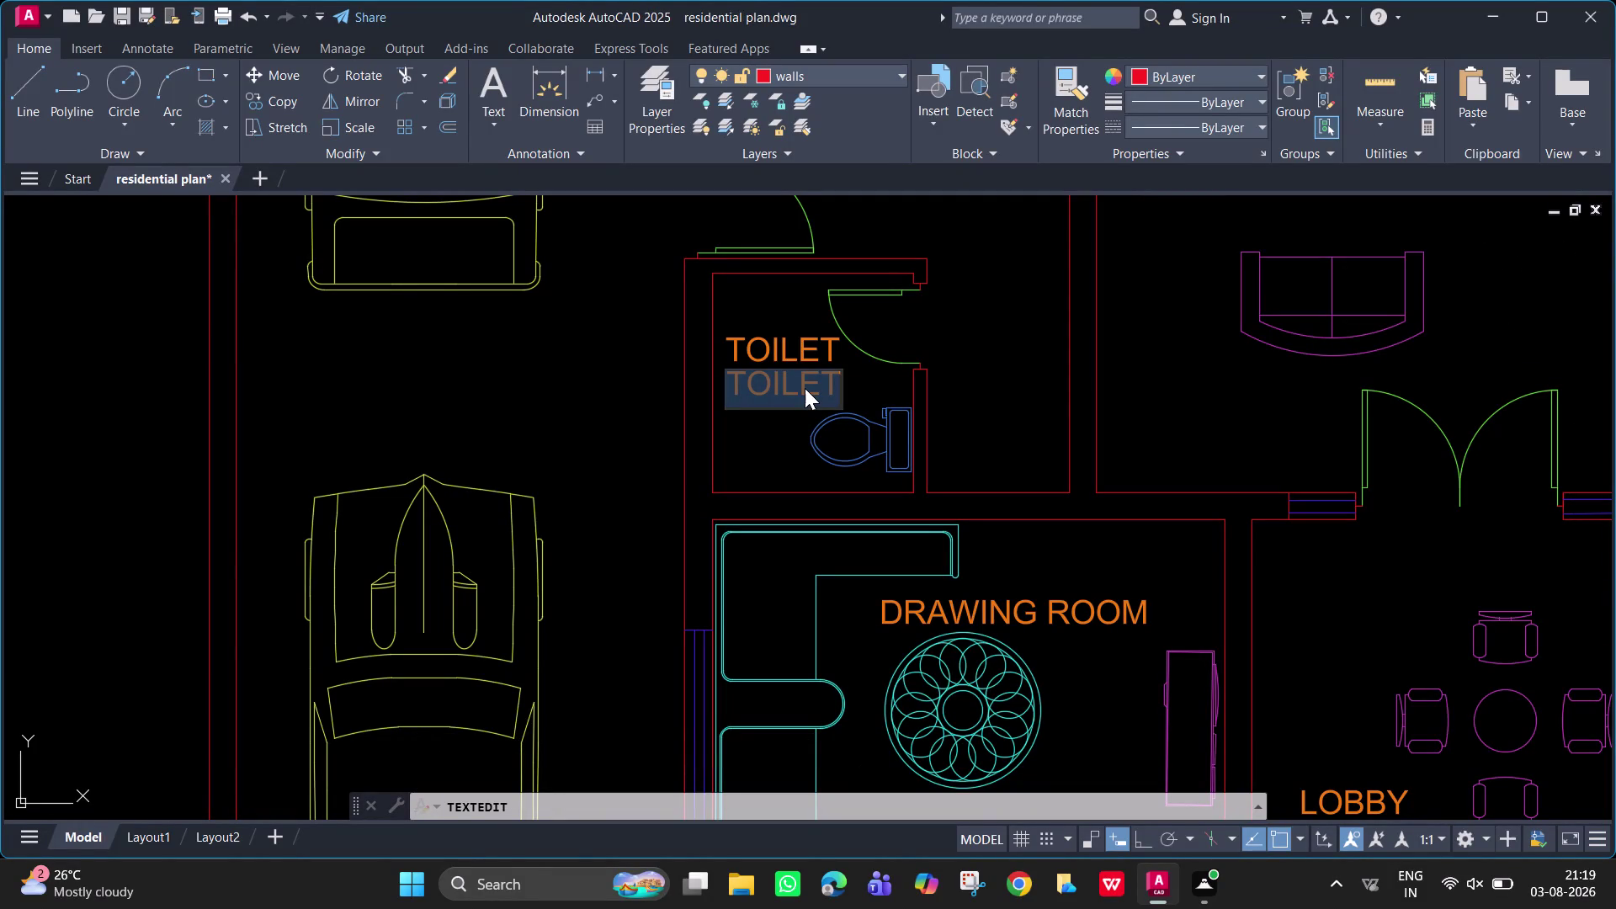
Replace the copied toilet label text with 5'-6"X6'-4.5" and finish editing.
key(BackSpace)
text(5')
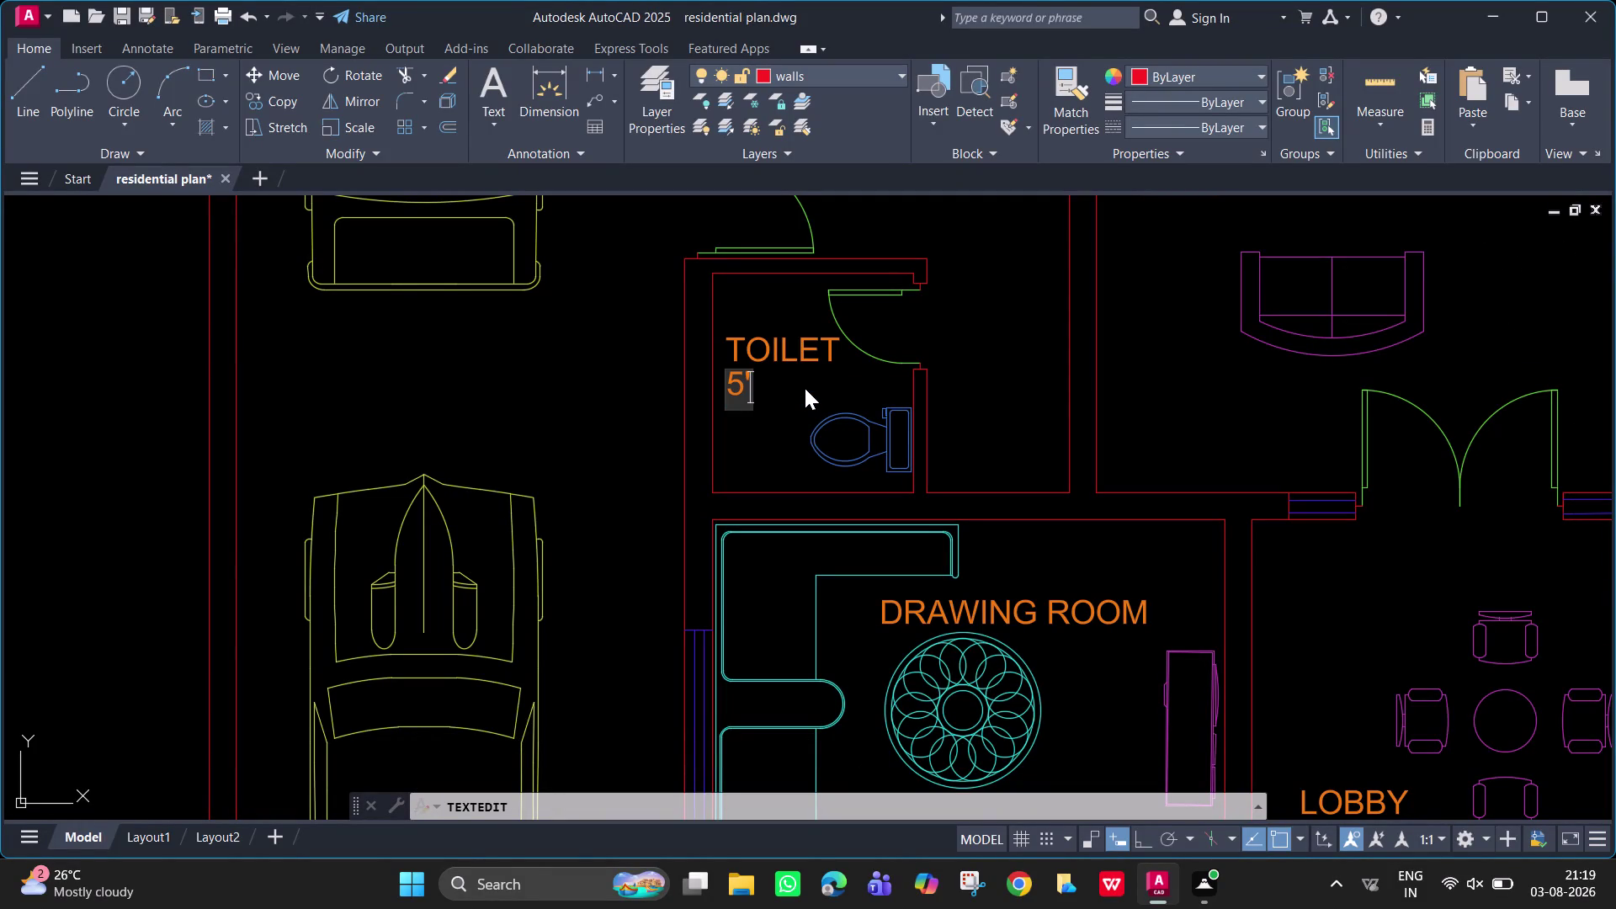
text(-6)
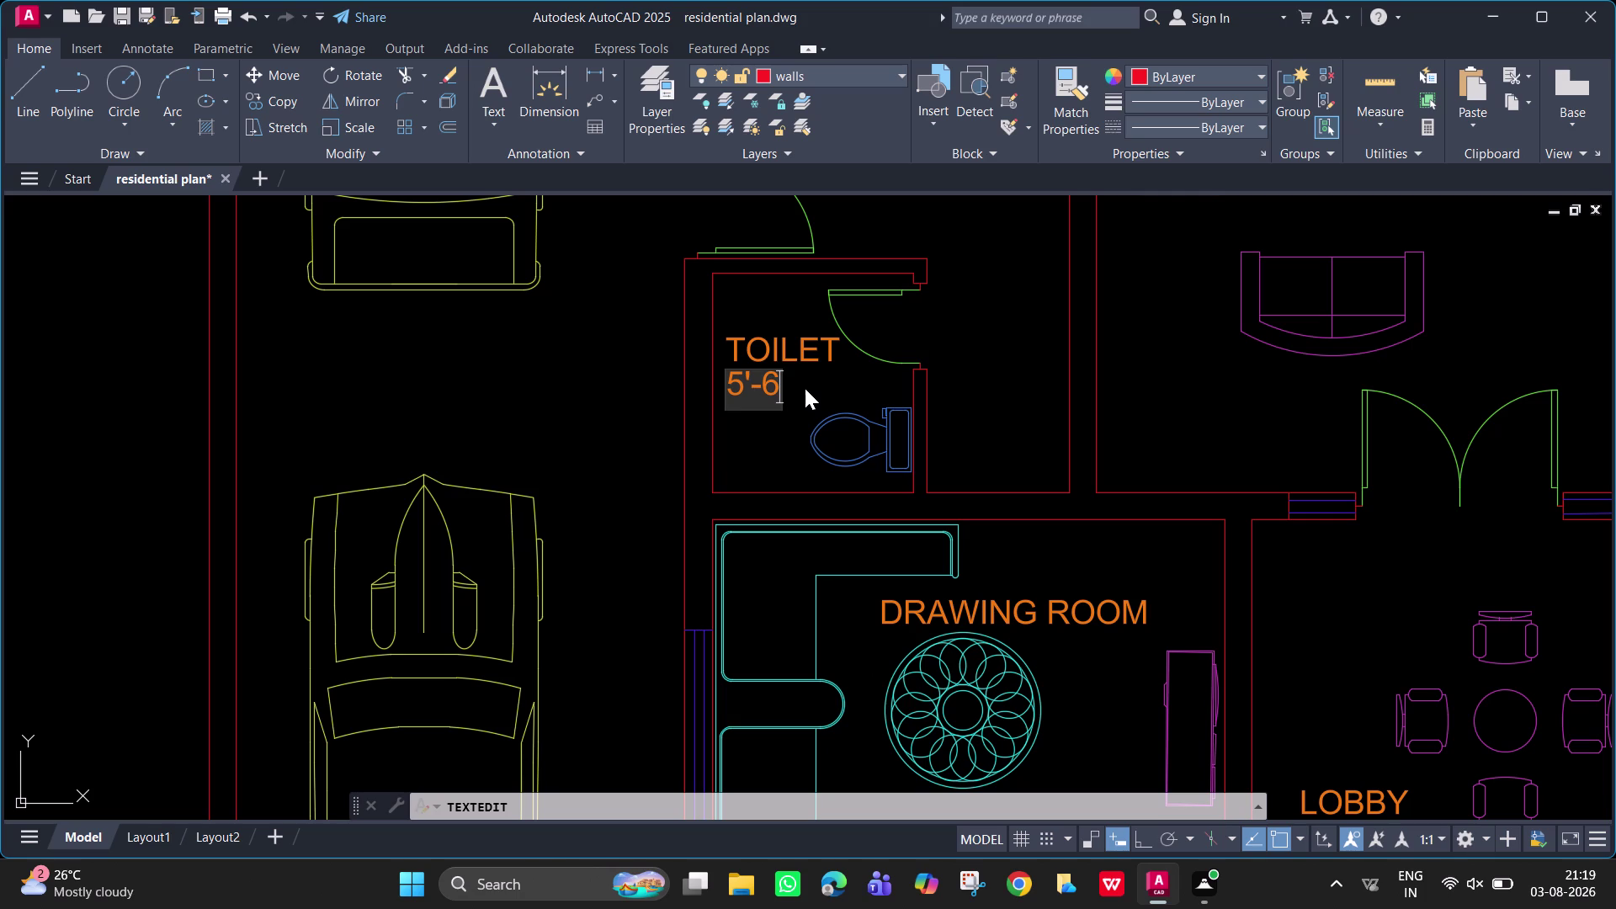
text(")
key(x)
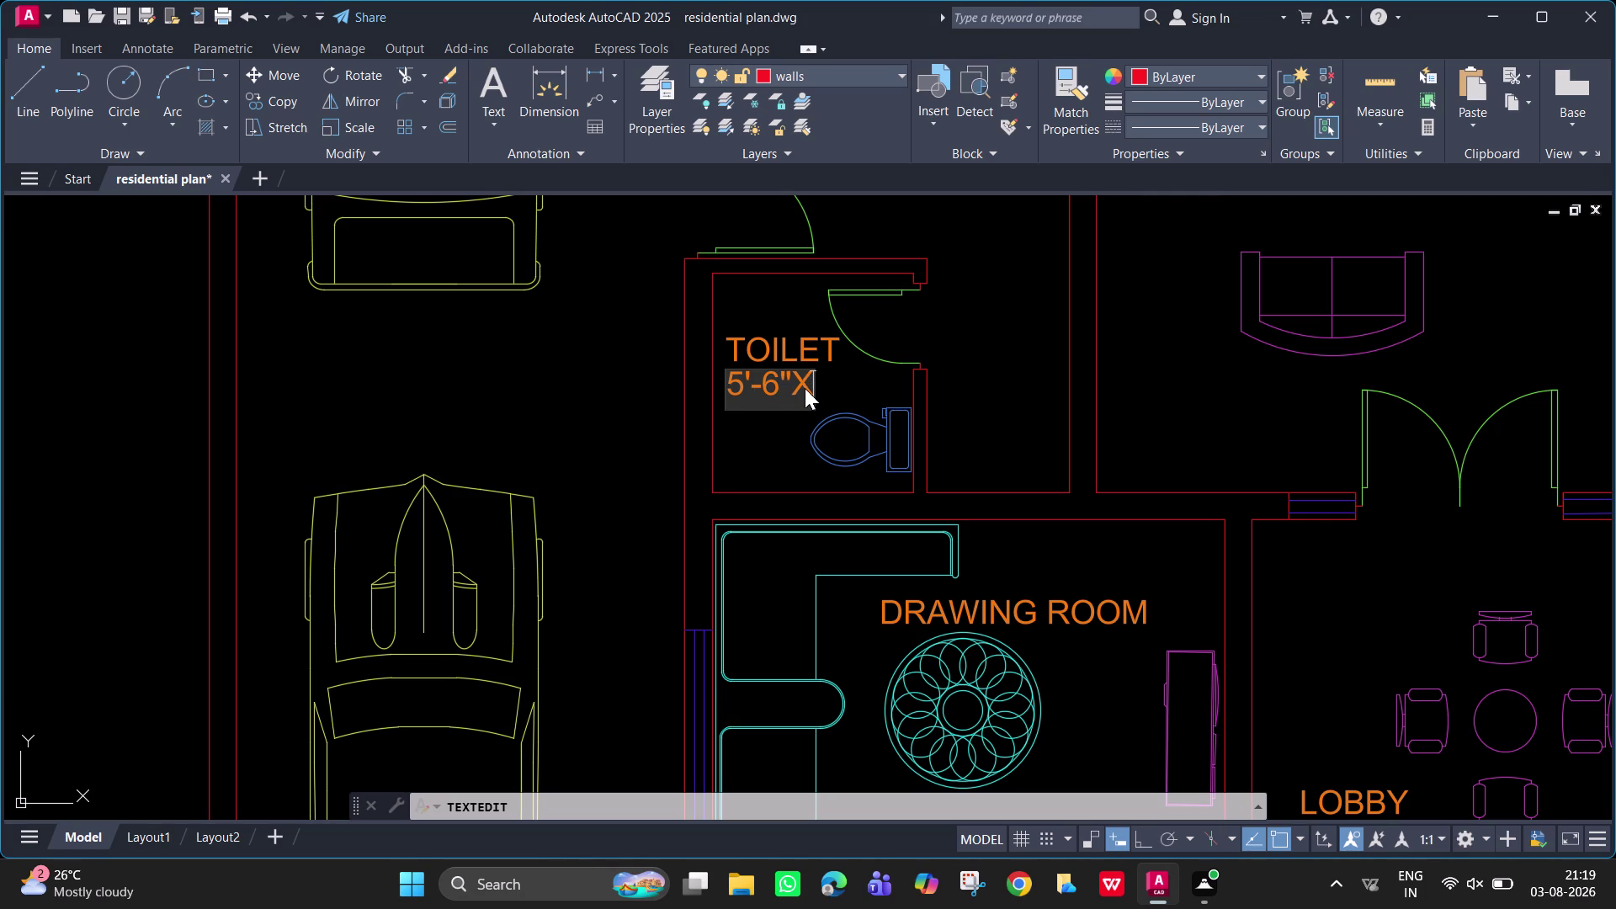
text(6')
key(minus)
key(4)
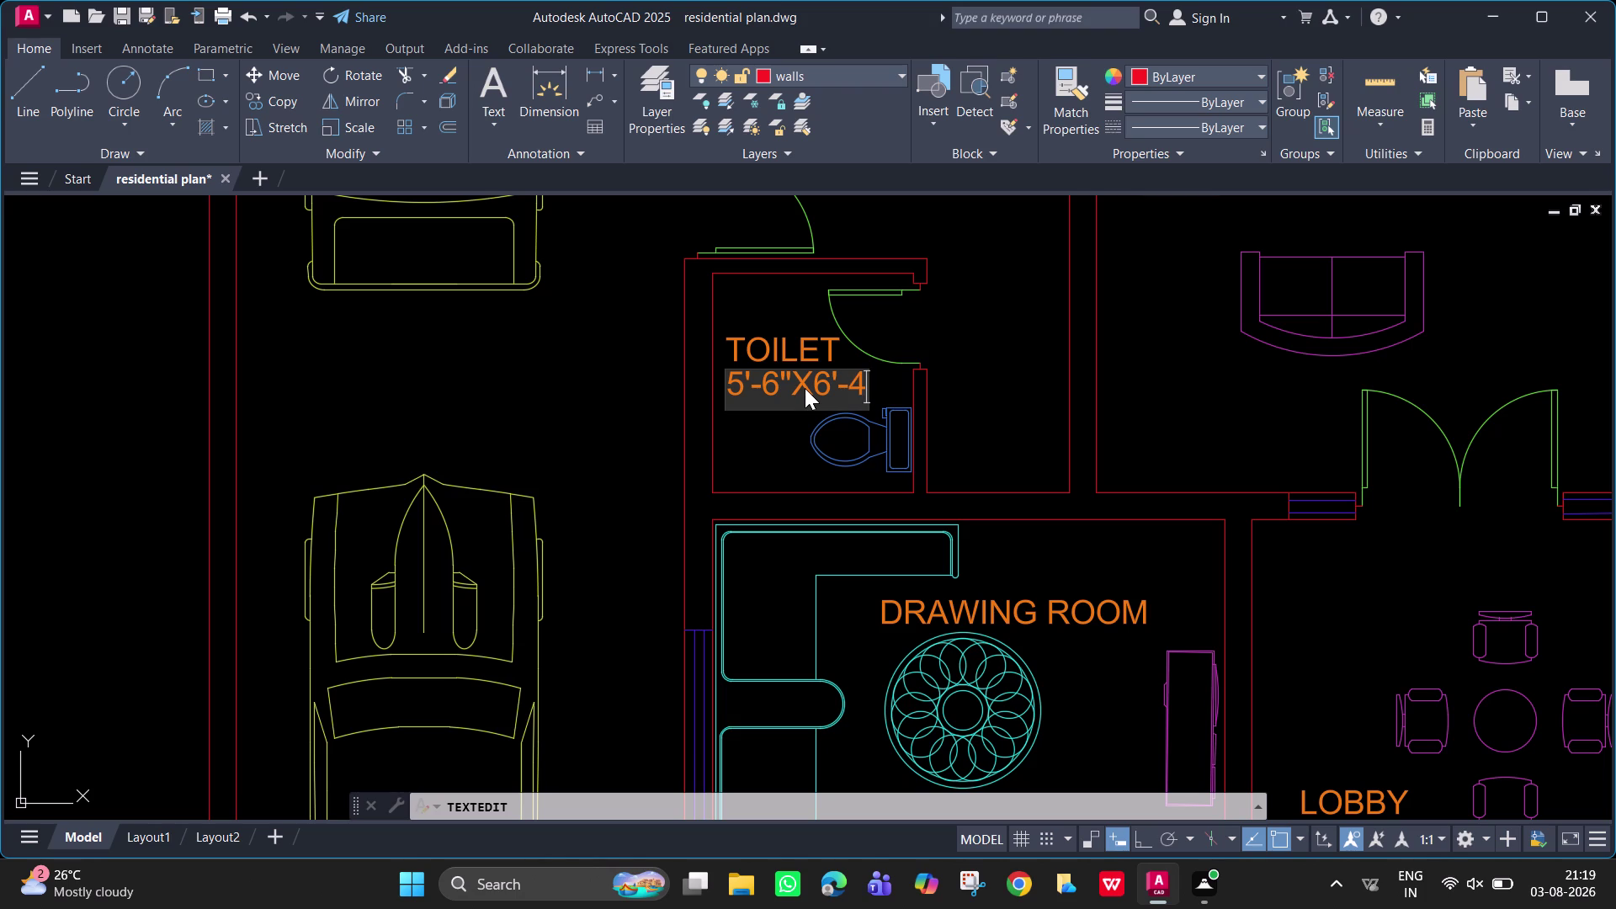
text(.5")
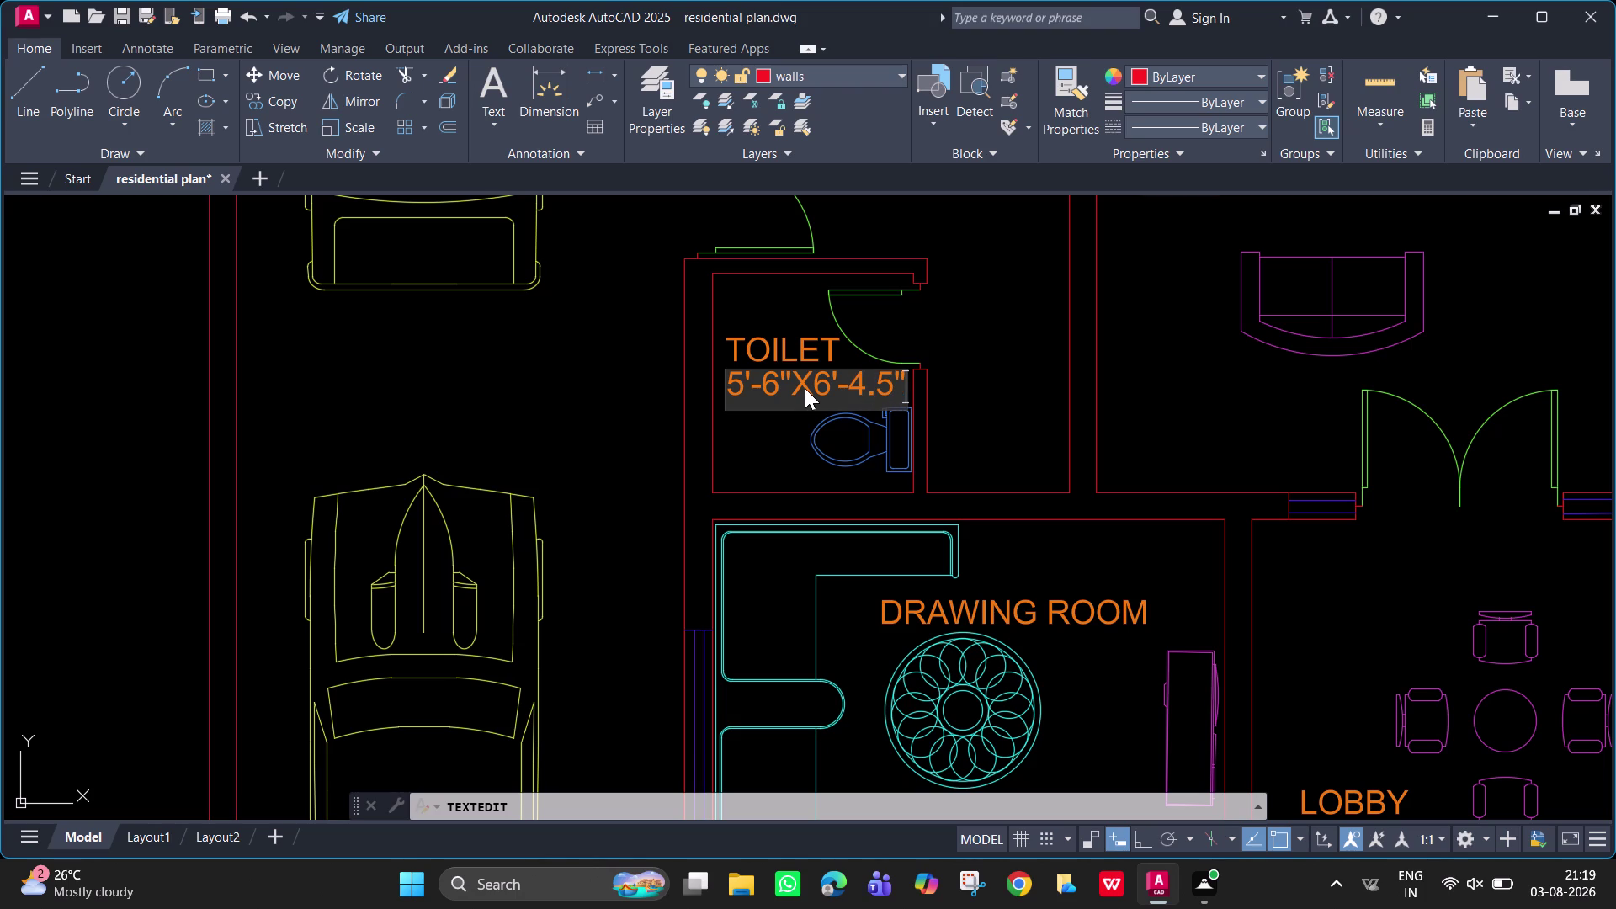
key(Return)
key(Return)
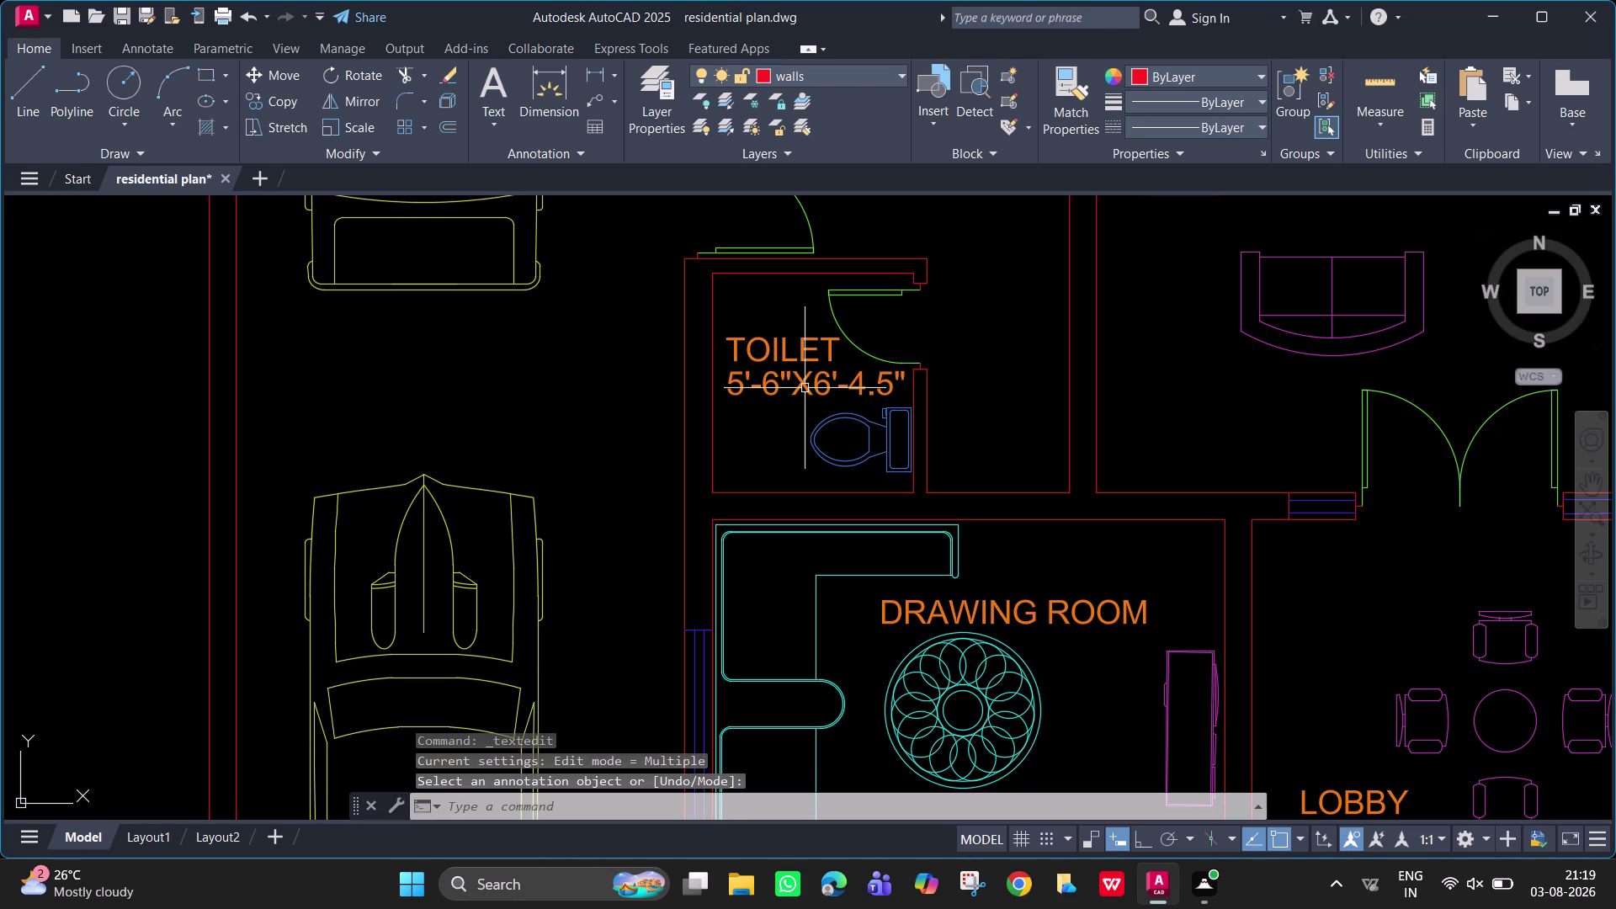
Pan to the drawing room and select the DRAWING ROOM label.
scroll(down, 3)
scroll(down, 3)
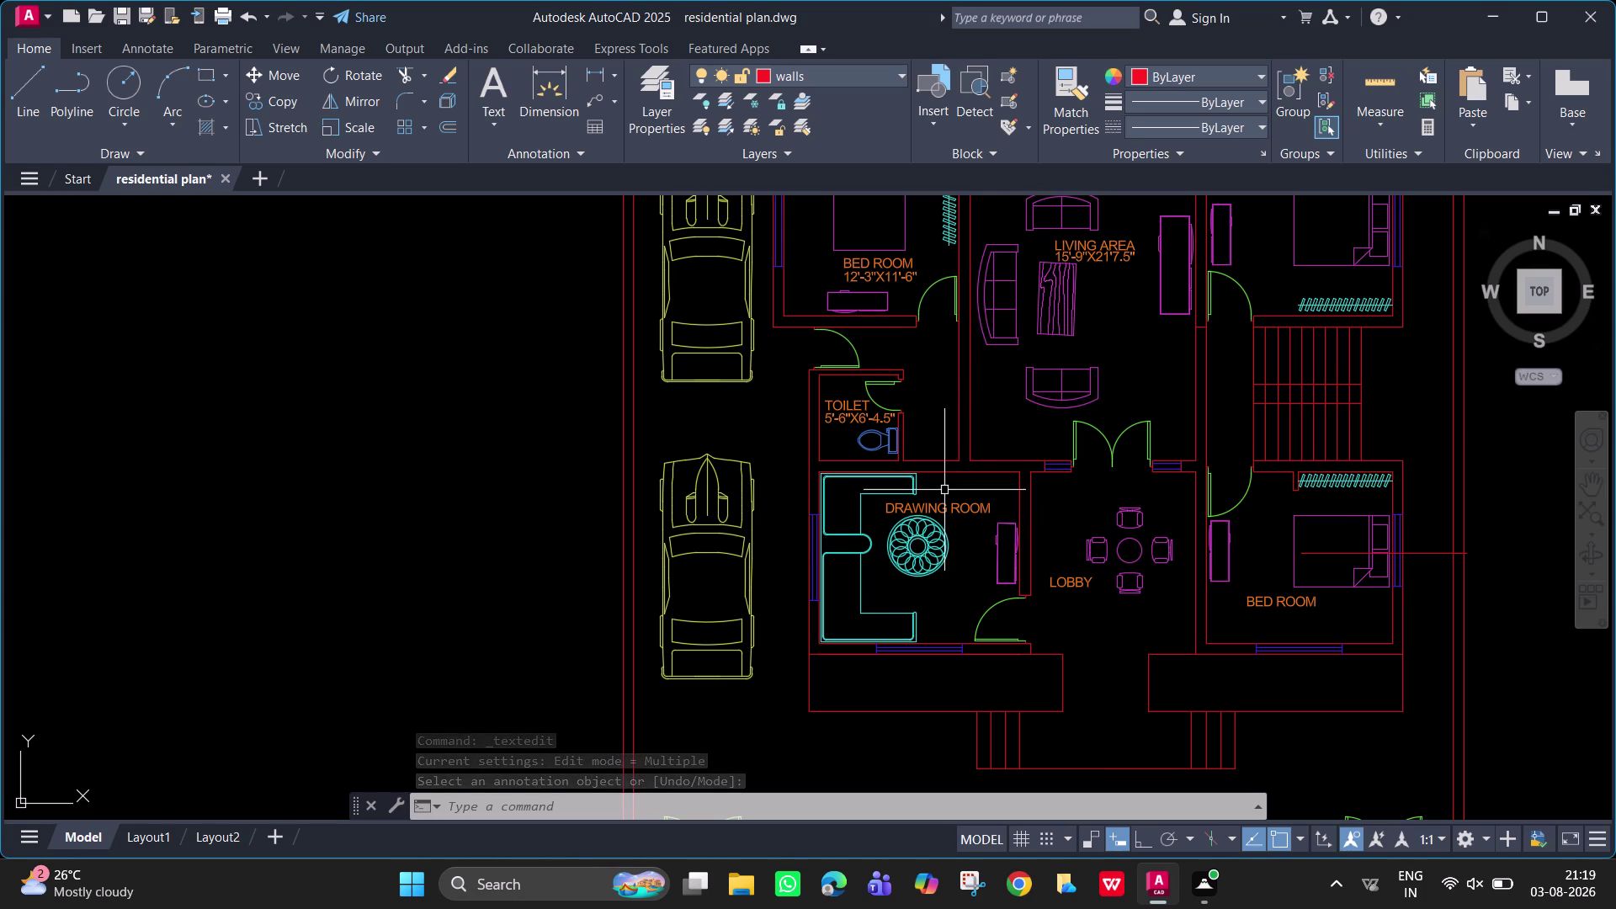
middle_drag(934, 484, 873, 420)
click(900, 443)
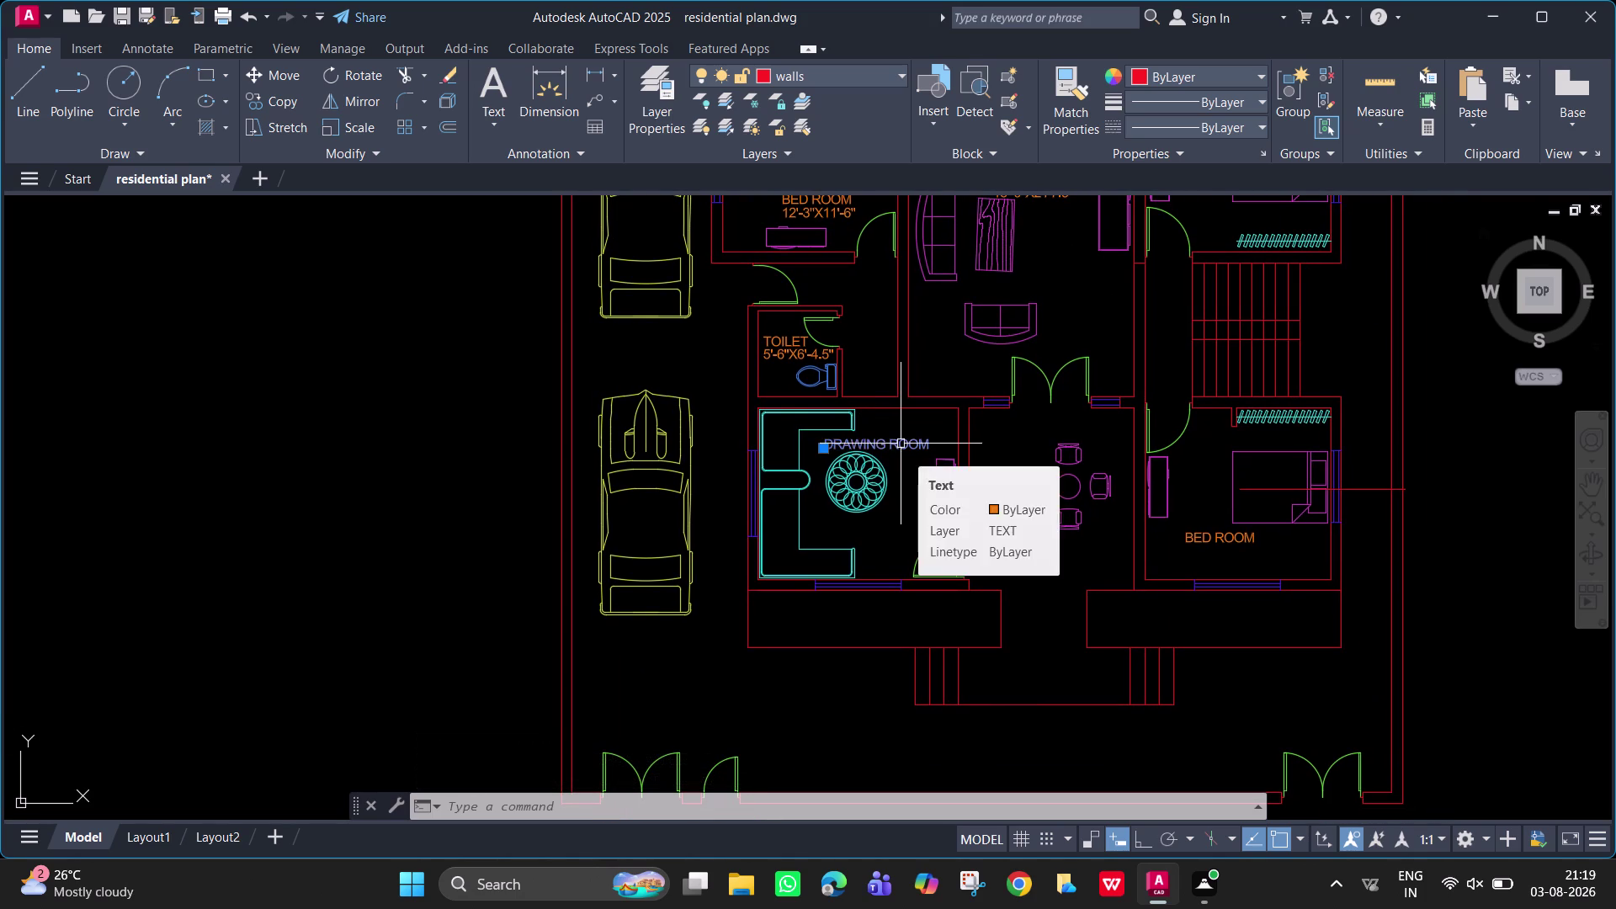
scroll(up, 3)
scroll(down, 3)
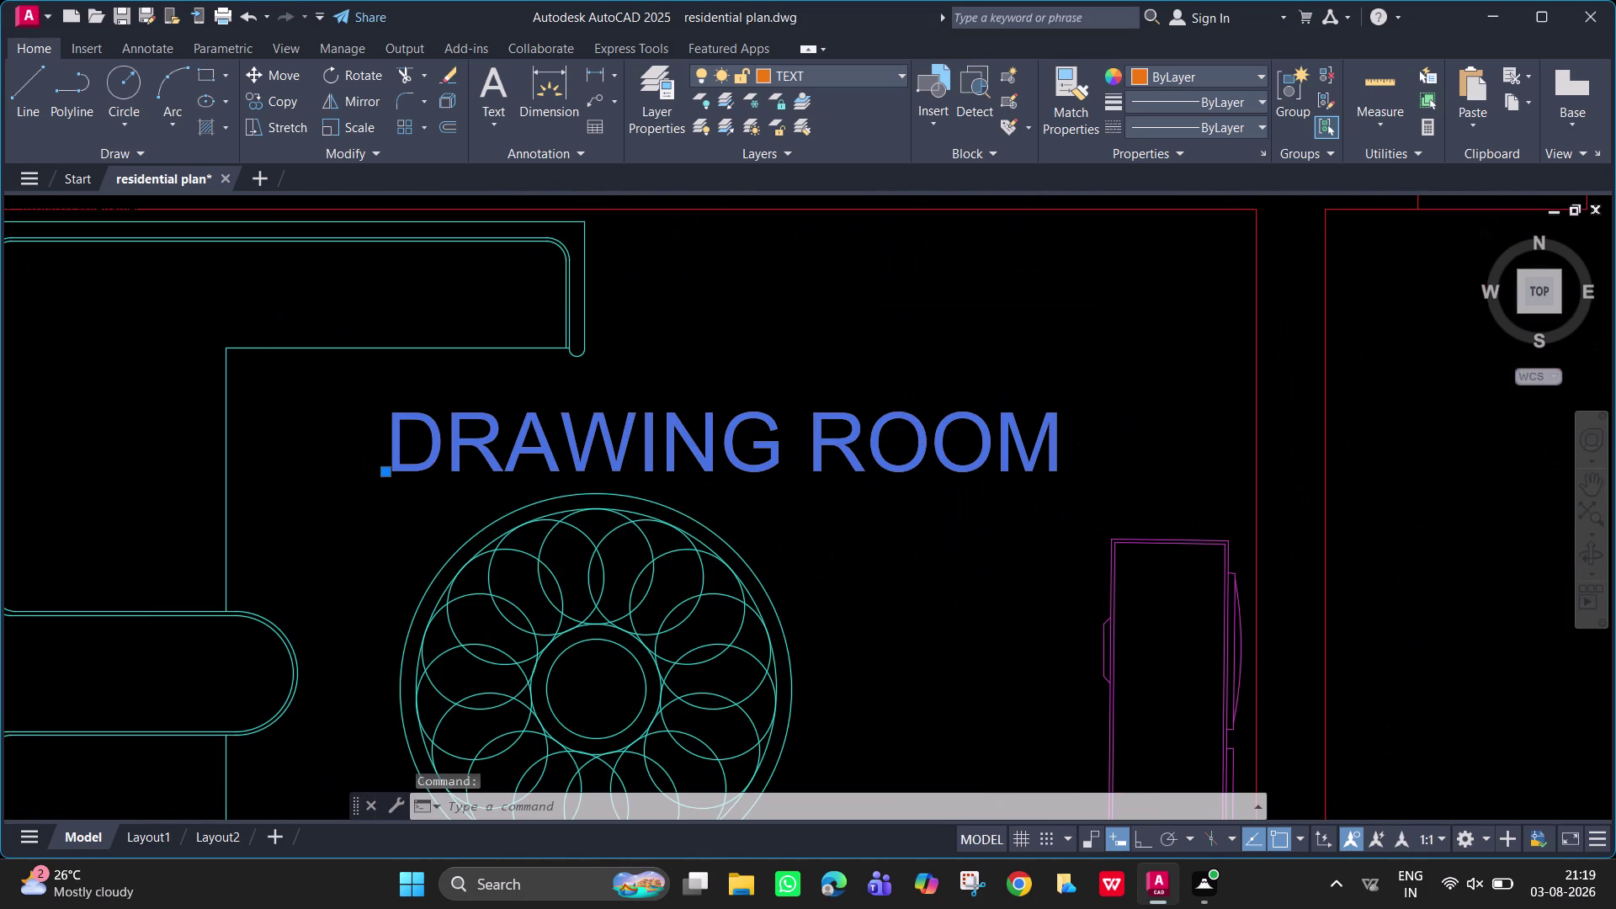
Move the DRAWING ROOM label down so it sits level with LOBBY.
key(c)
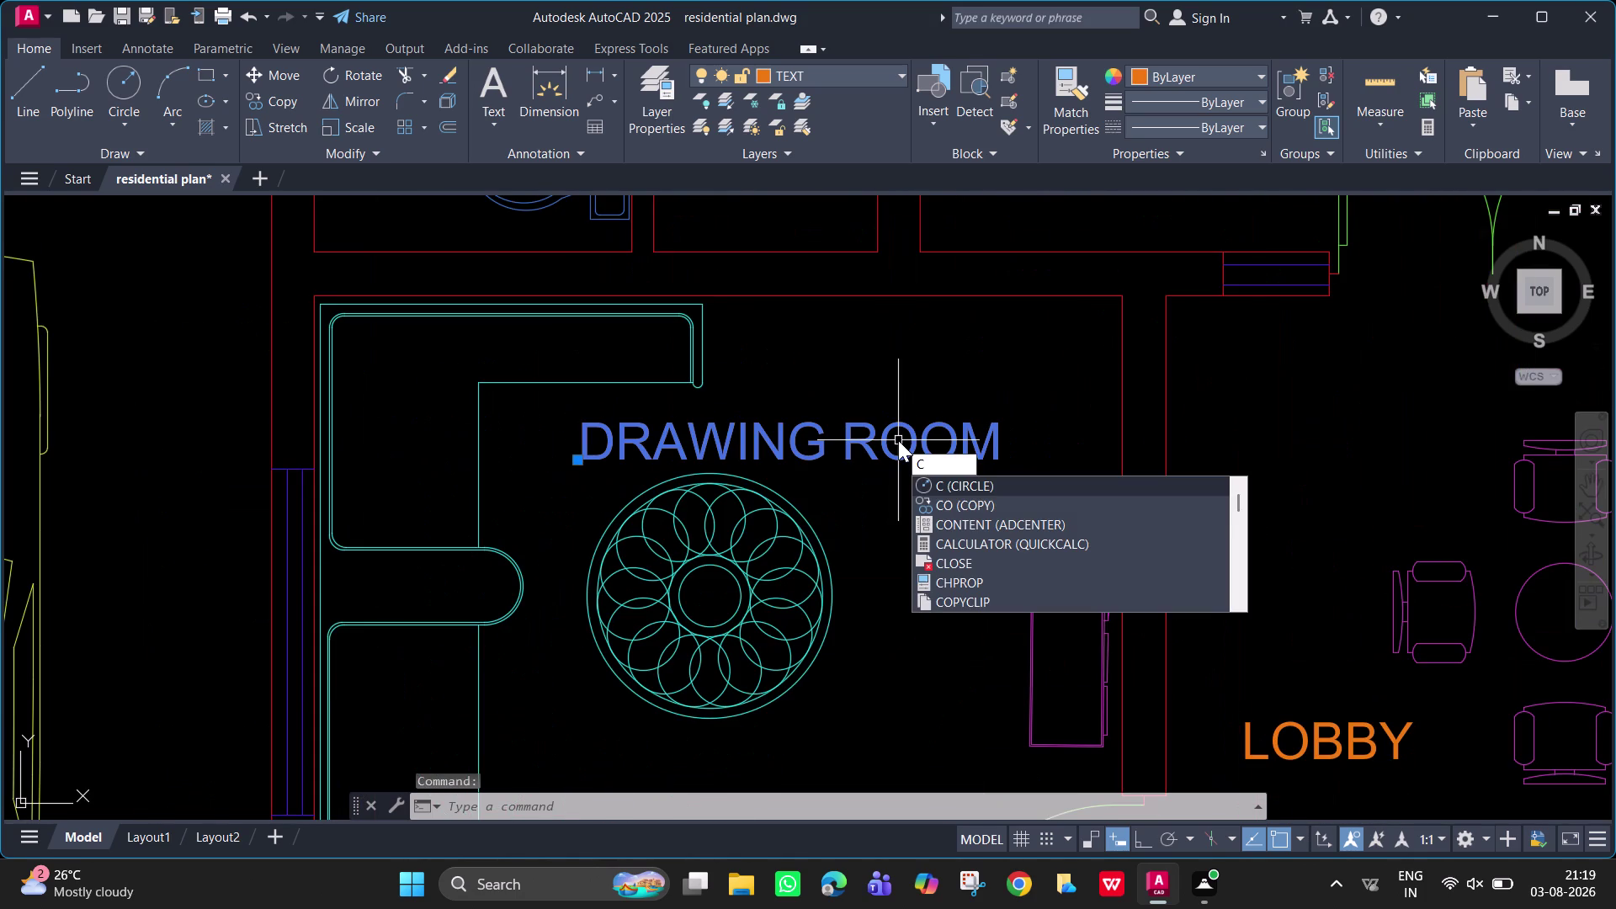
key(BackSpace)
text(M)
key(space)
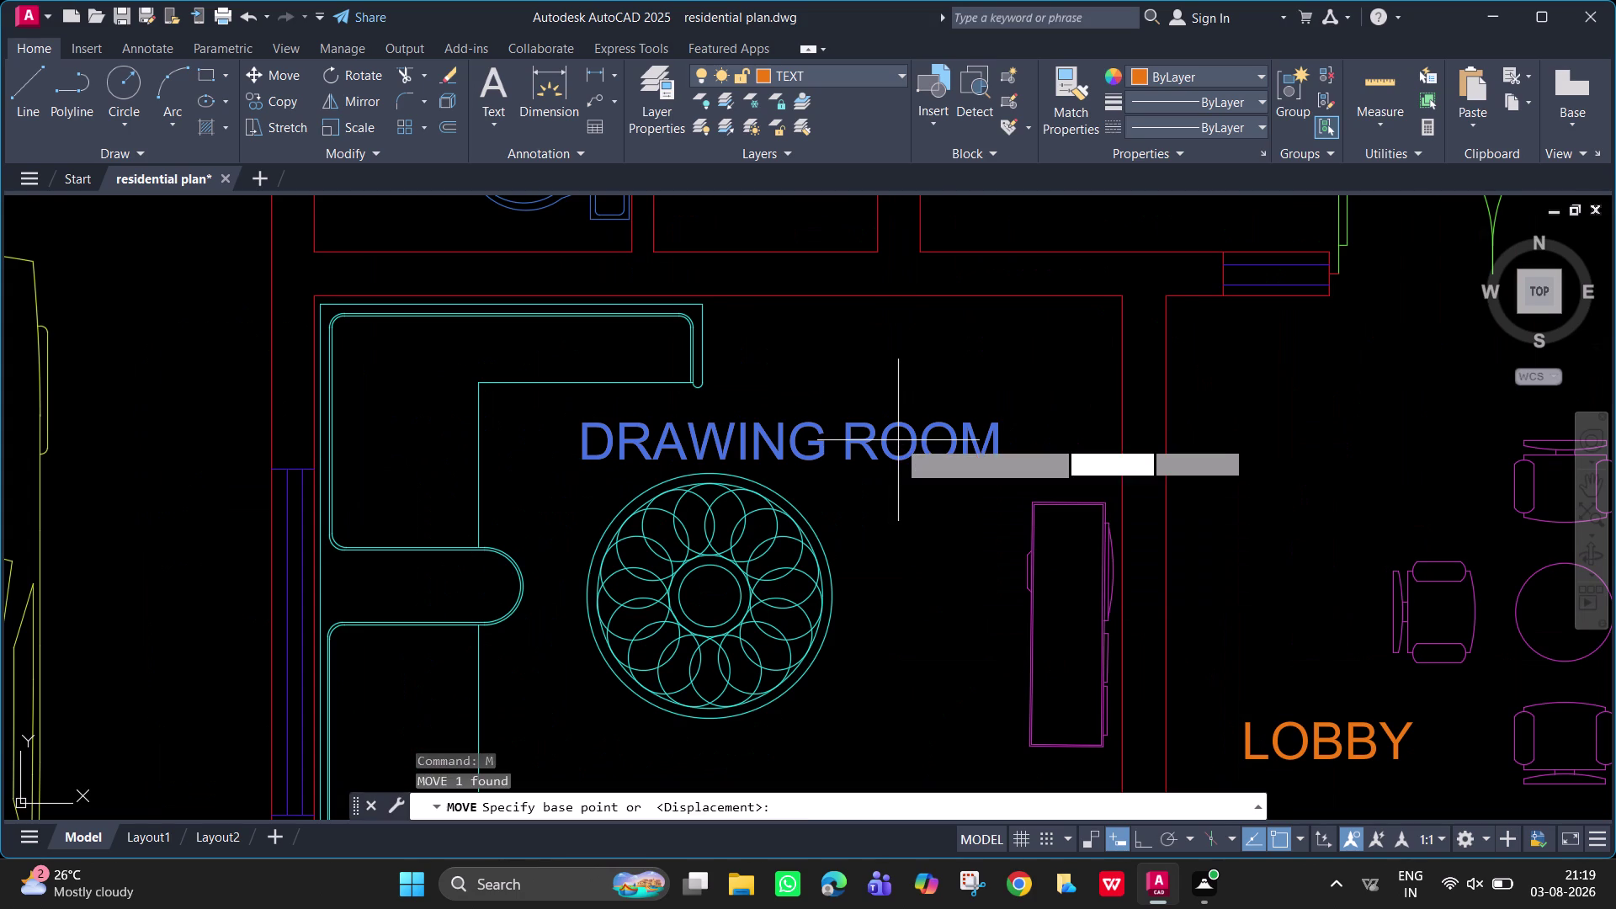
click(898, 441)
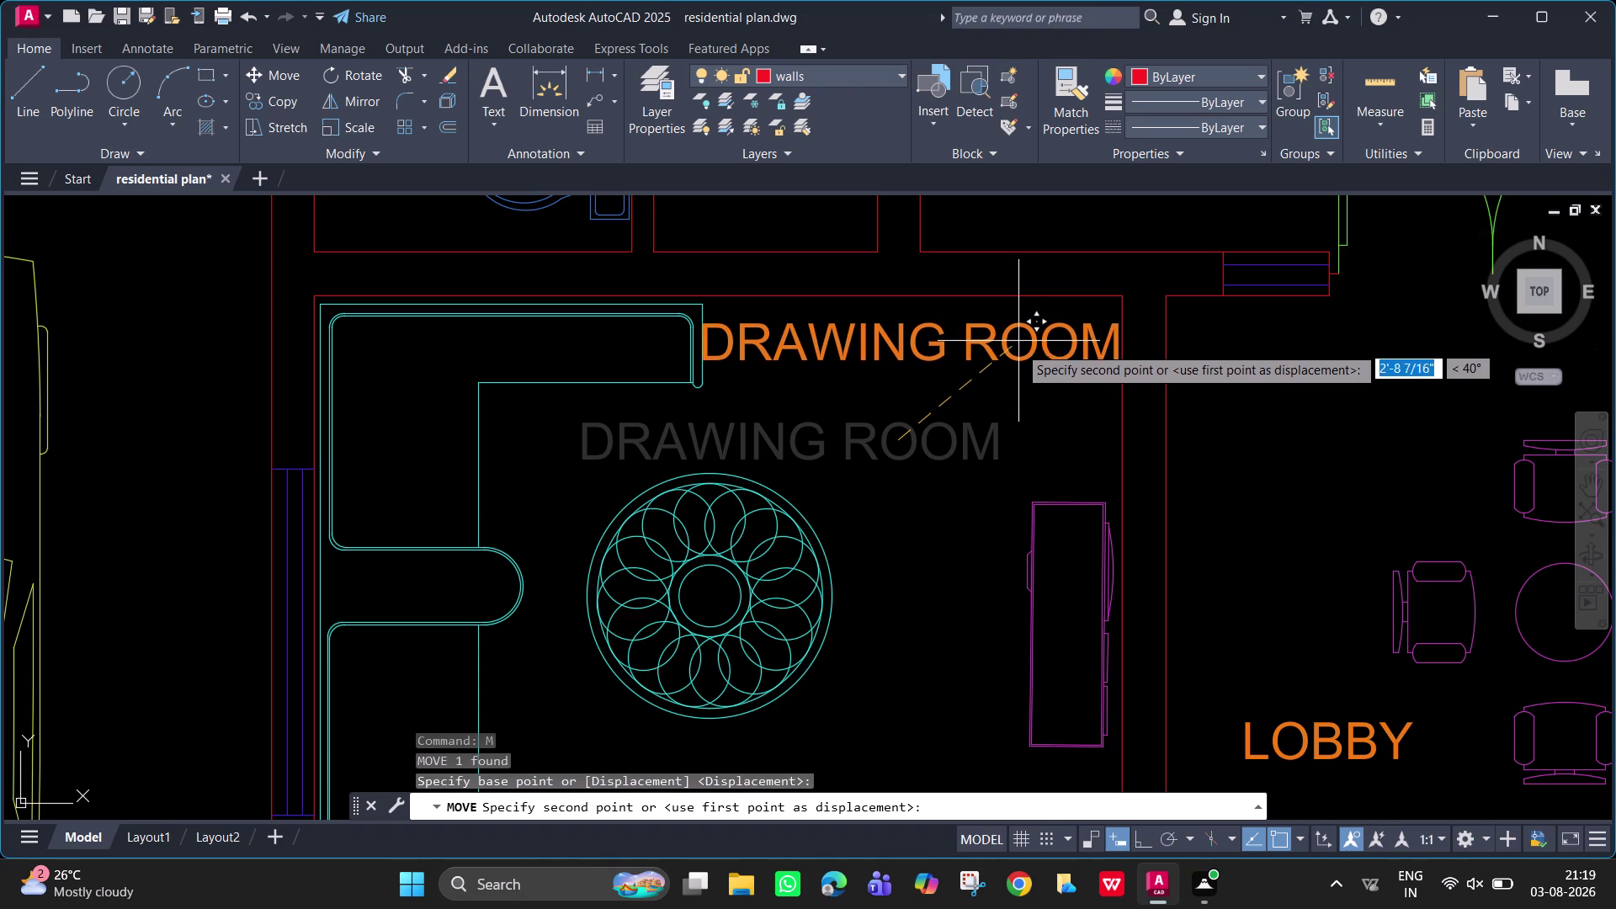
scroll(down, 3)
middle_drag(959, 421, 942, 342)
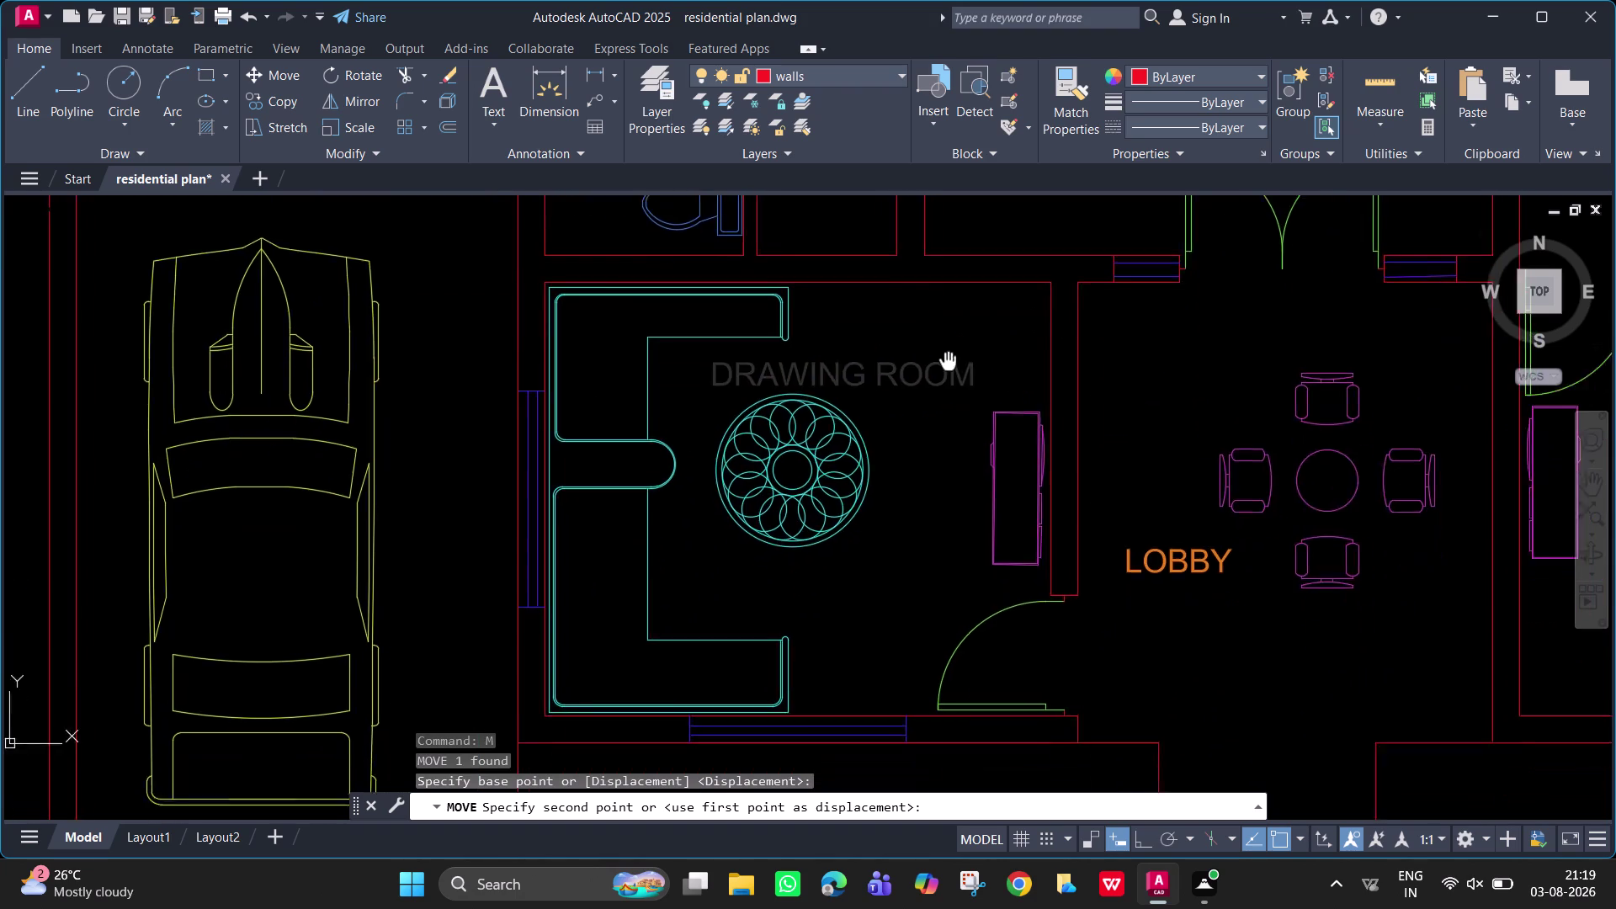
middle_drag(943, 342, 932, 292)
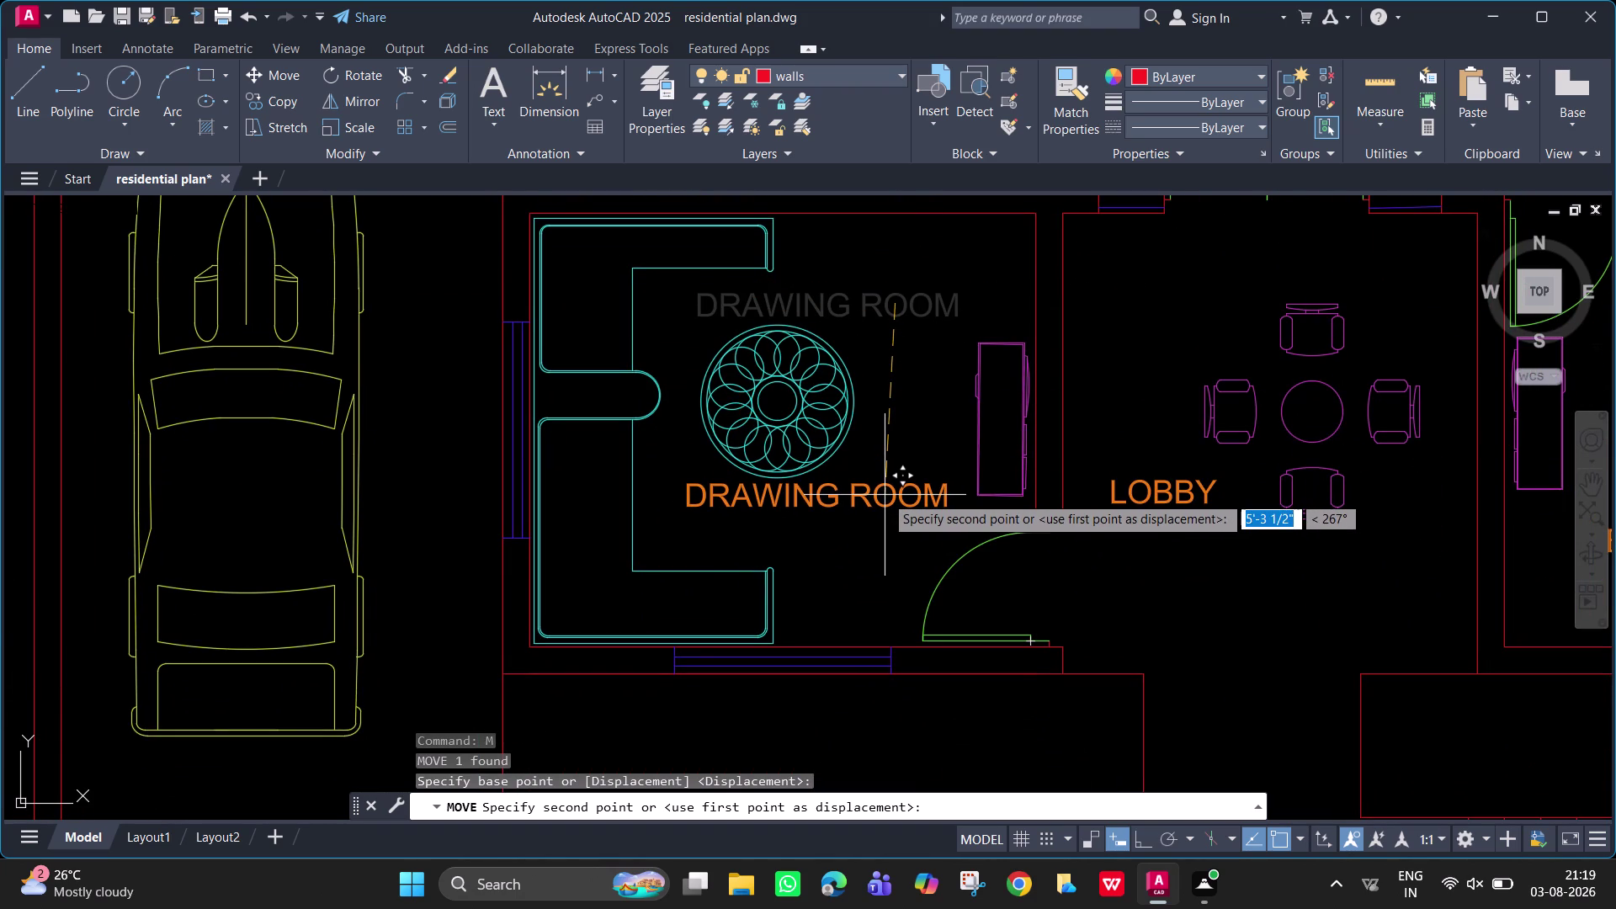
click(884, 495)
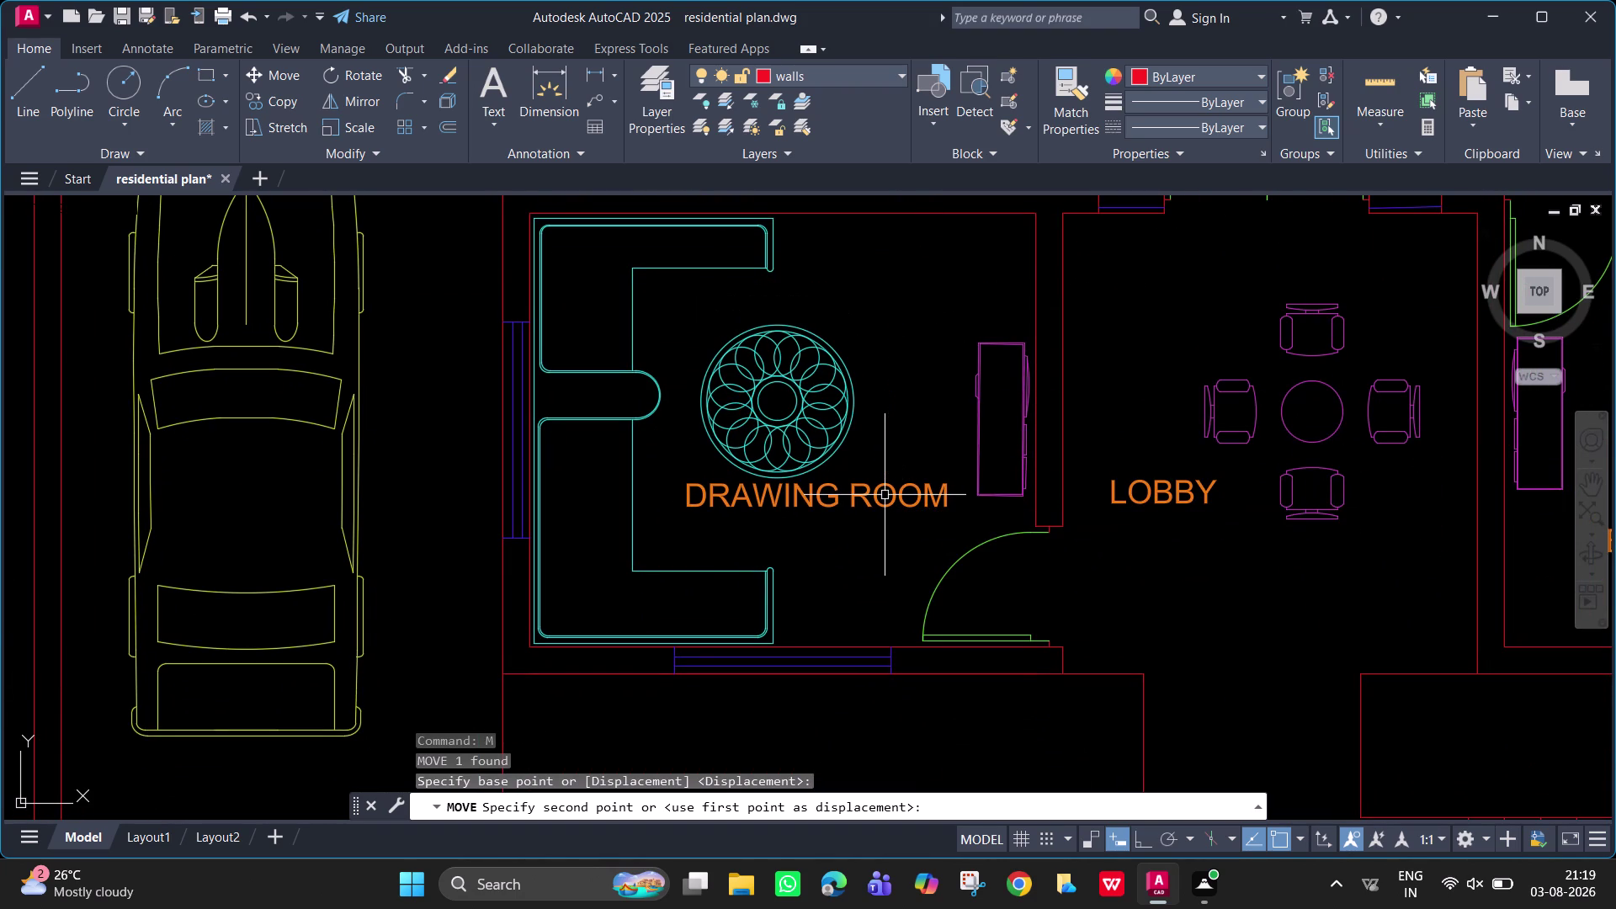
text(CO)
key(space)
Copy the DRAWING ROOM label to a spot just below the original.
click(884, 495)
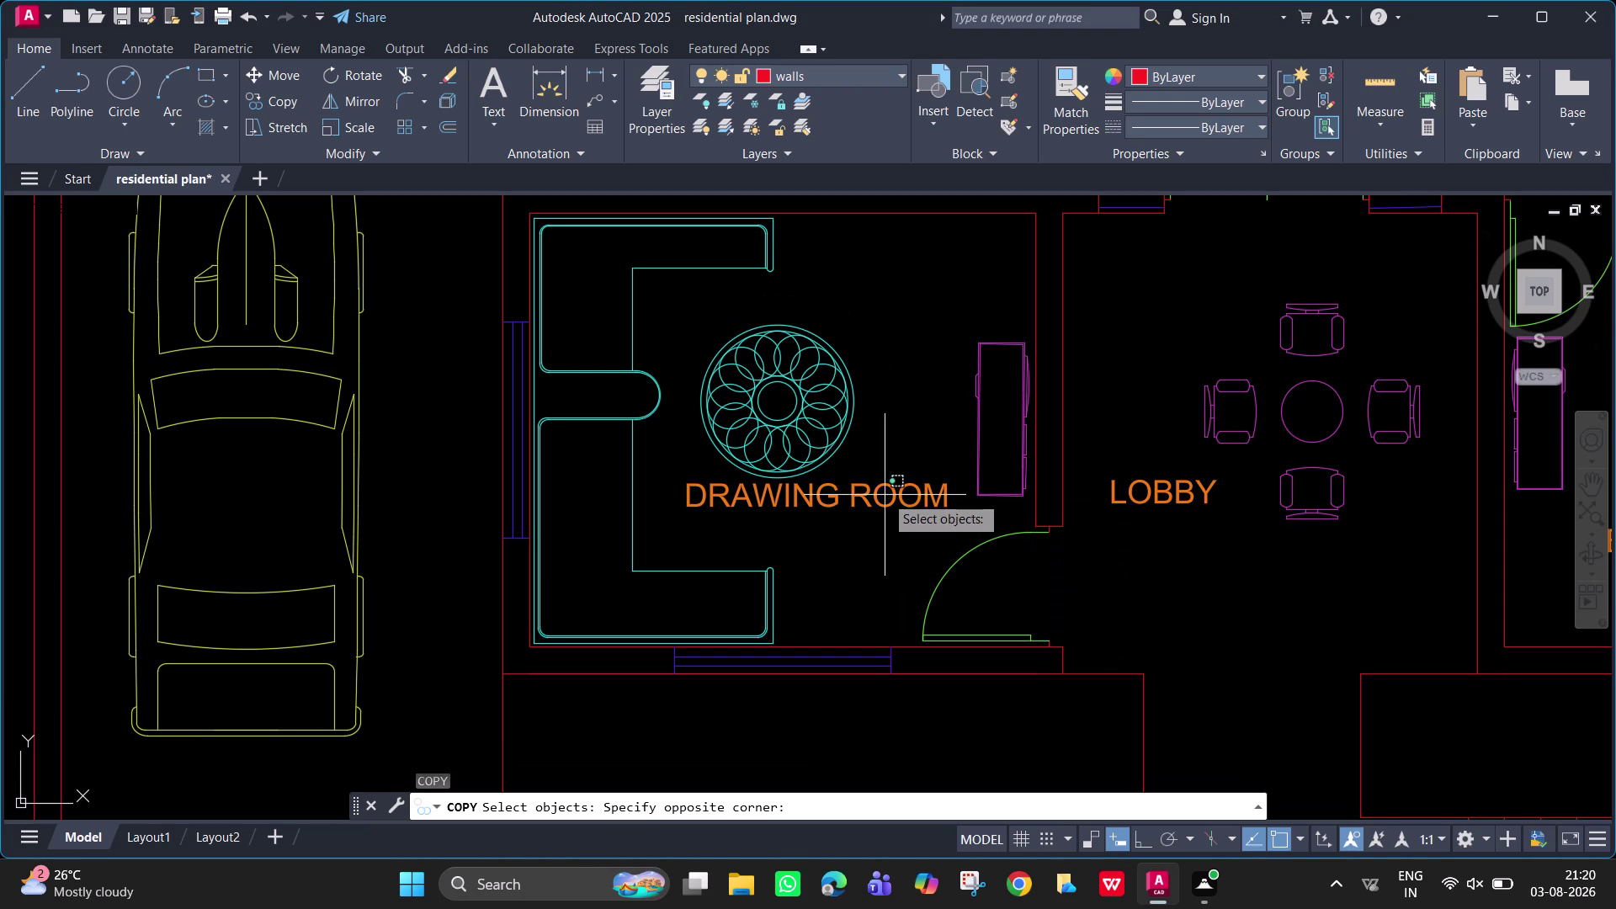
click(879, 497)
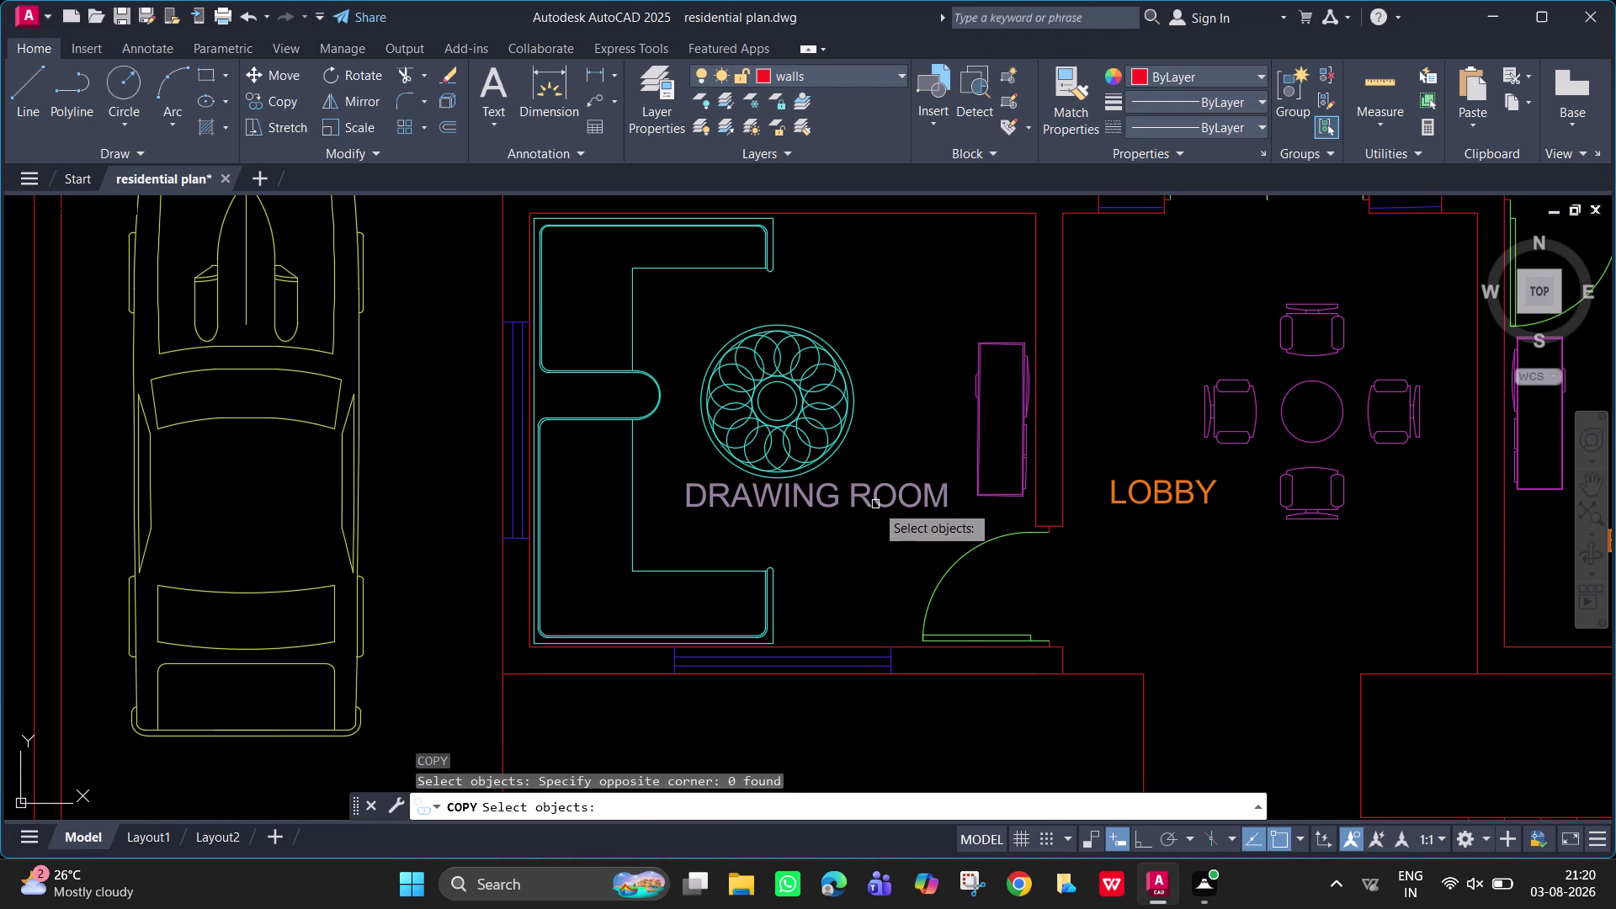
click(874, 504)
key(space)
click(874, 504)
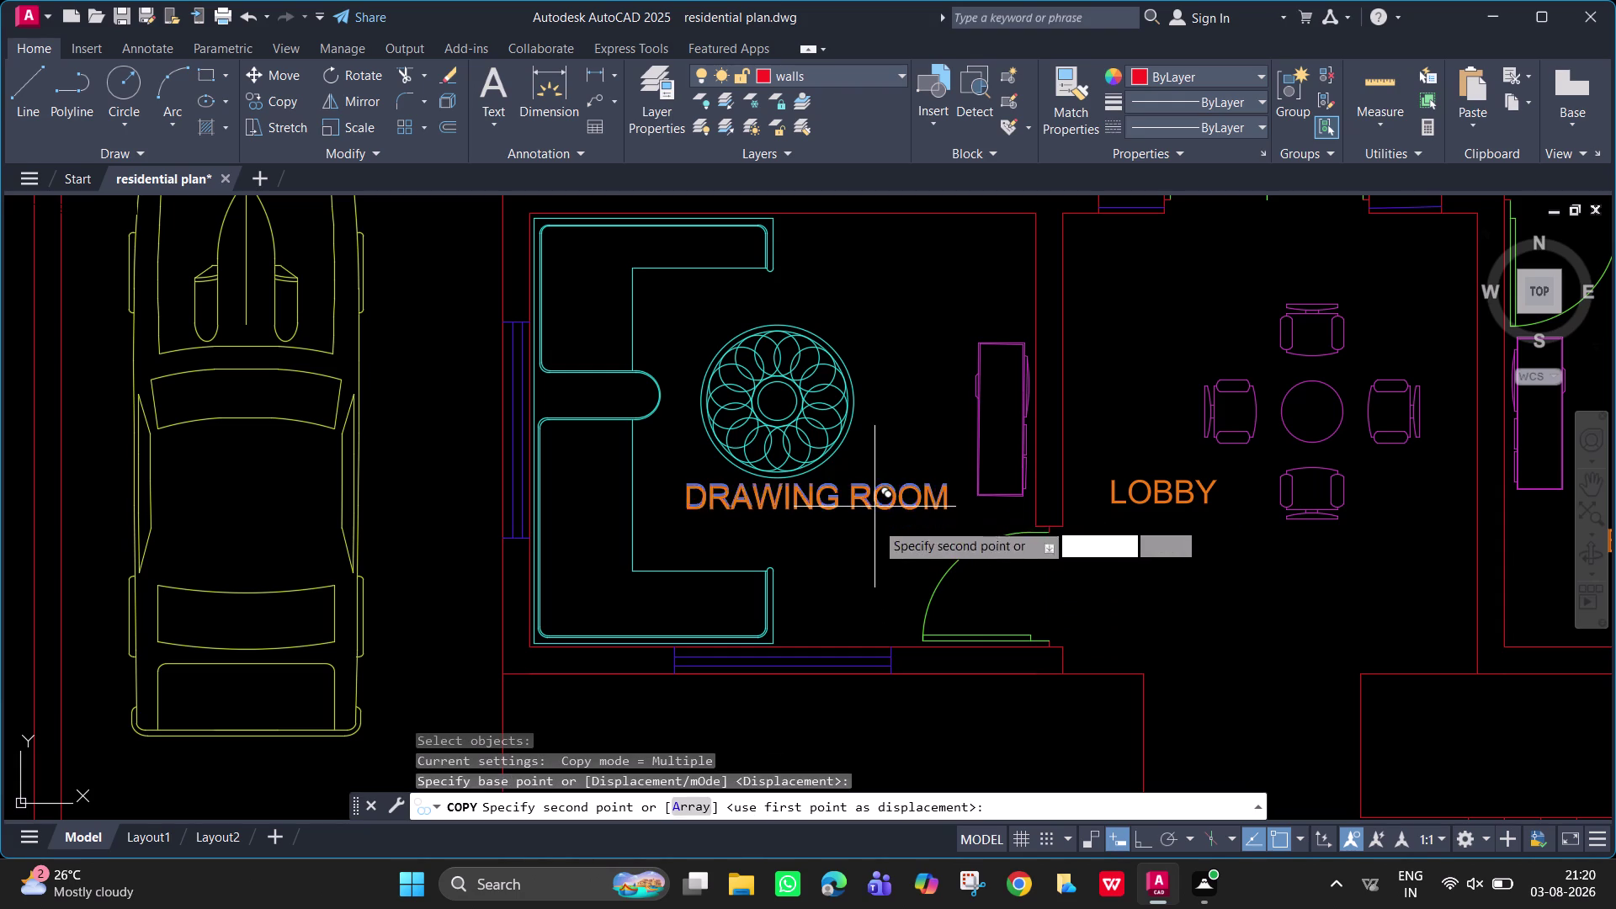
click(875, 535)
double_click(875, 535)
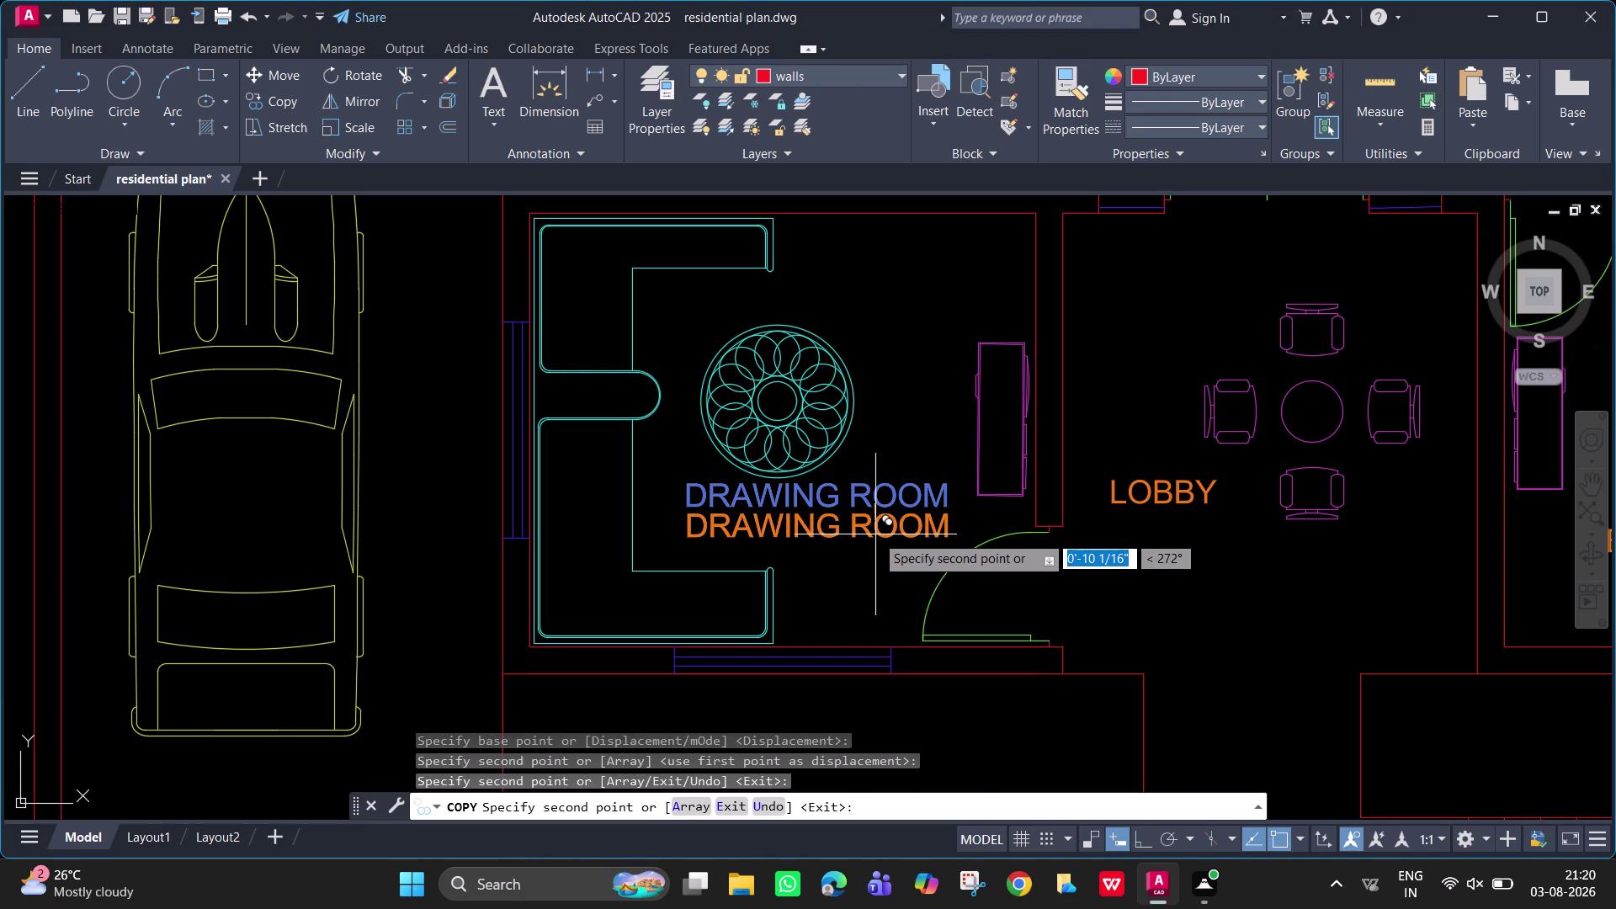
key(Escape)
Attempt an edit of the duplicated DRAWING ROOM text, then cancel it.
double_click(876, 535)
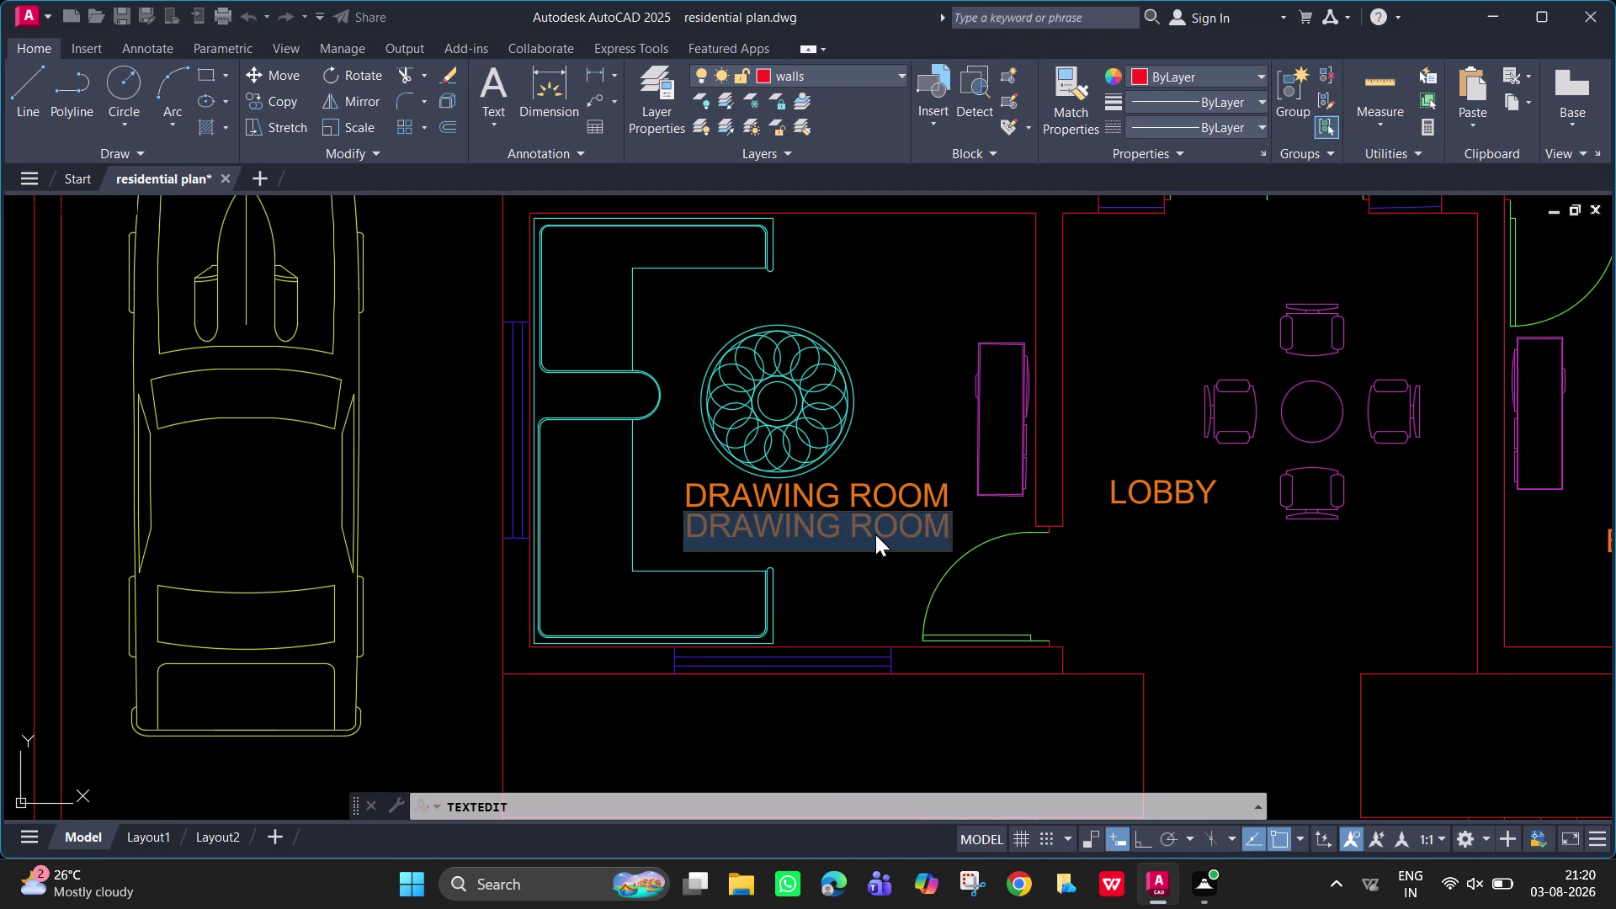
key(BackSpace)
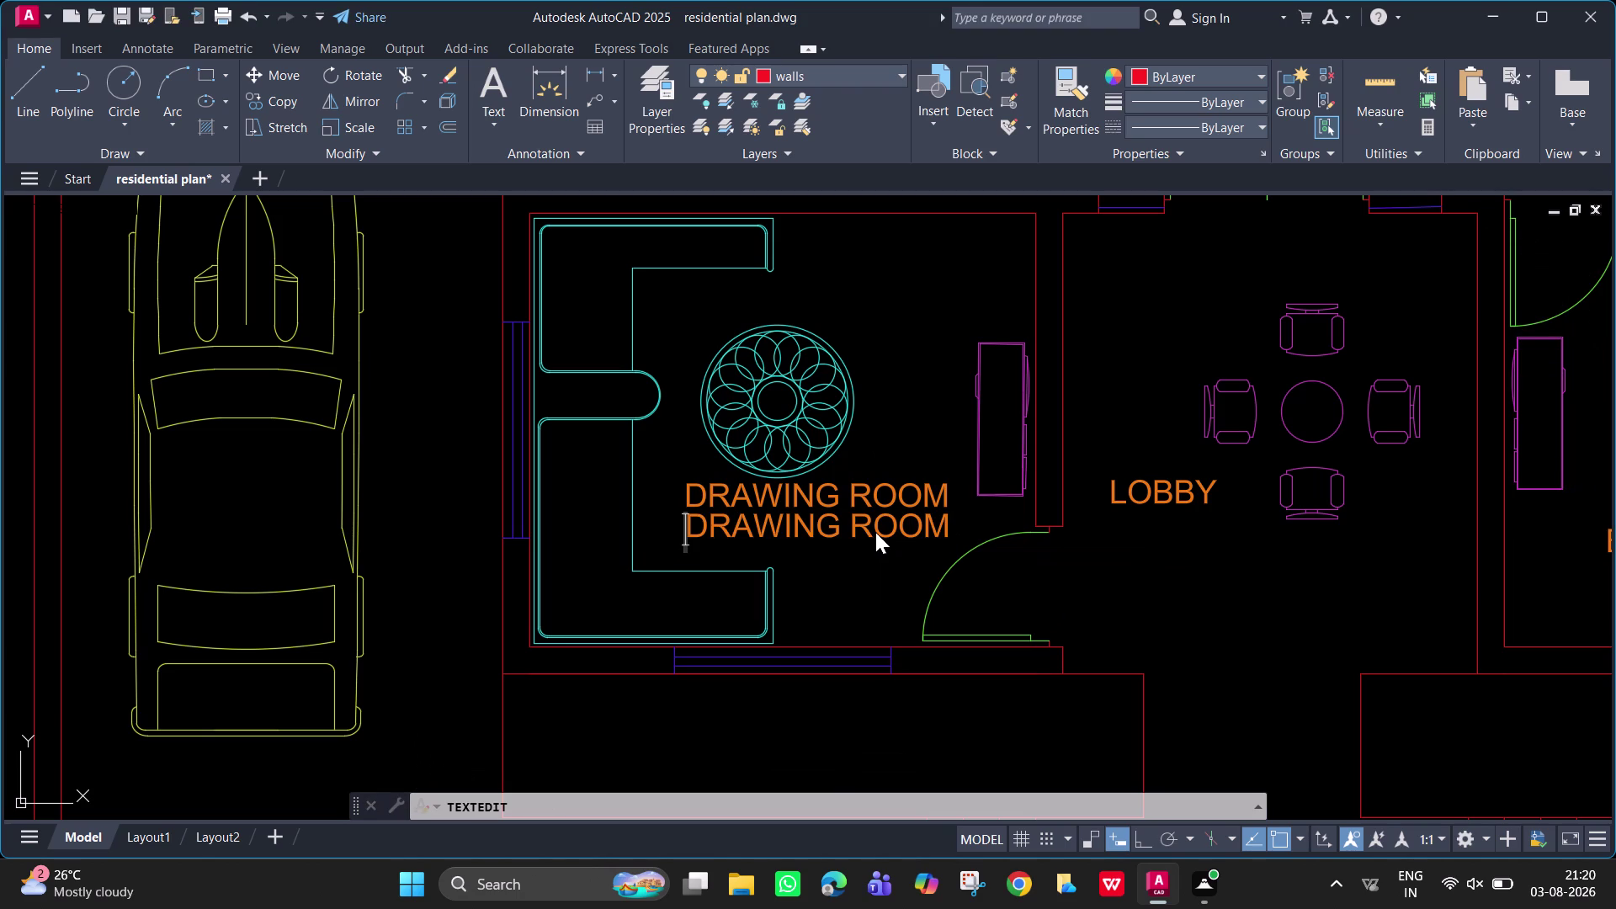
key(Right)
key(Right)
key(Right)
key(Right)
key(Right)
key(Right)
key(BackSpace)
key(space)
key(space)
key(space)
text(\)
key(BackSpace)
key(BackSpace)
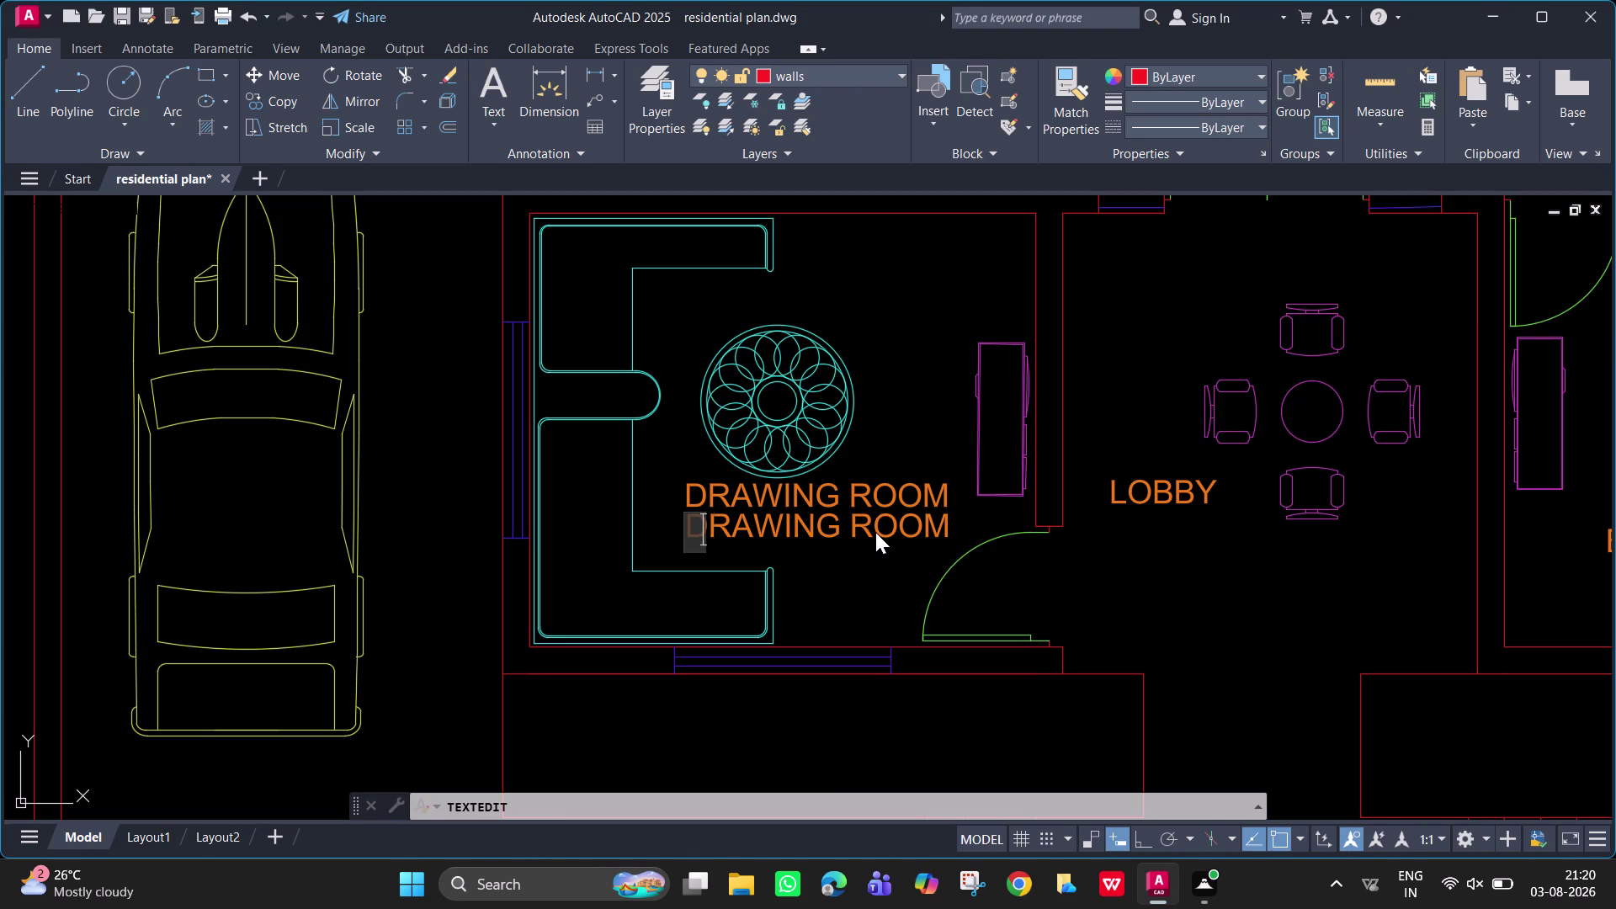
key(BackSpace)
key(BackSpace)
key(BackSpace)
key(grave)
key(Escape)
key(Escape)
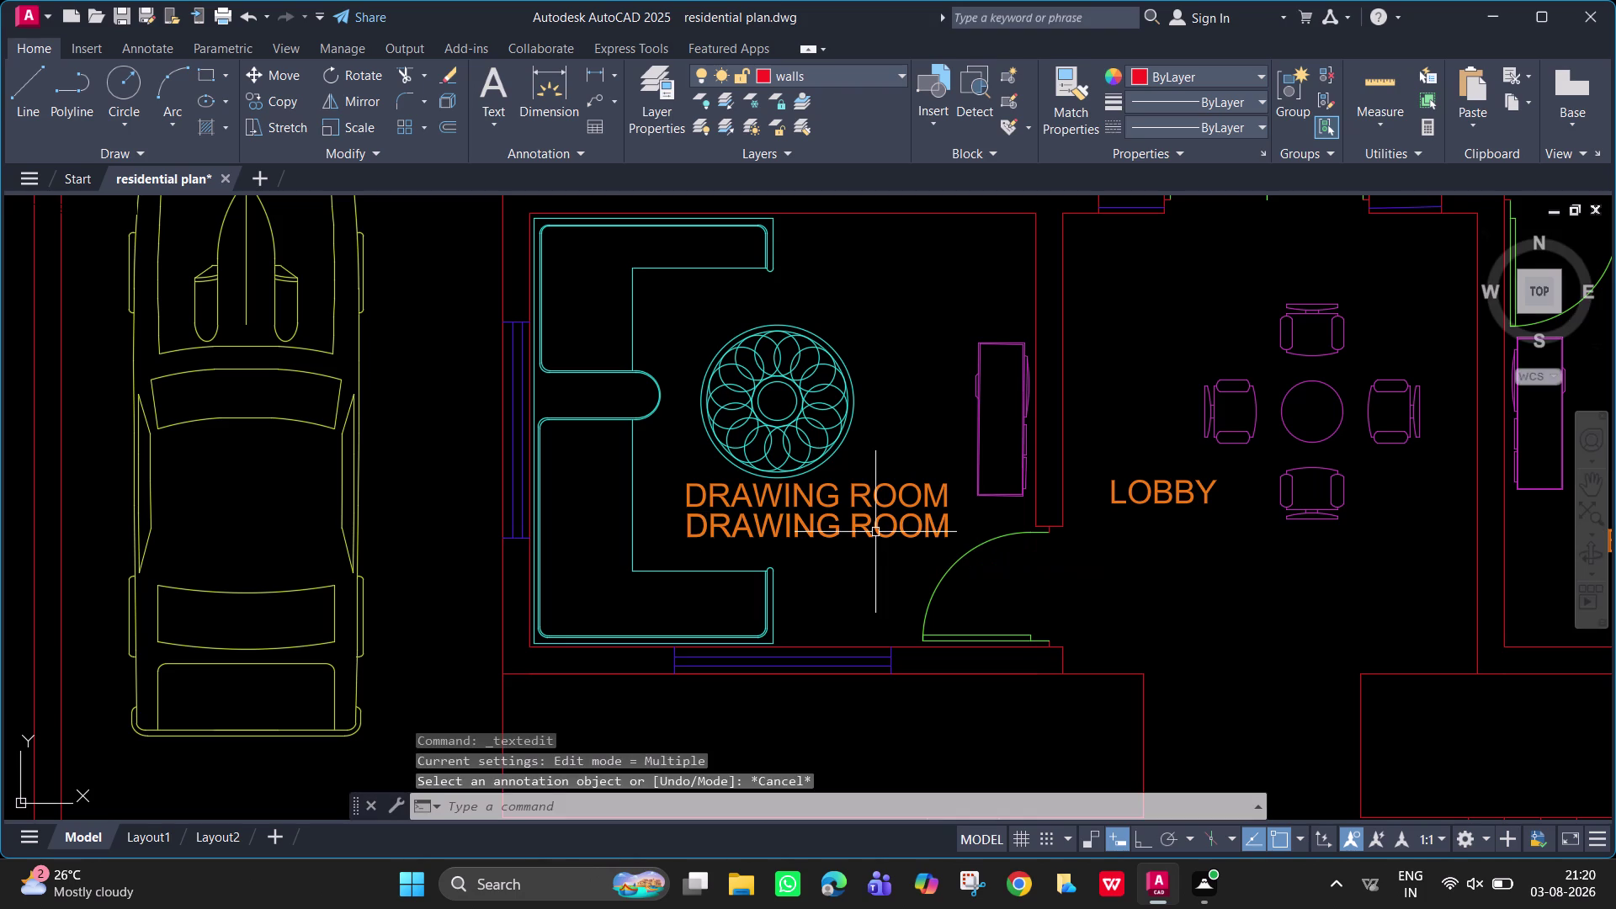
Retype the duplicated label as 14'-0"X12'-0".
double_click(875, 532)
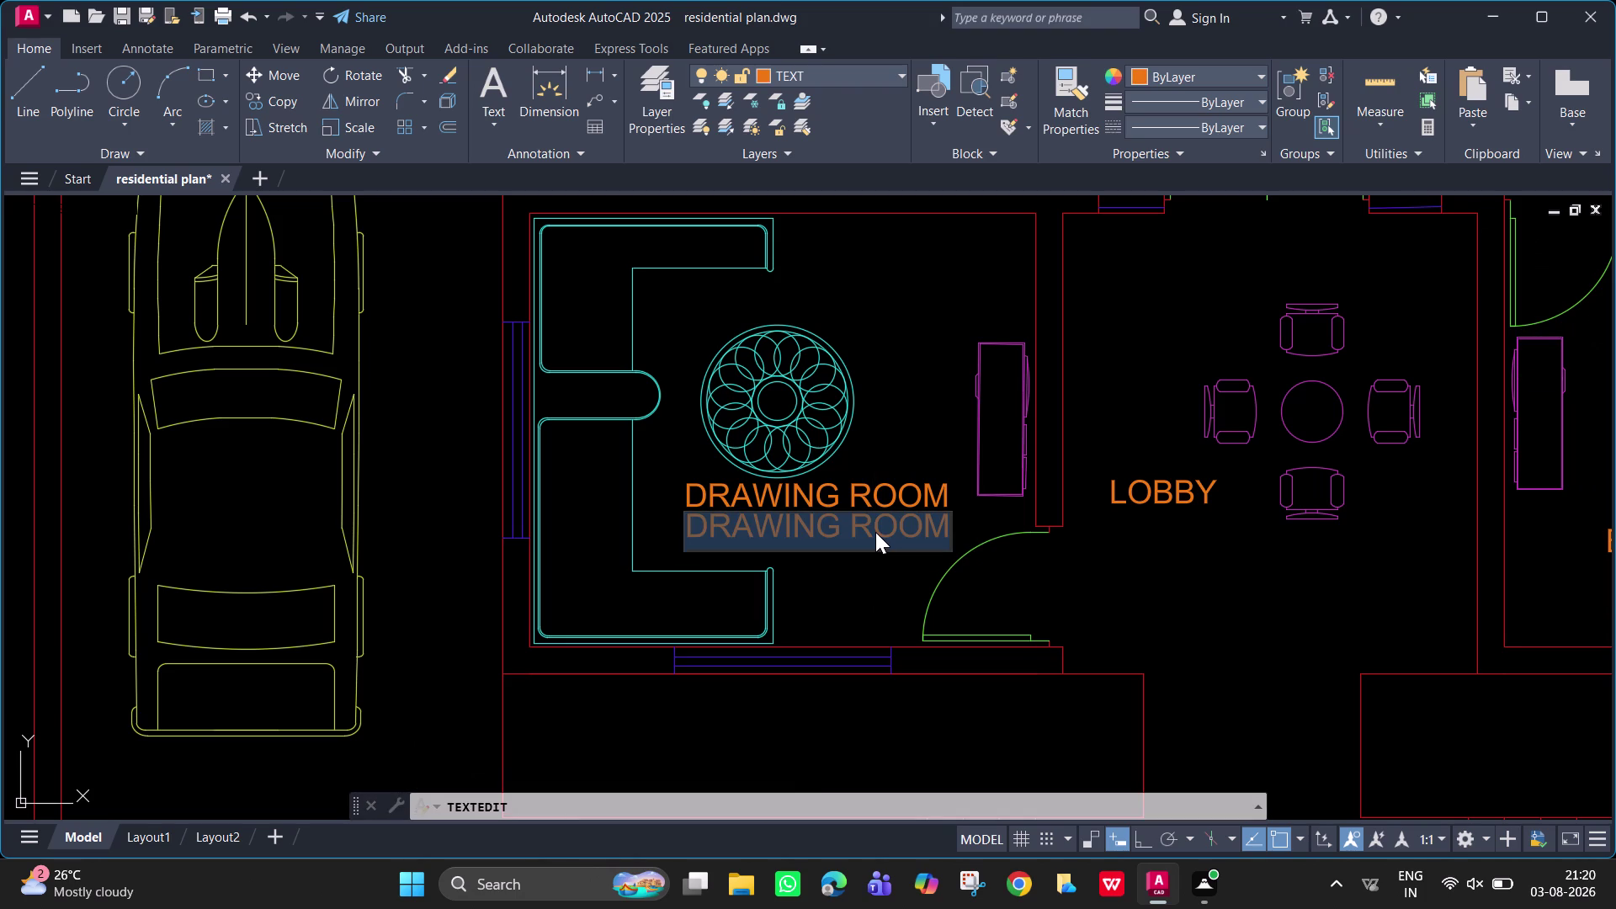
key(BackSpace)
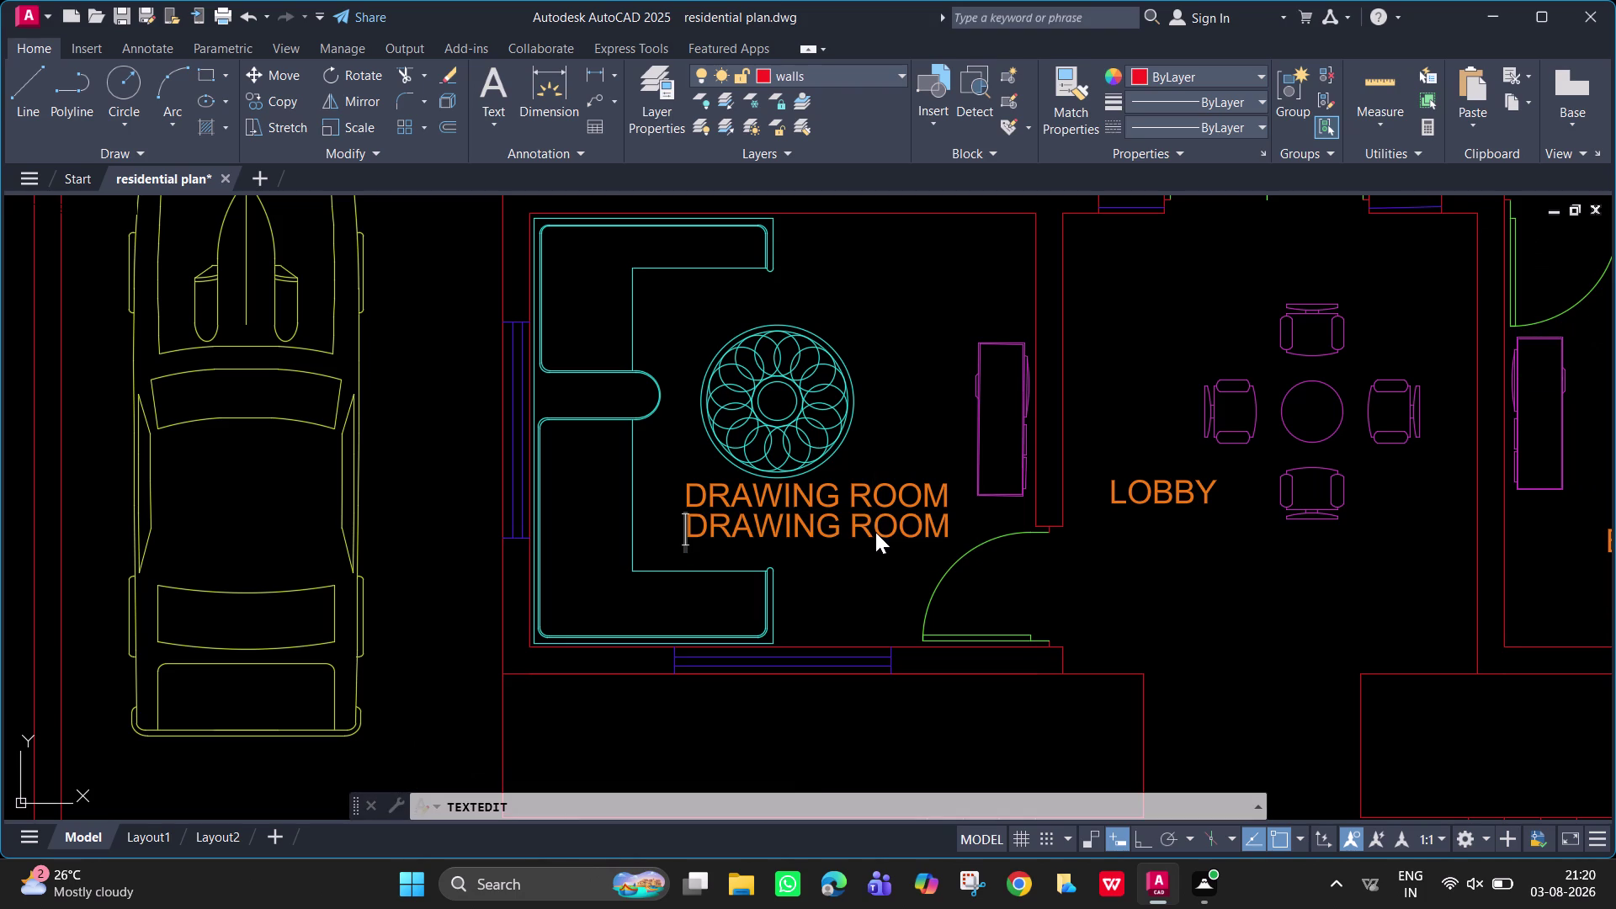
text(14')
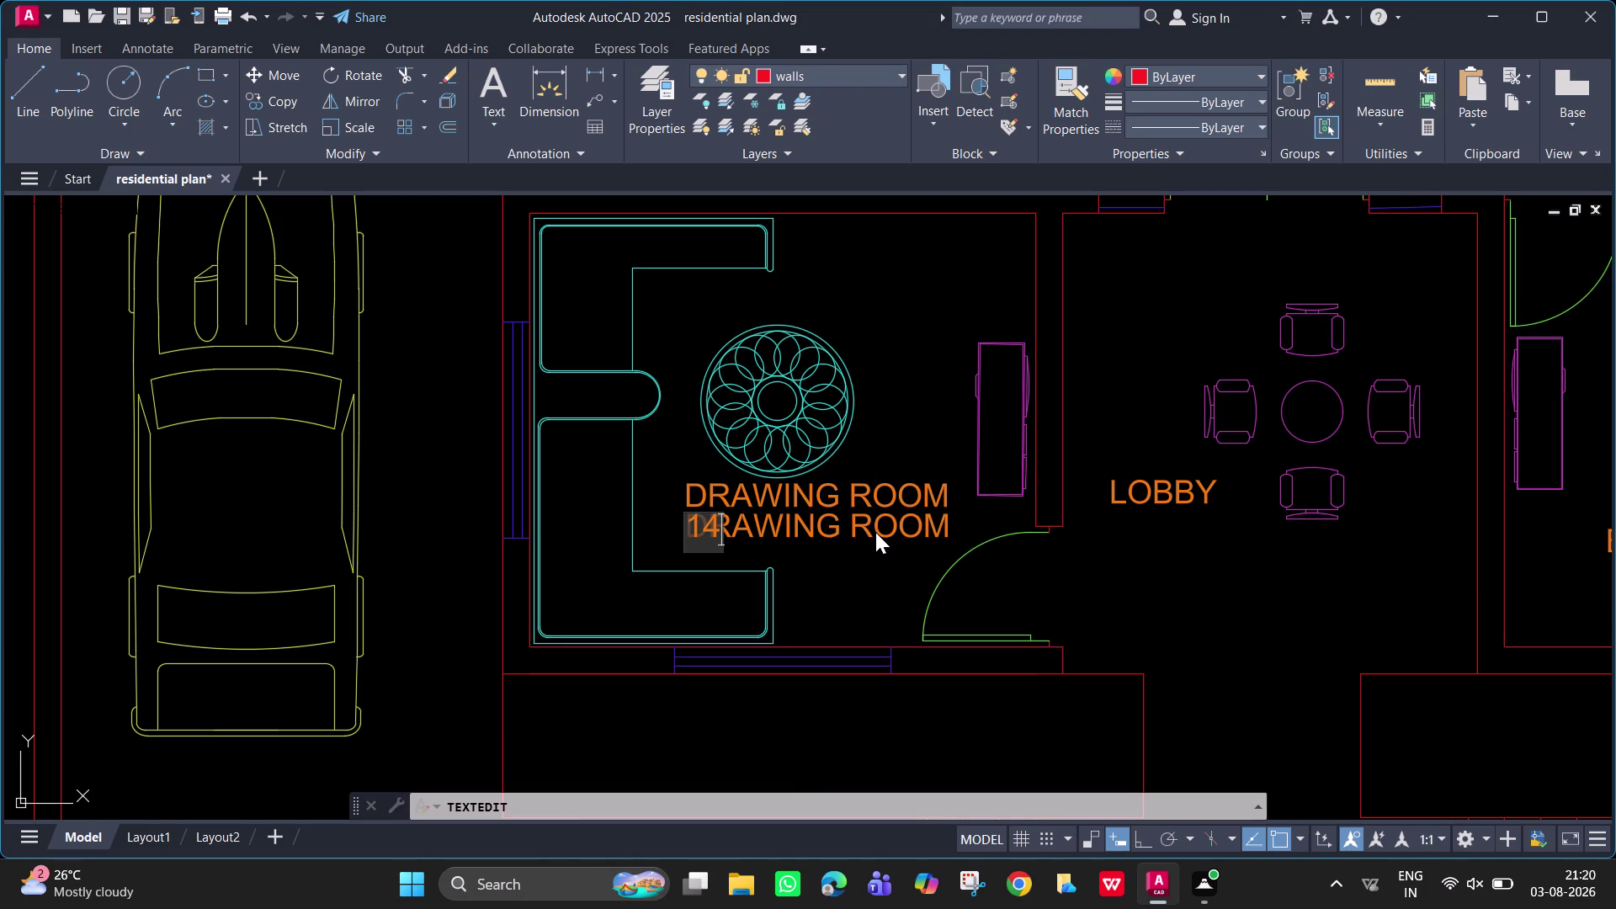
key(minus)
text(0)
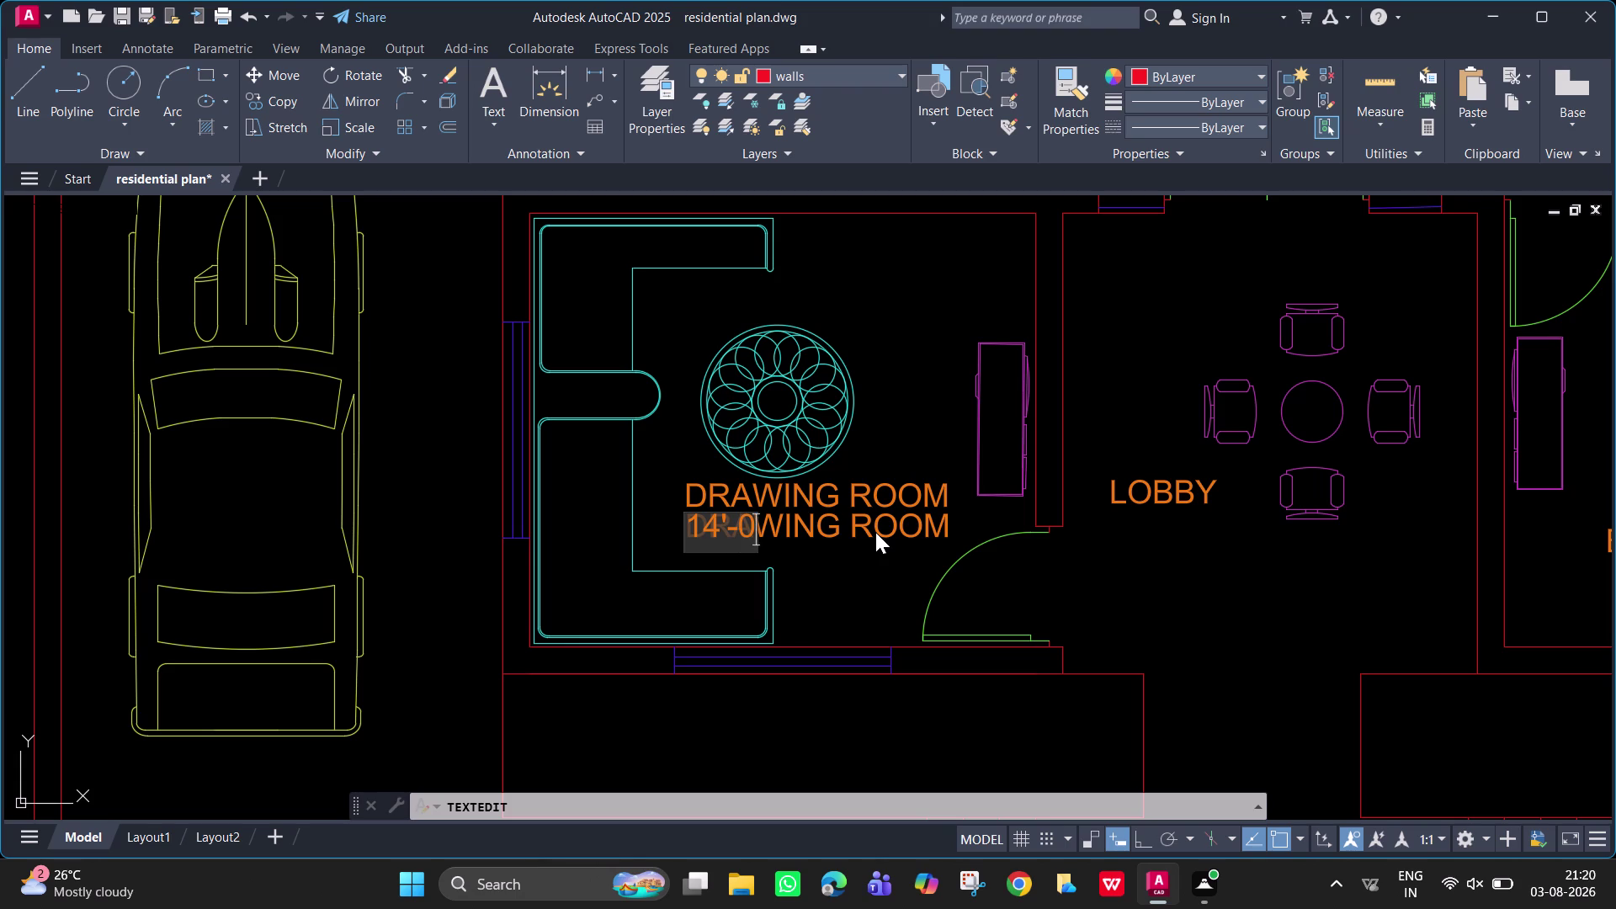
text(")
key(x)
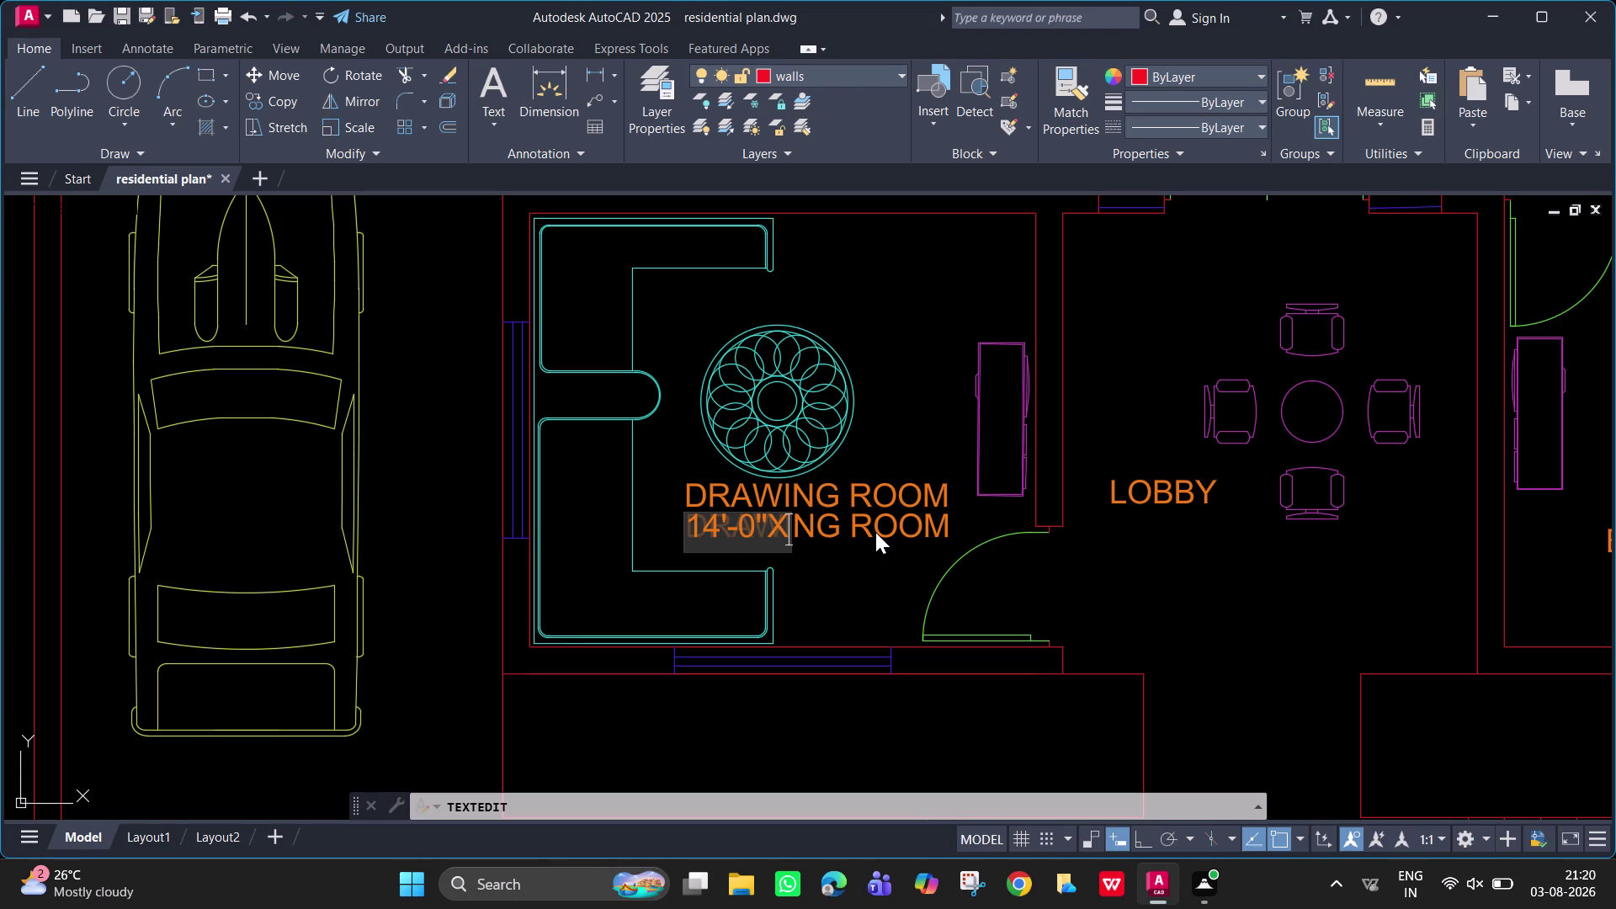
text(12')
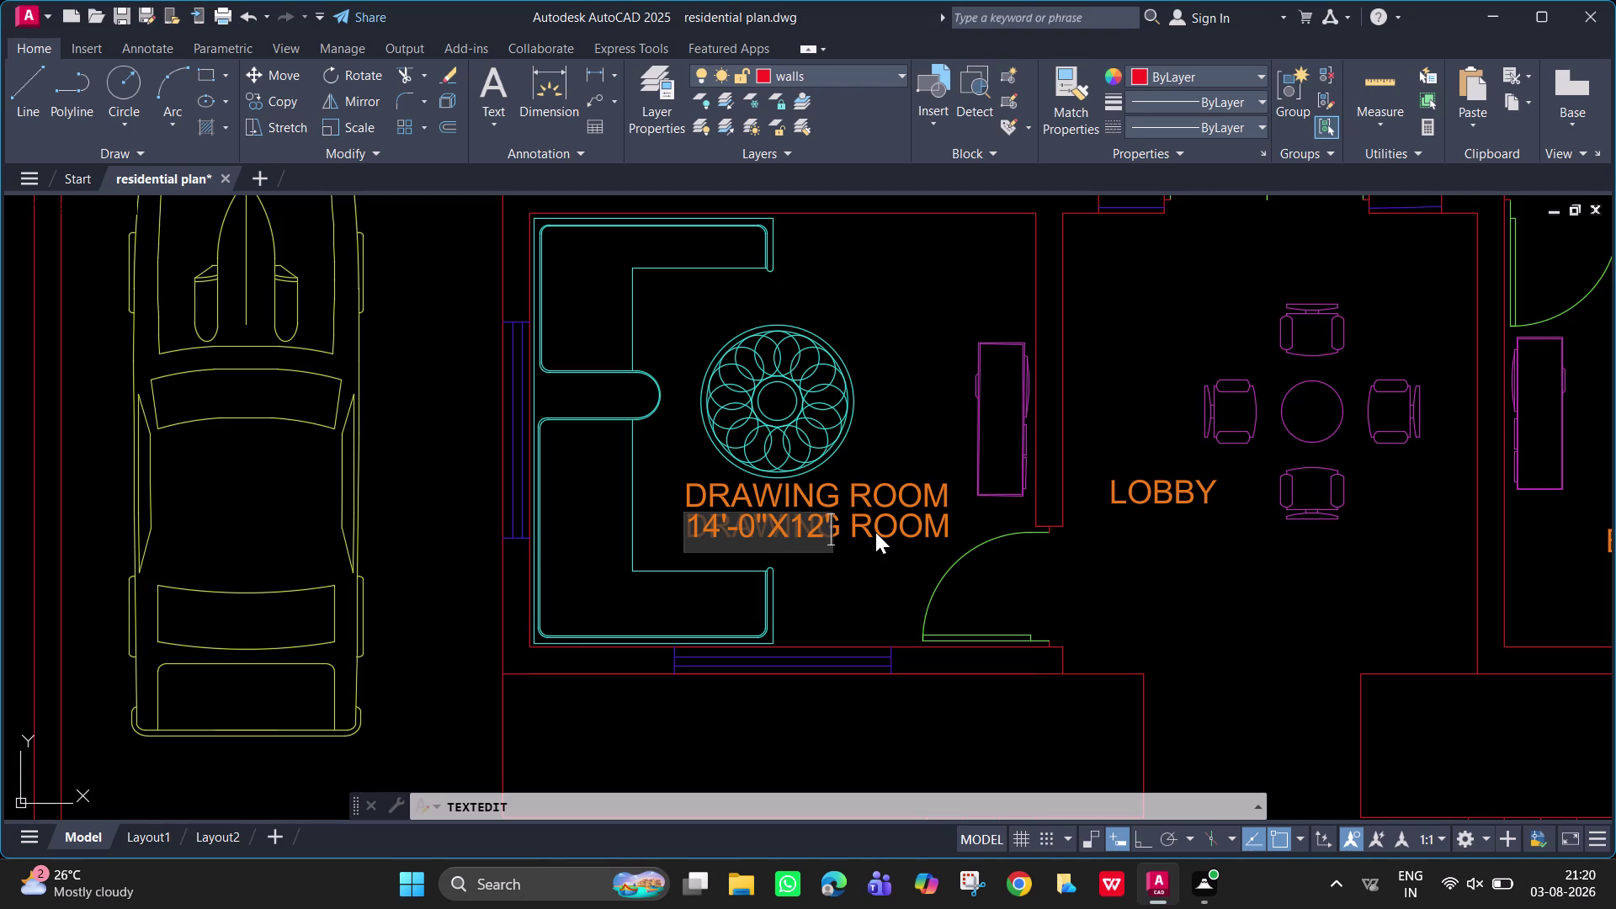
text(-)
text(0")
key(Return)
key(Return)
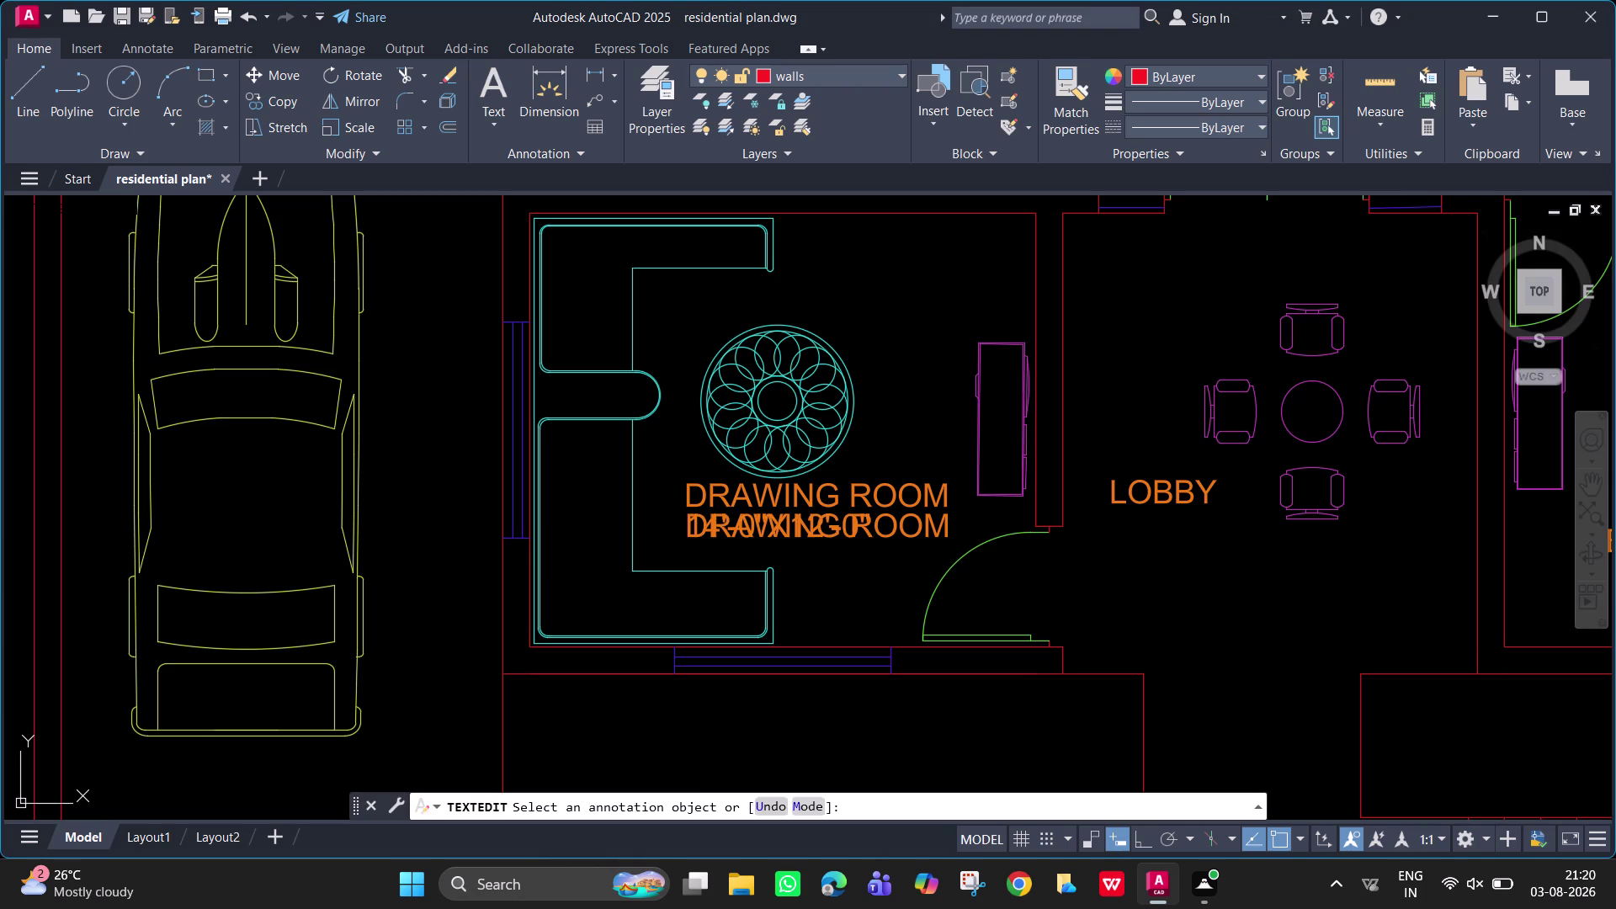
Delete the leftover overlapping text beneath DRAWING ROOM.
click(936, 522)
key(Delete)
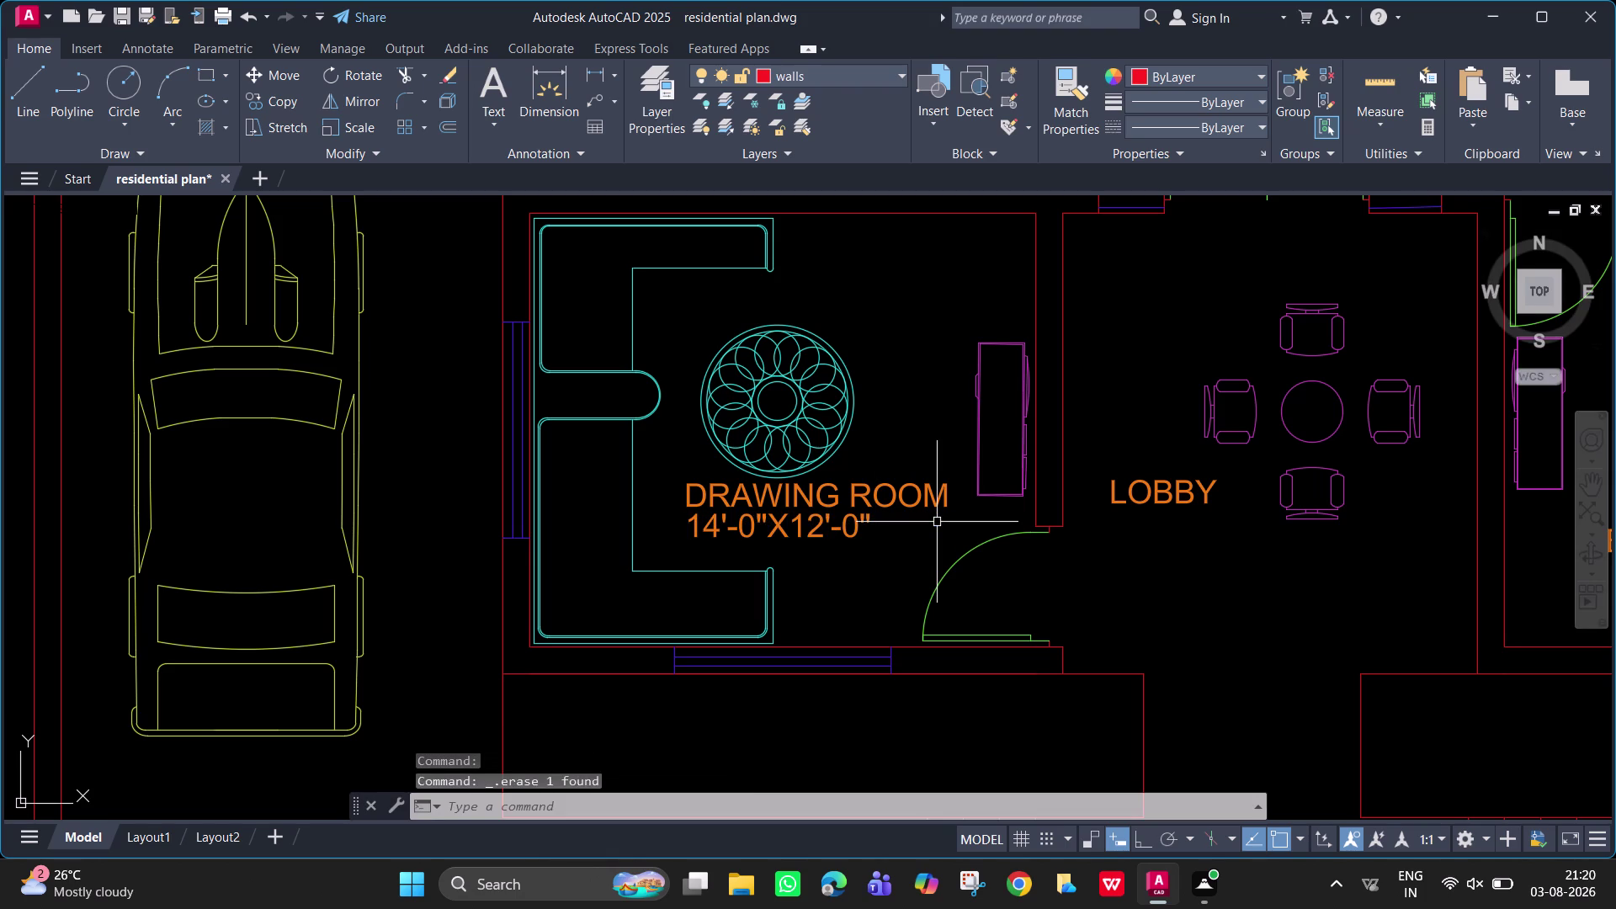
click(1171, 497)
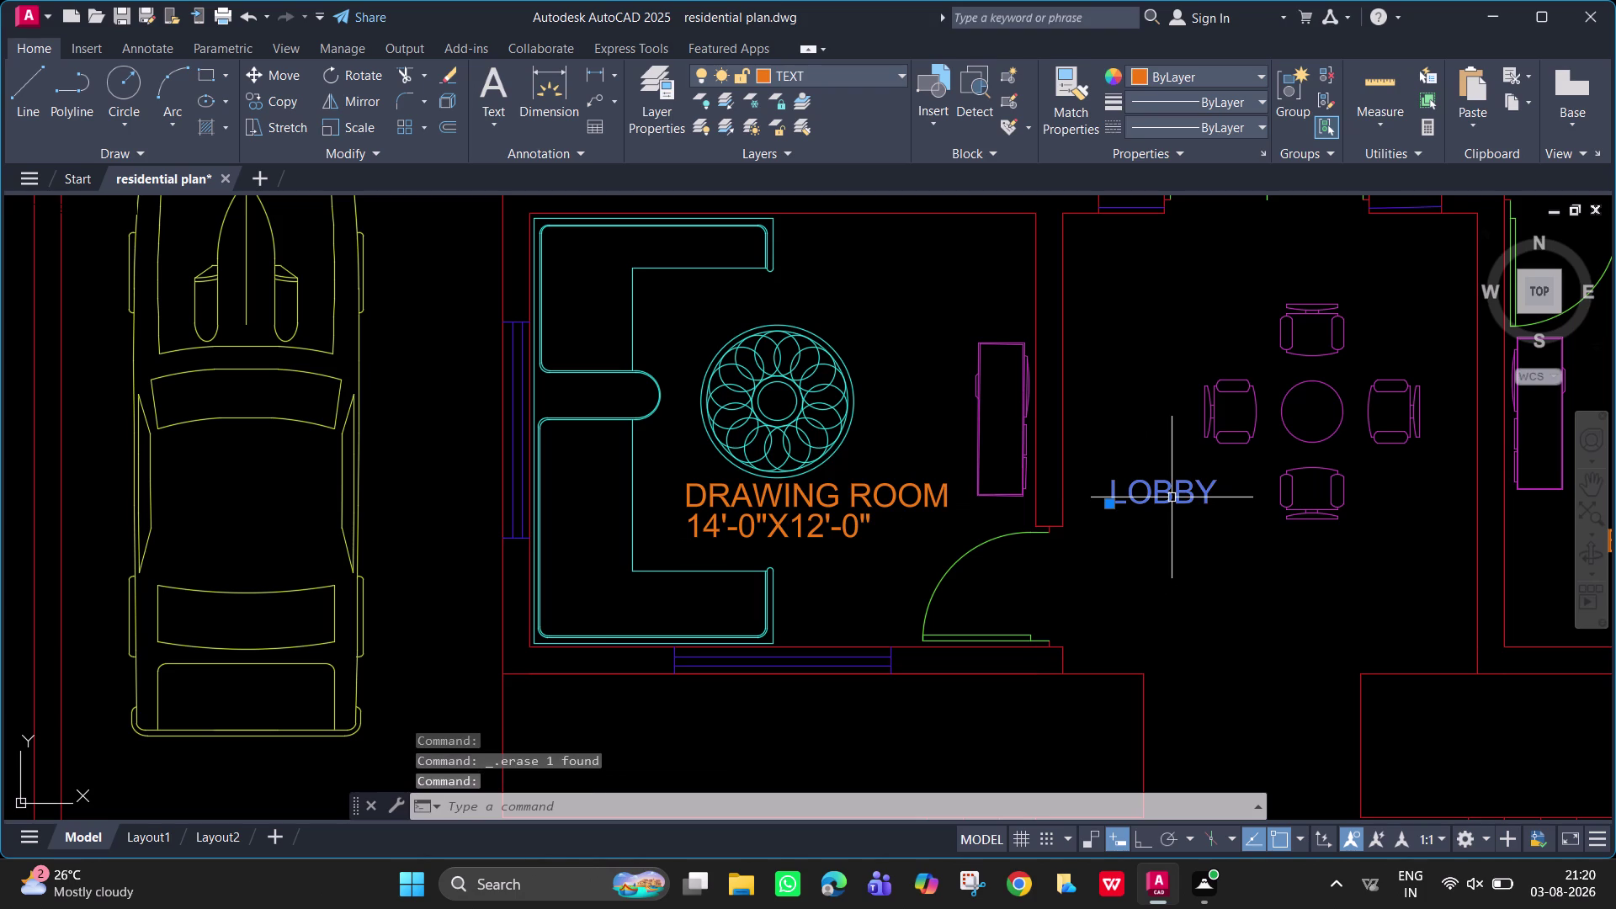
Copy LOBBY directly below itself and clear the copy's text.
click(1171, 497)
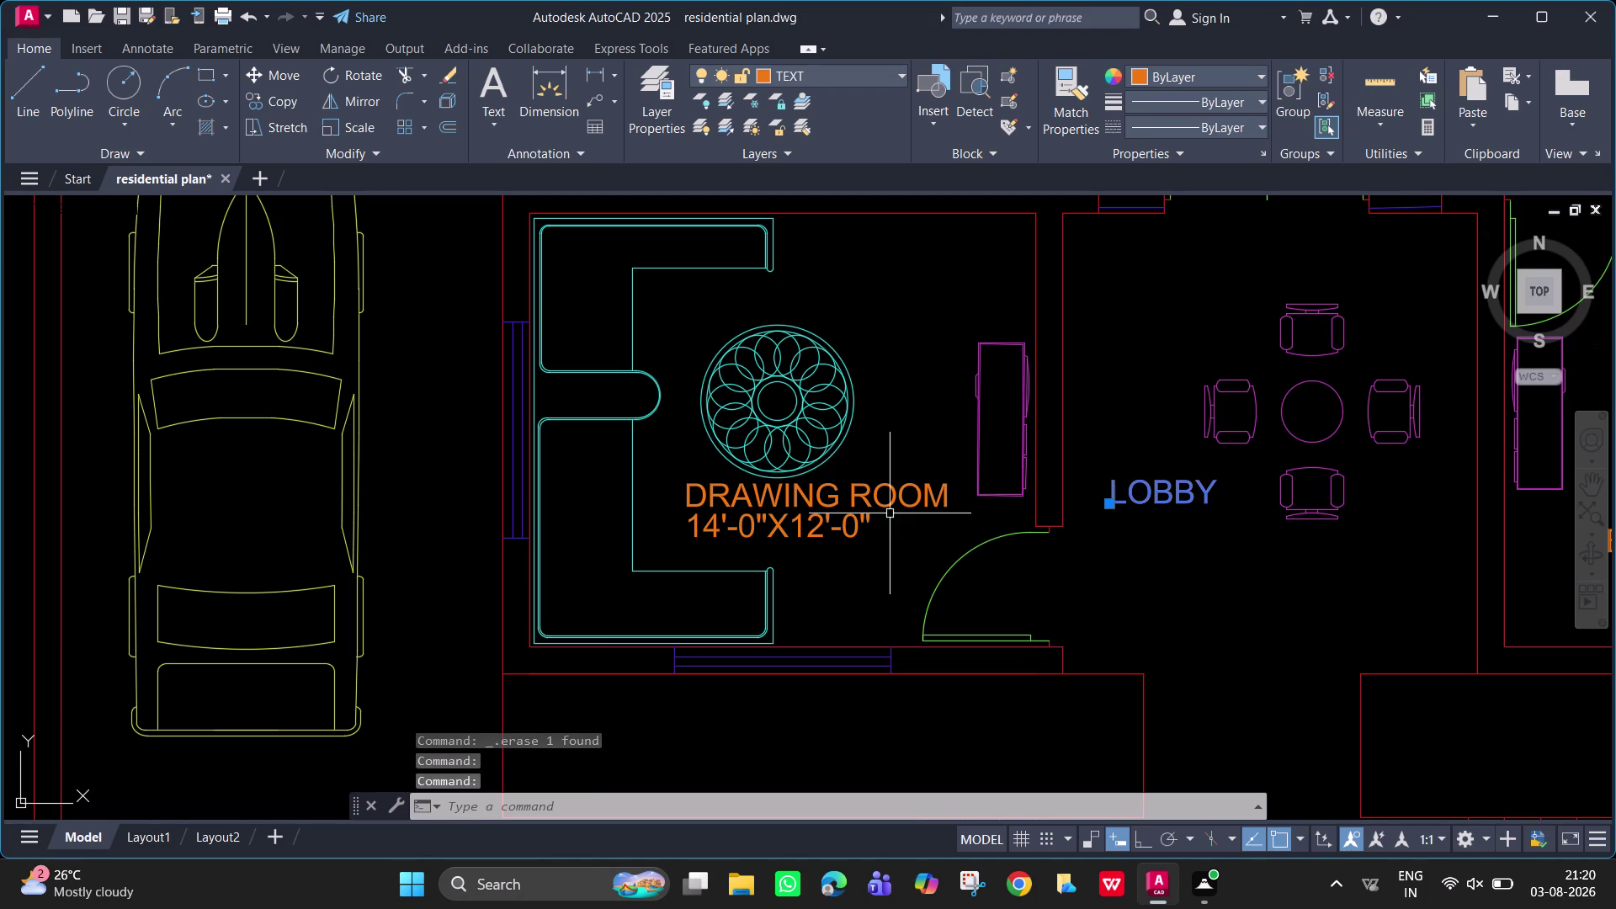
text(CO)
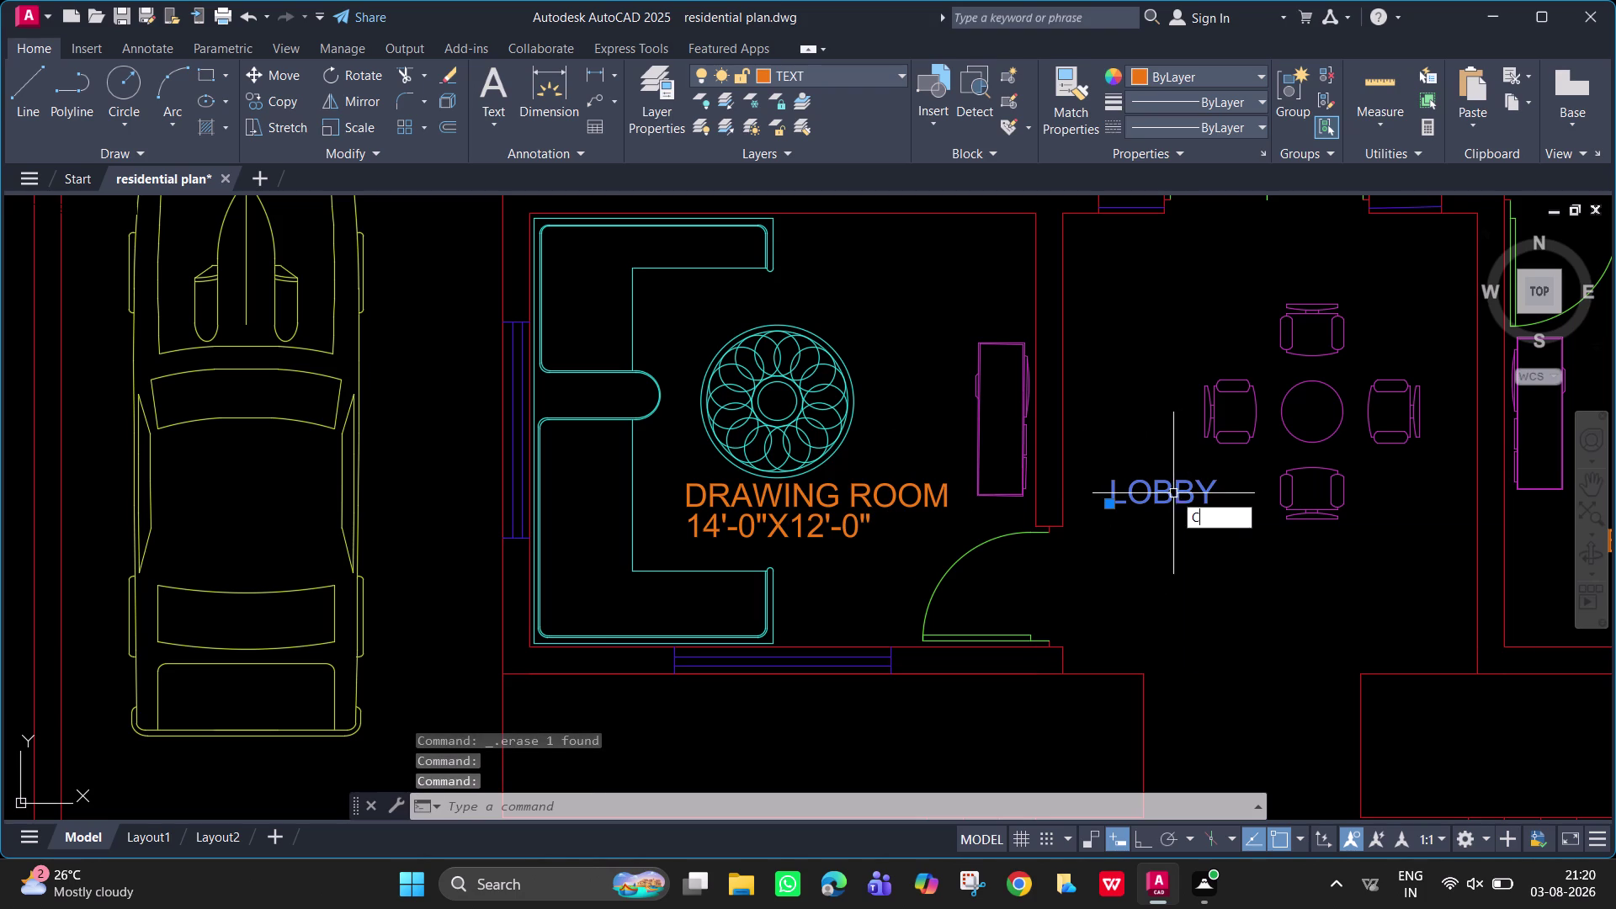
key(space)
click(1173, 494)
click(1173, 527)
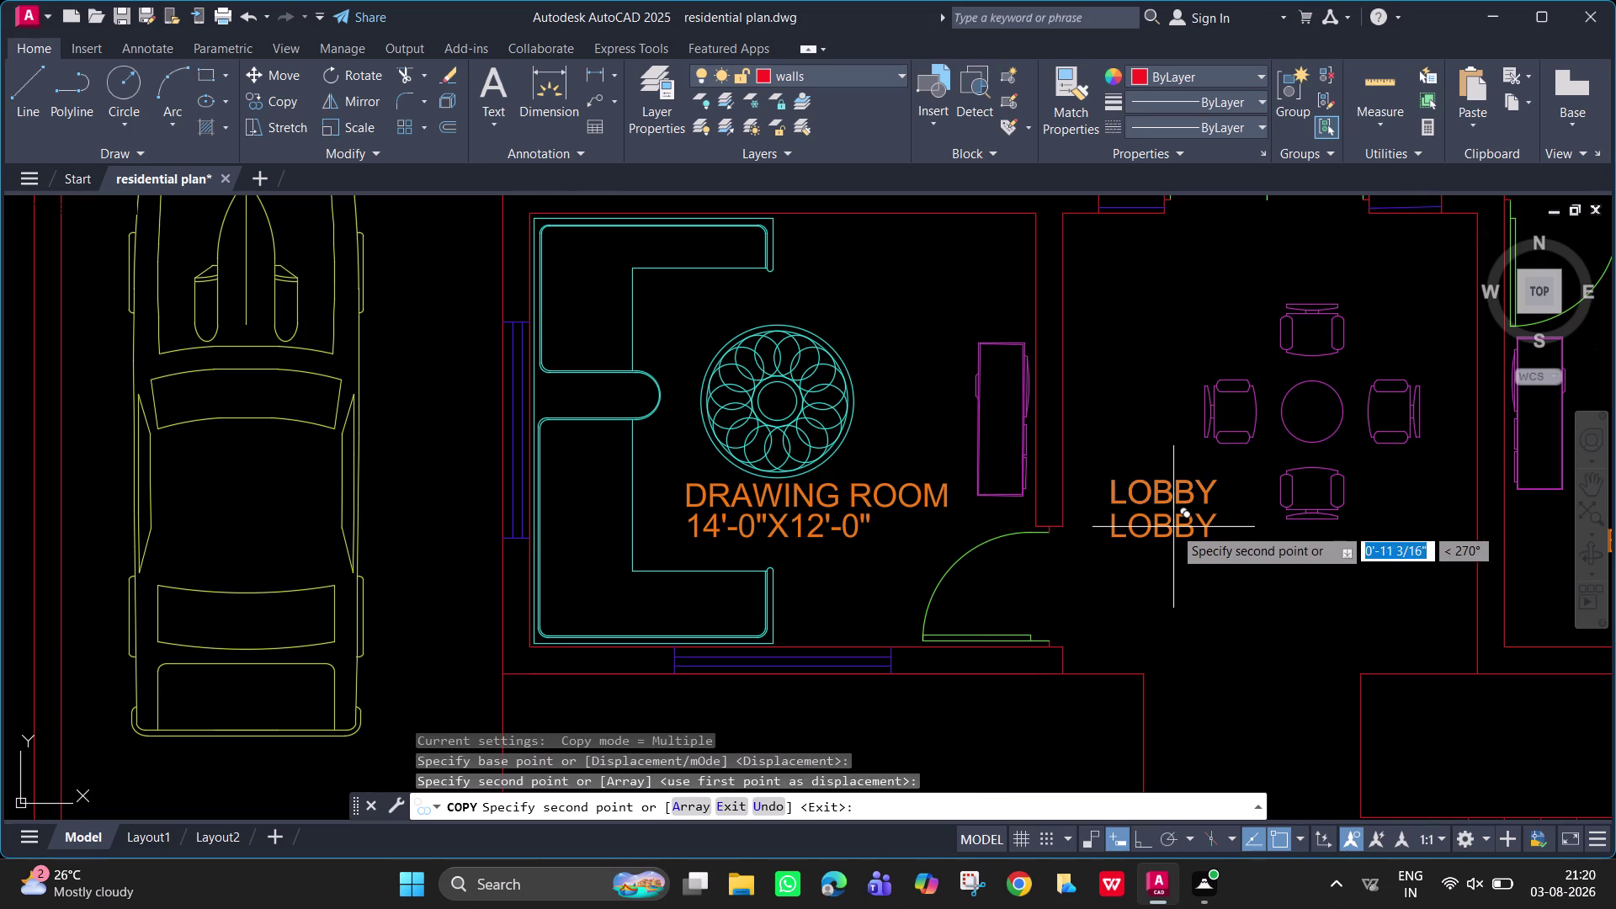
key(Escape)
double_click(1171, 535)
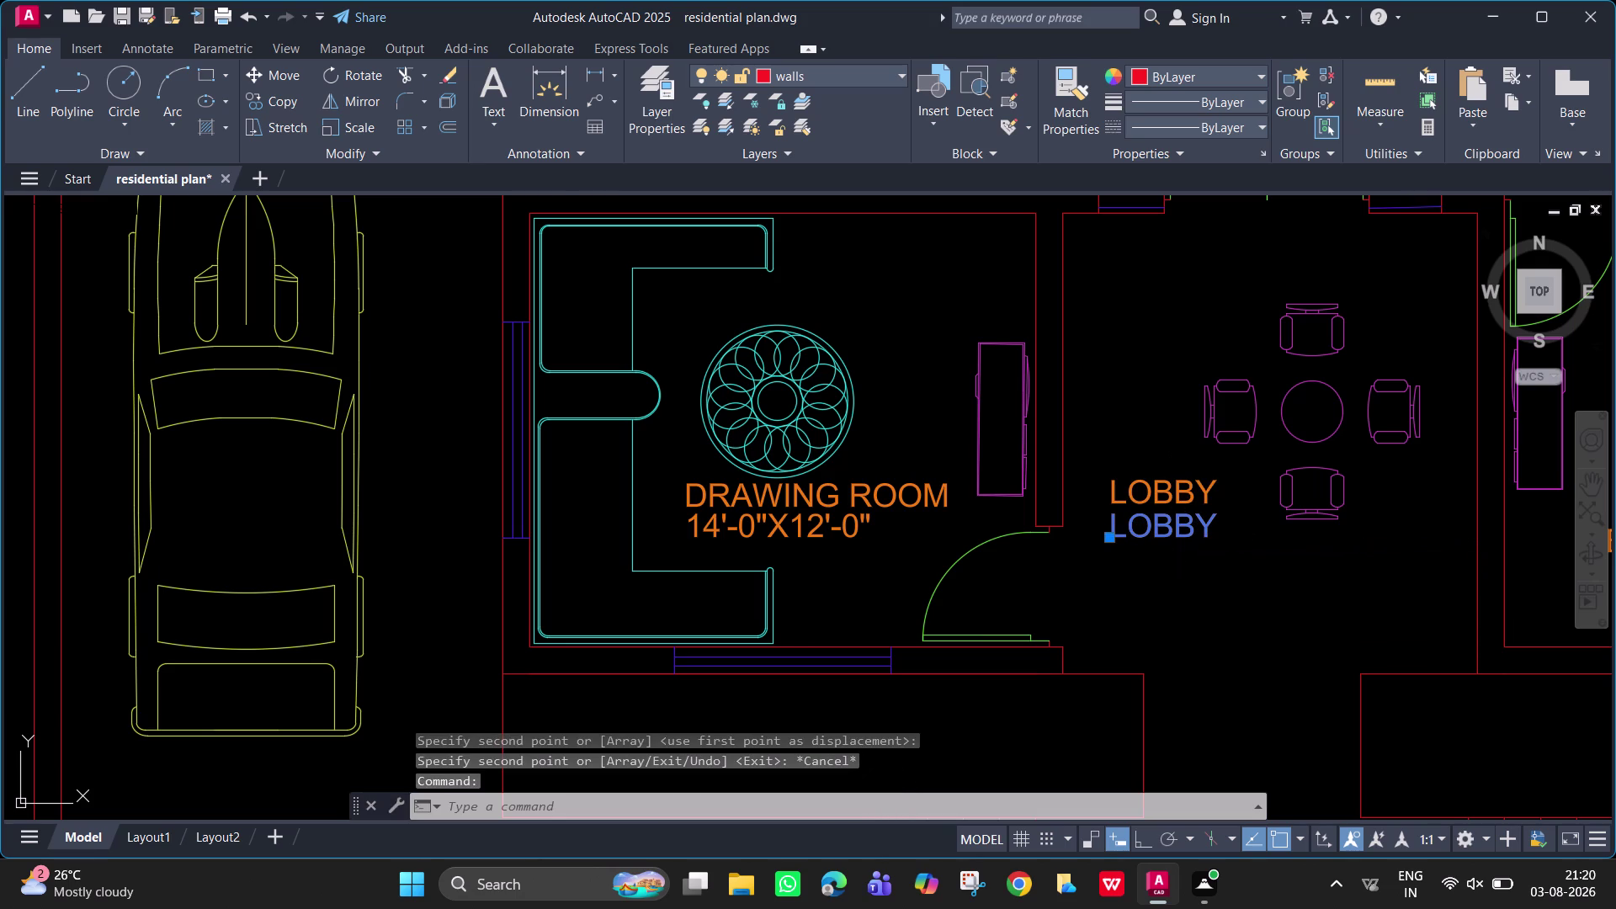
key(BackSpace)
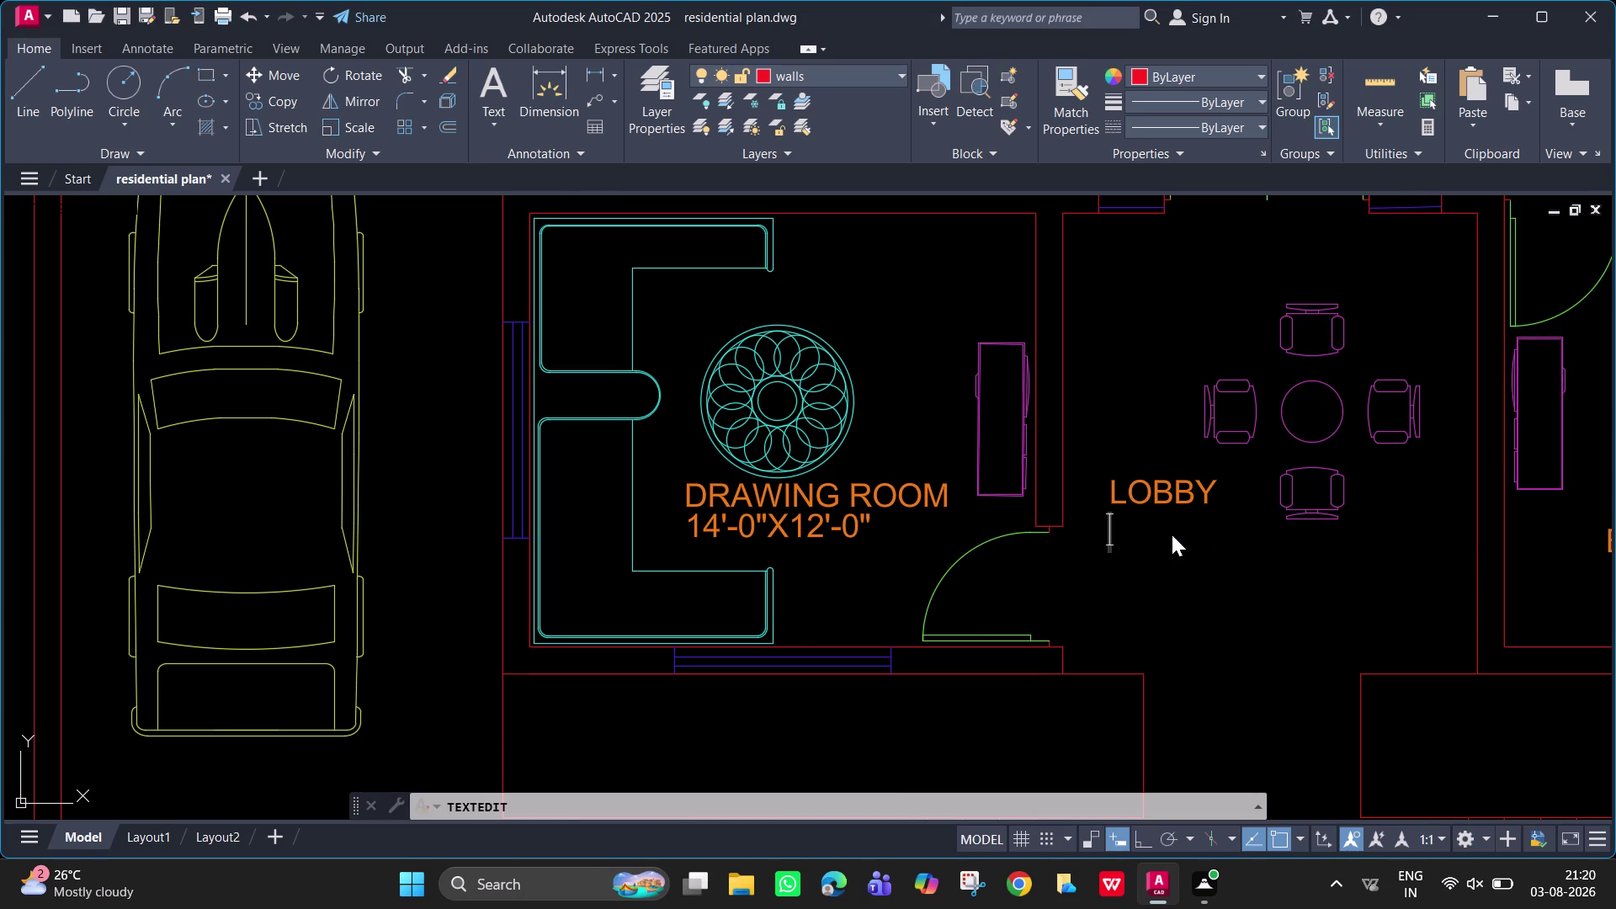
Enter the lobby size 11'-6"X12'-9" in the copied label and close the editor.
text(11)
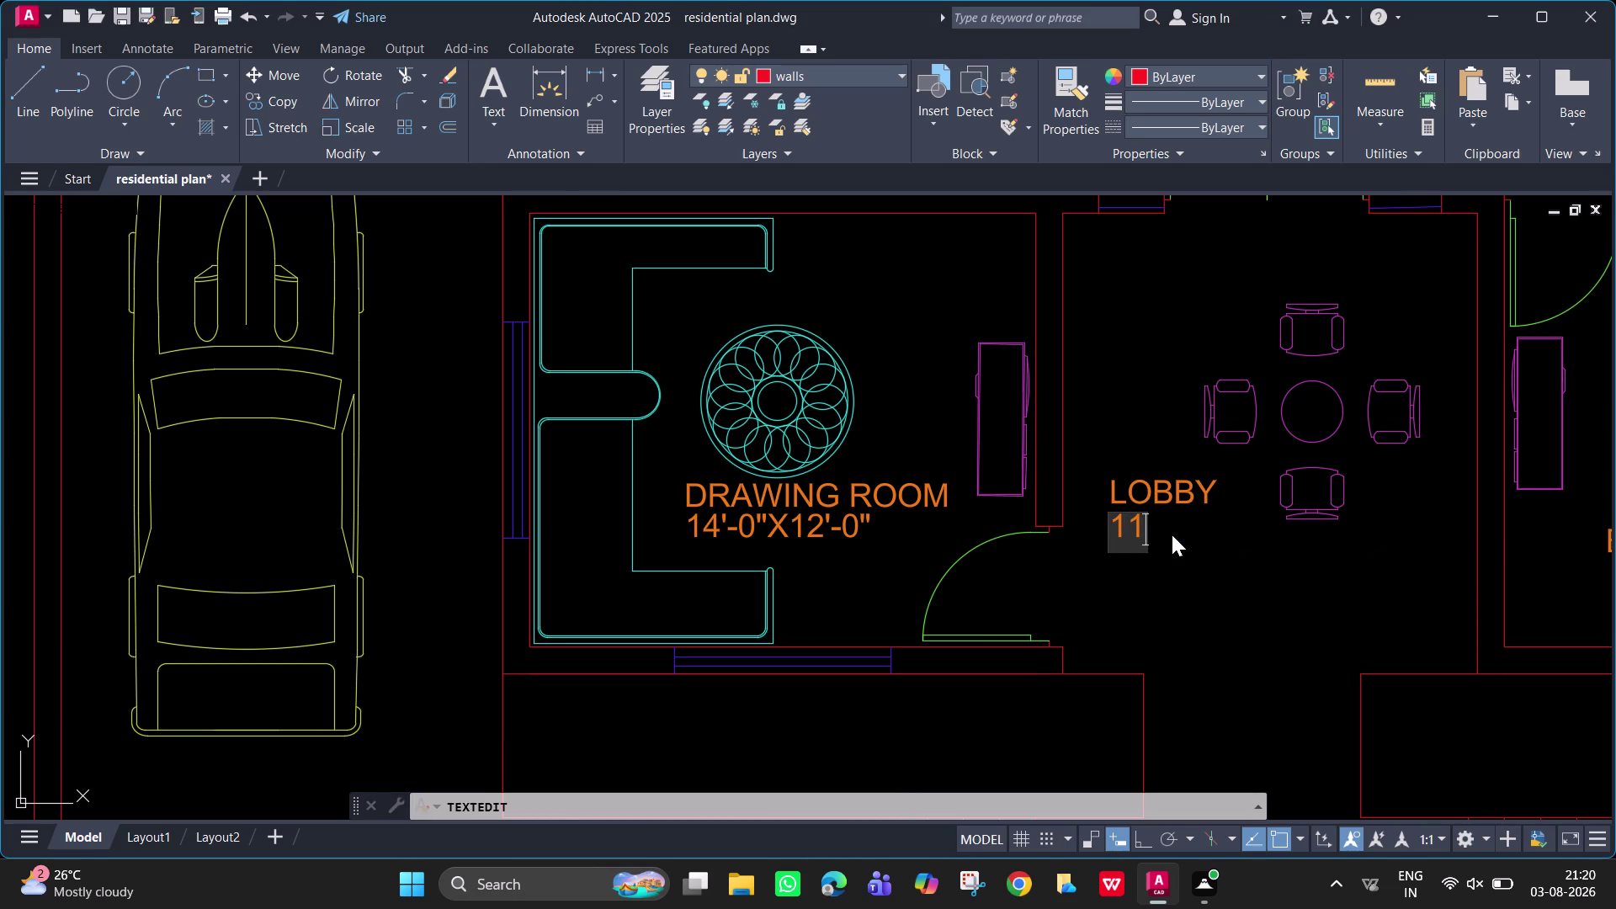
key(apostrophe)
text(-6")
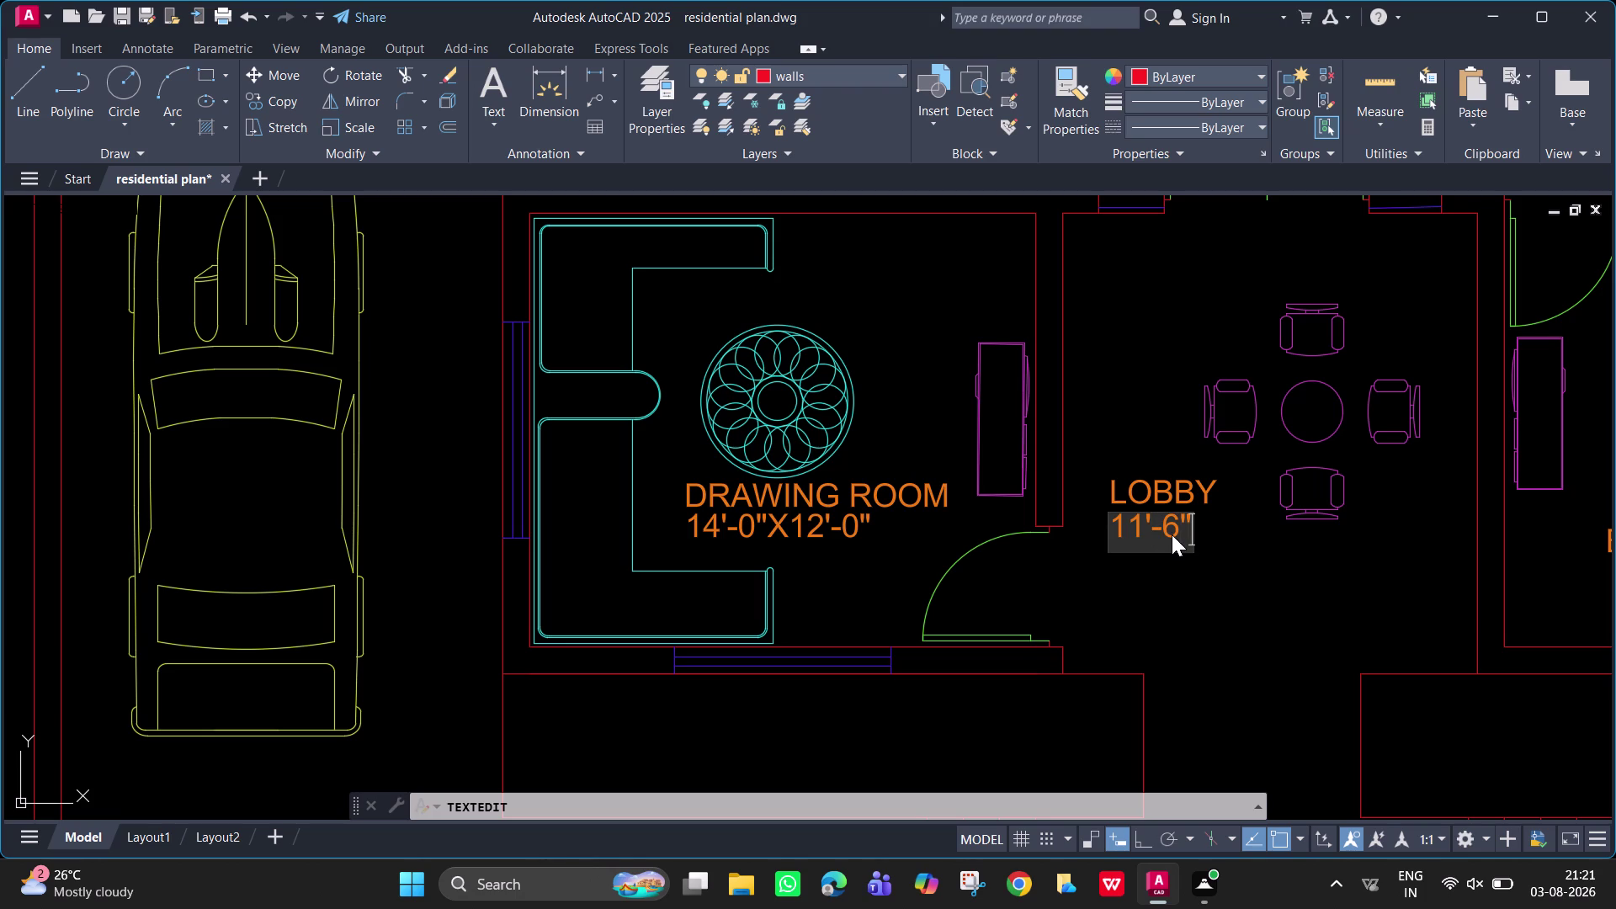
key(x)
text(12)
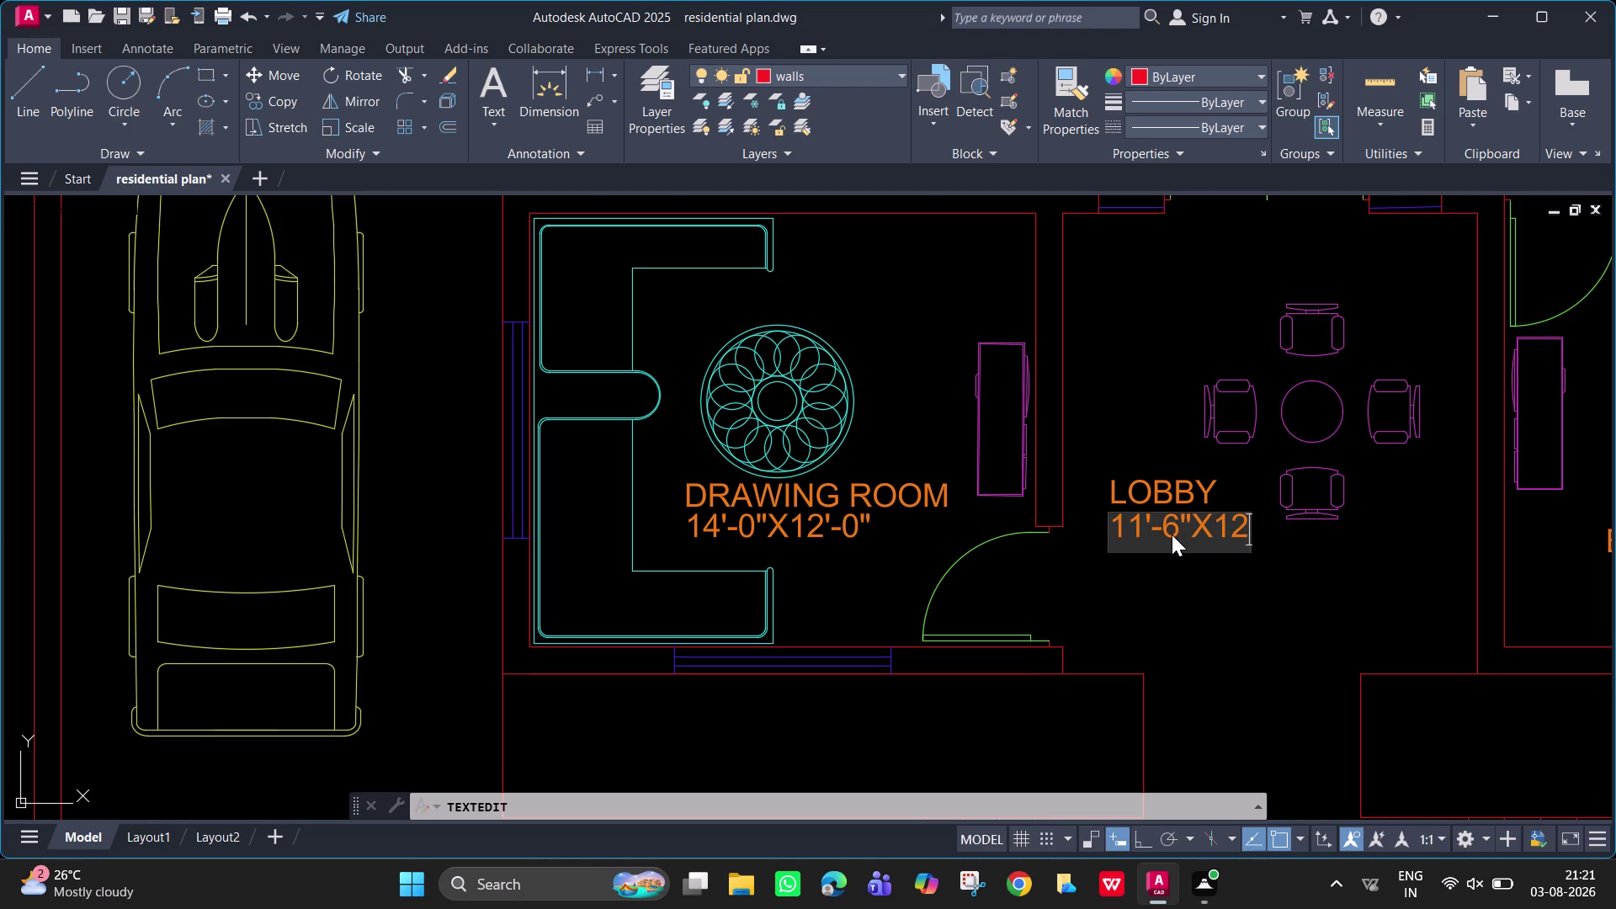
text(')
key(minus)
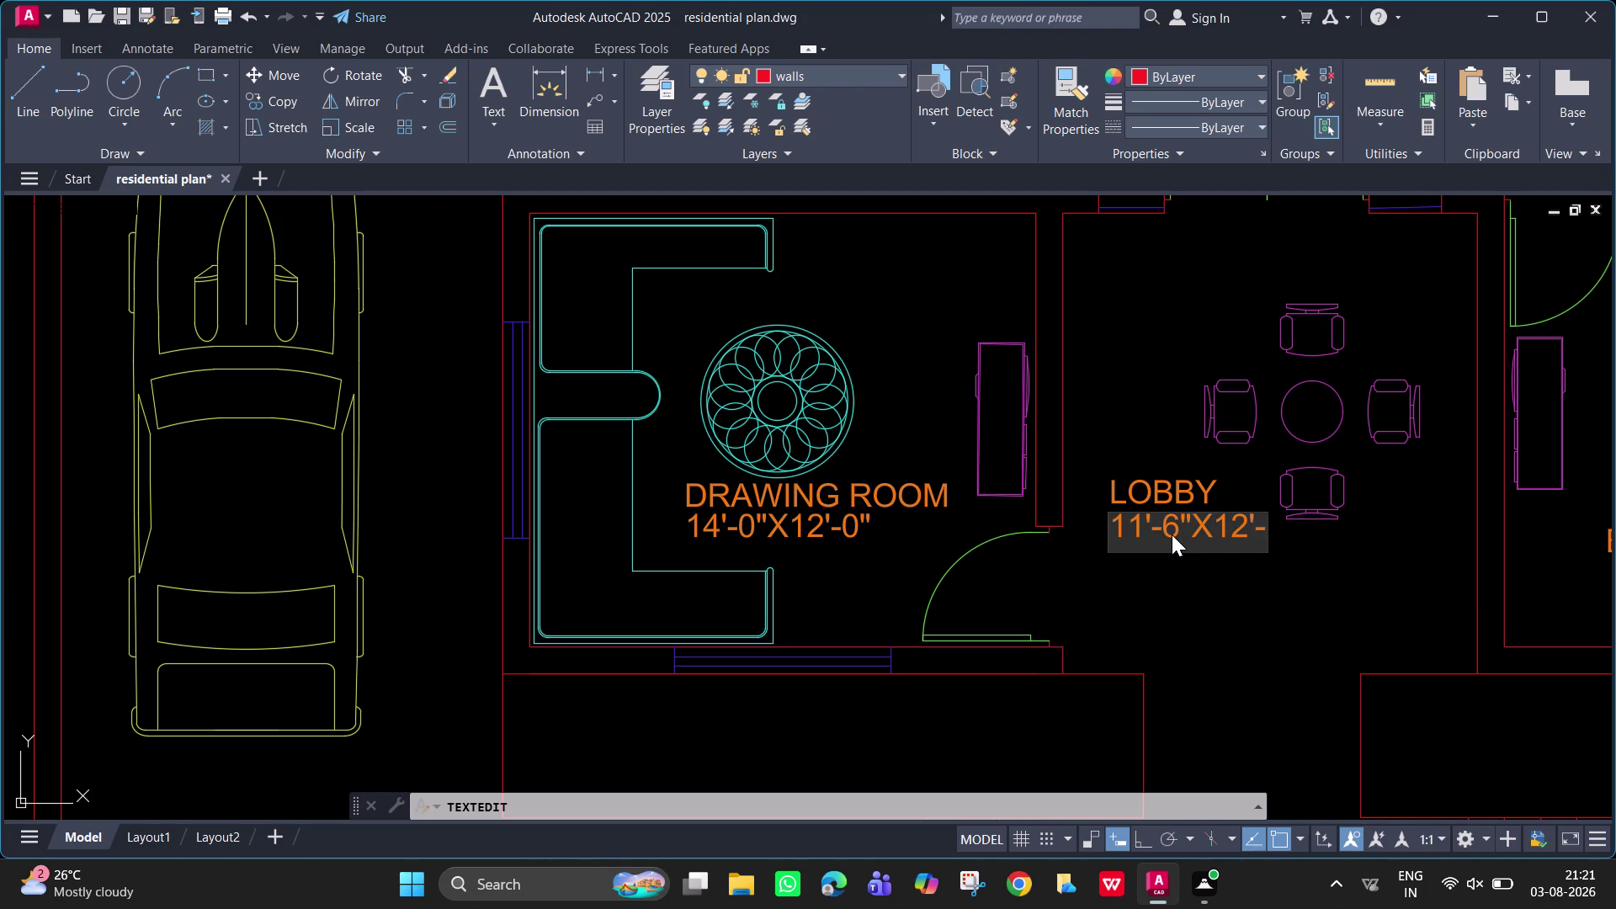
key(9)
key(shift+quotedbl)
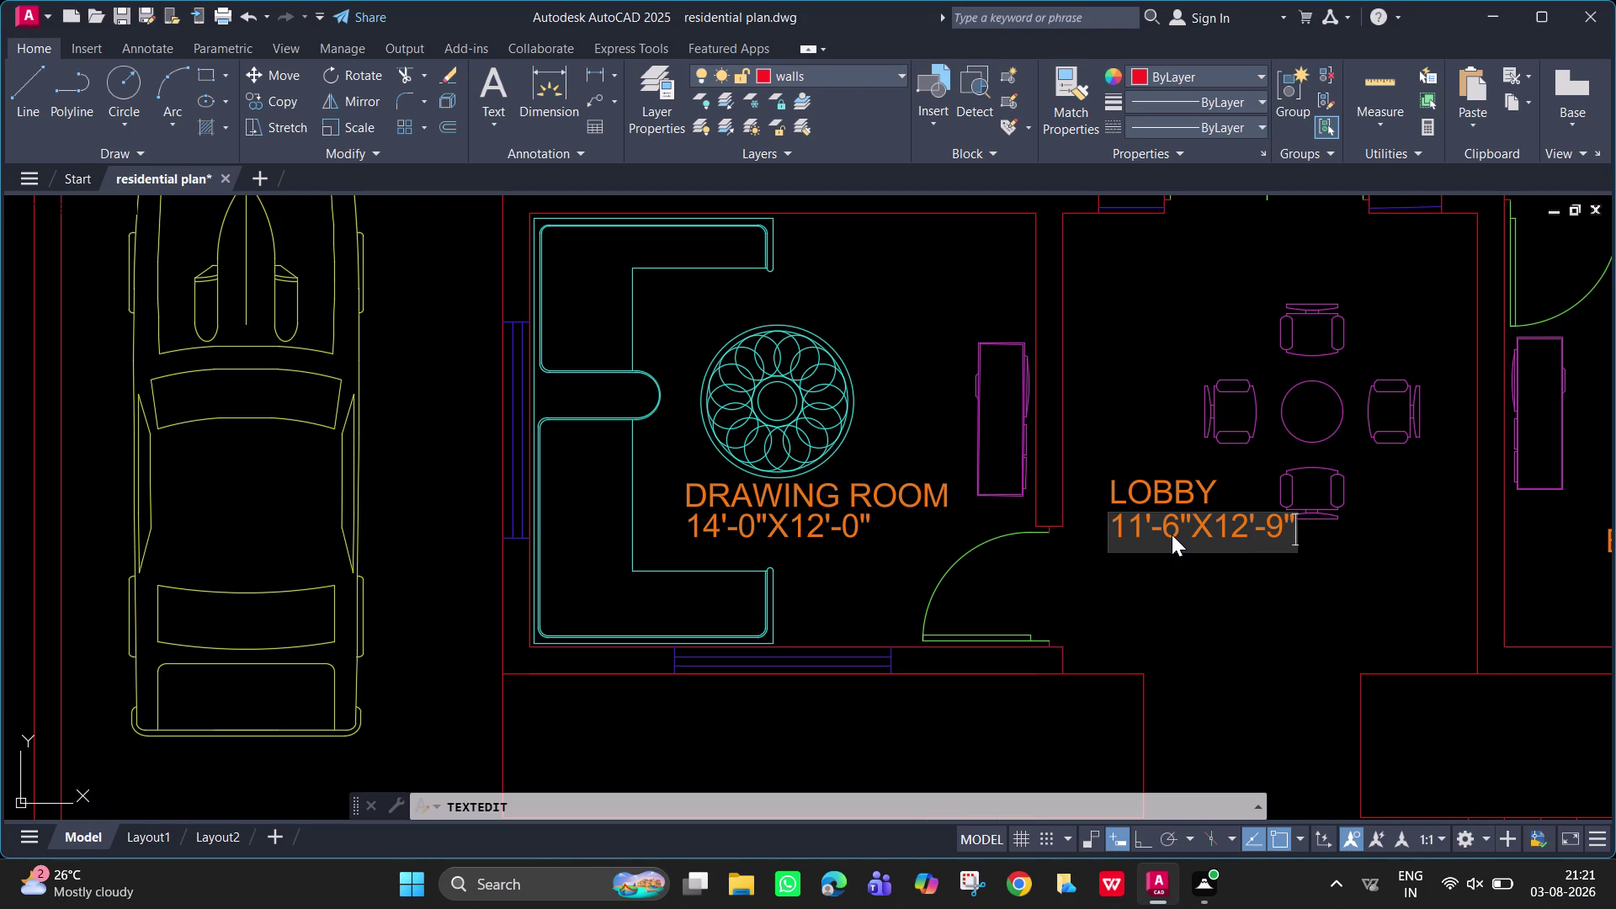
key(Return)
key(Return)
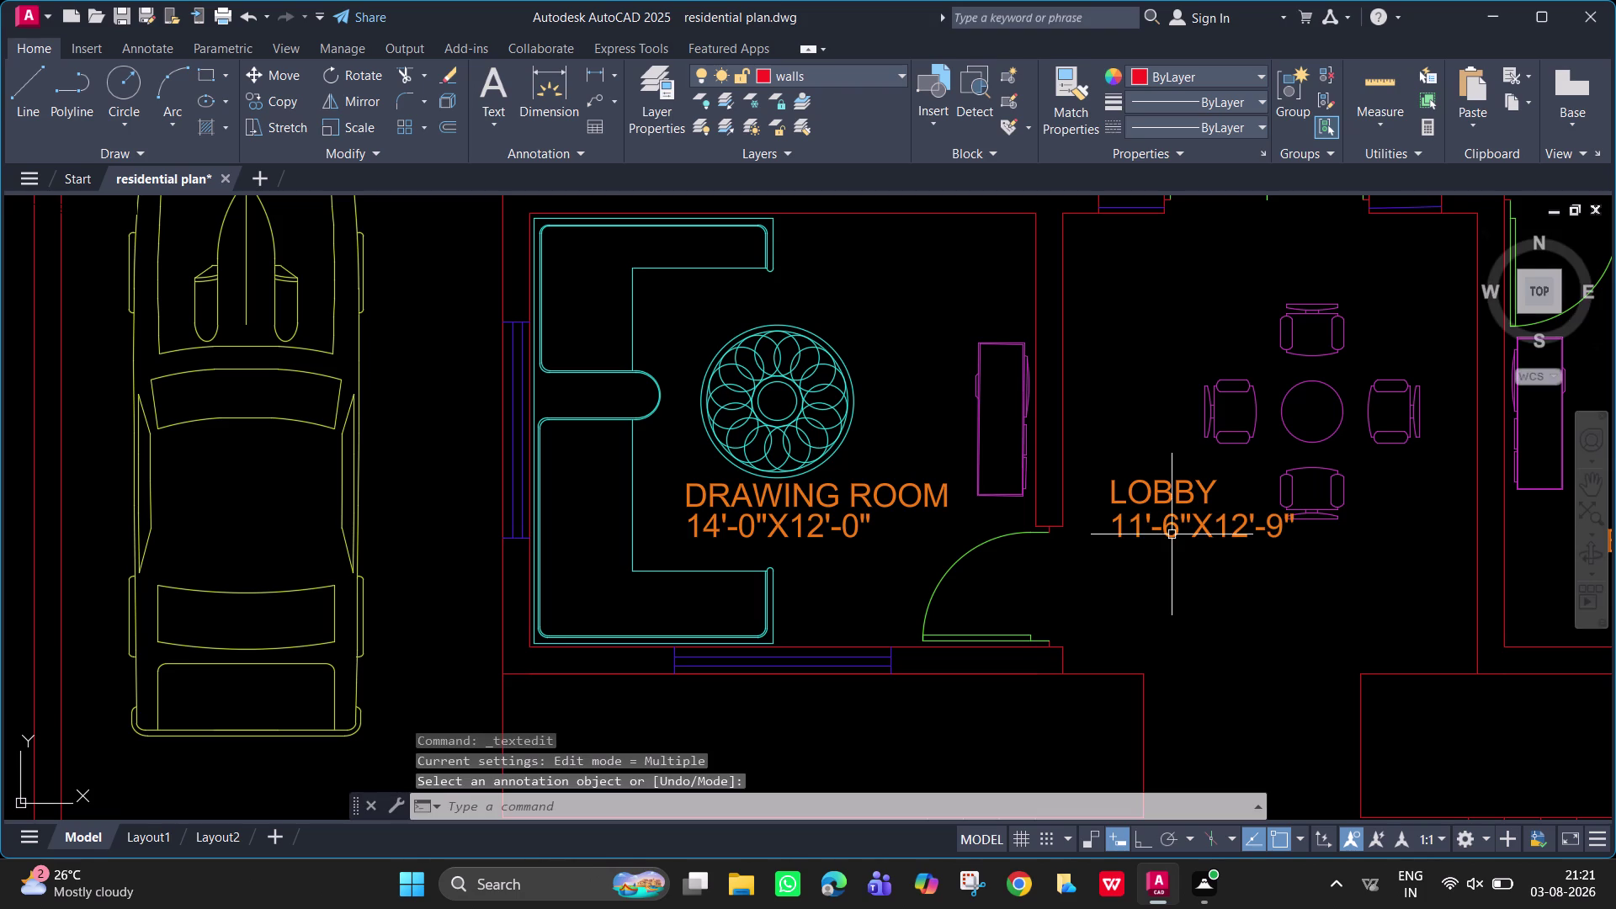
Nudge the lobby size label slightly left into place.
click(1172, 517)
text(M)
key(space)
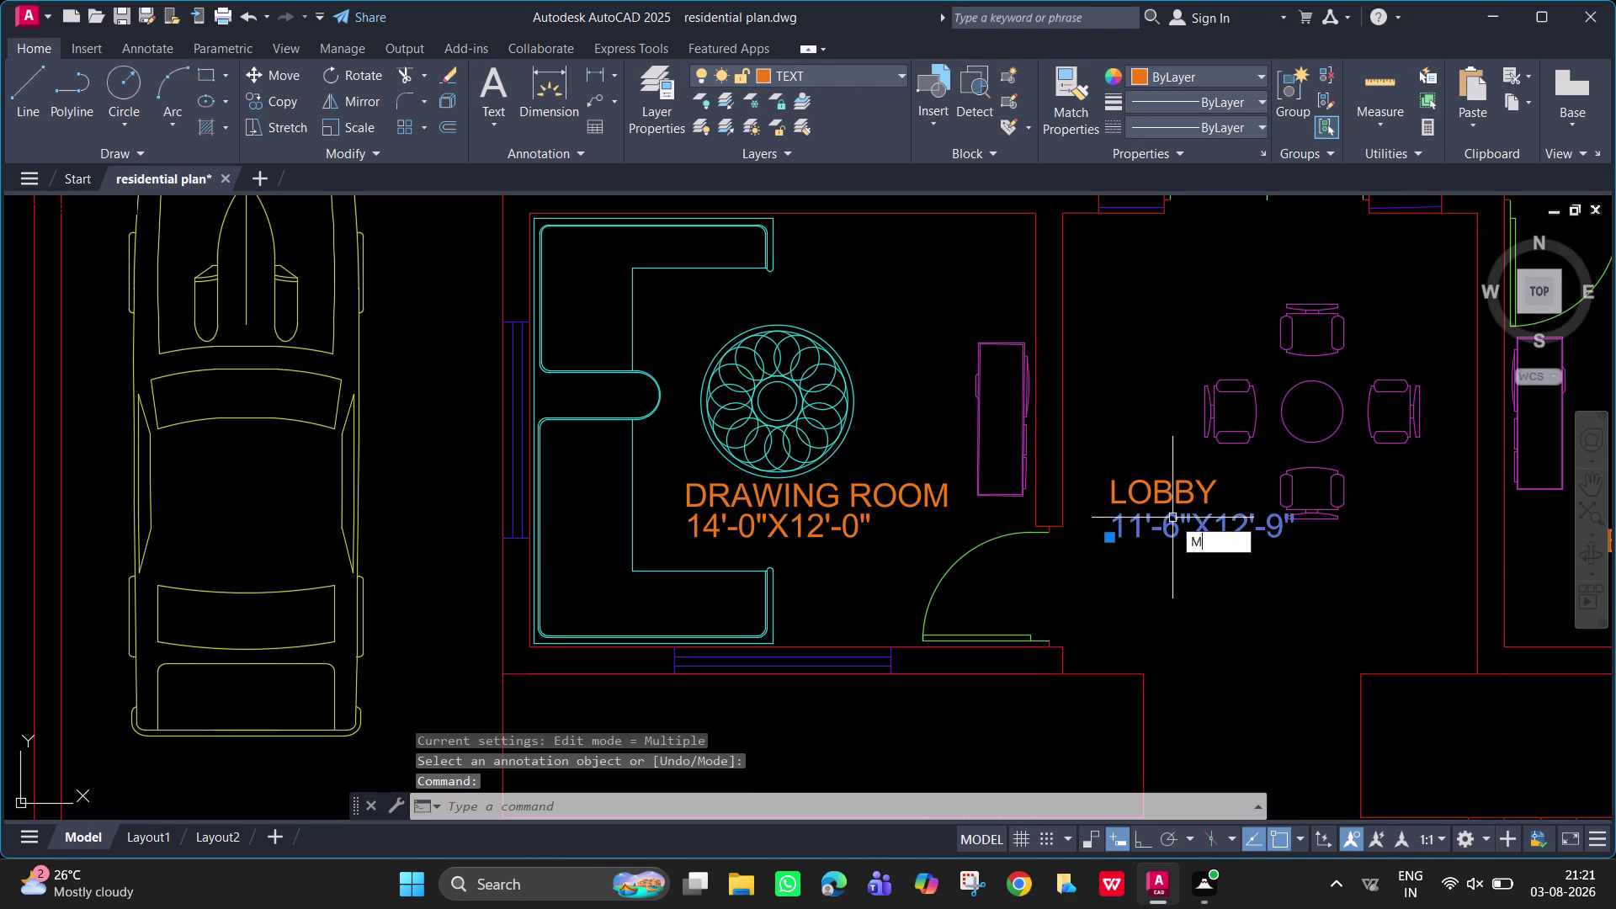
click(1172, 517)
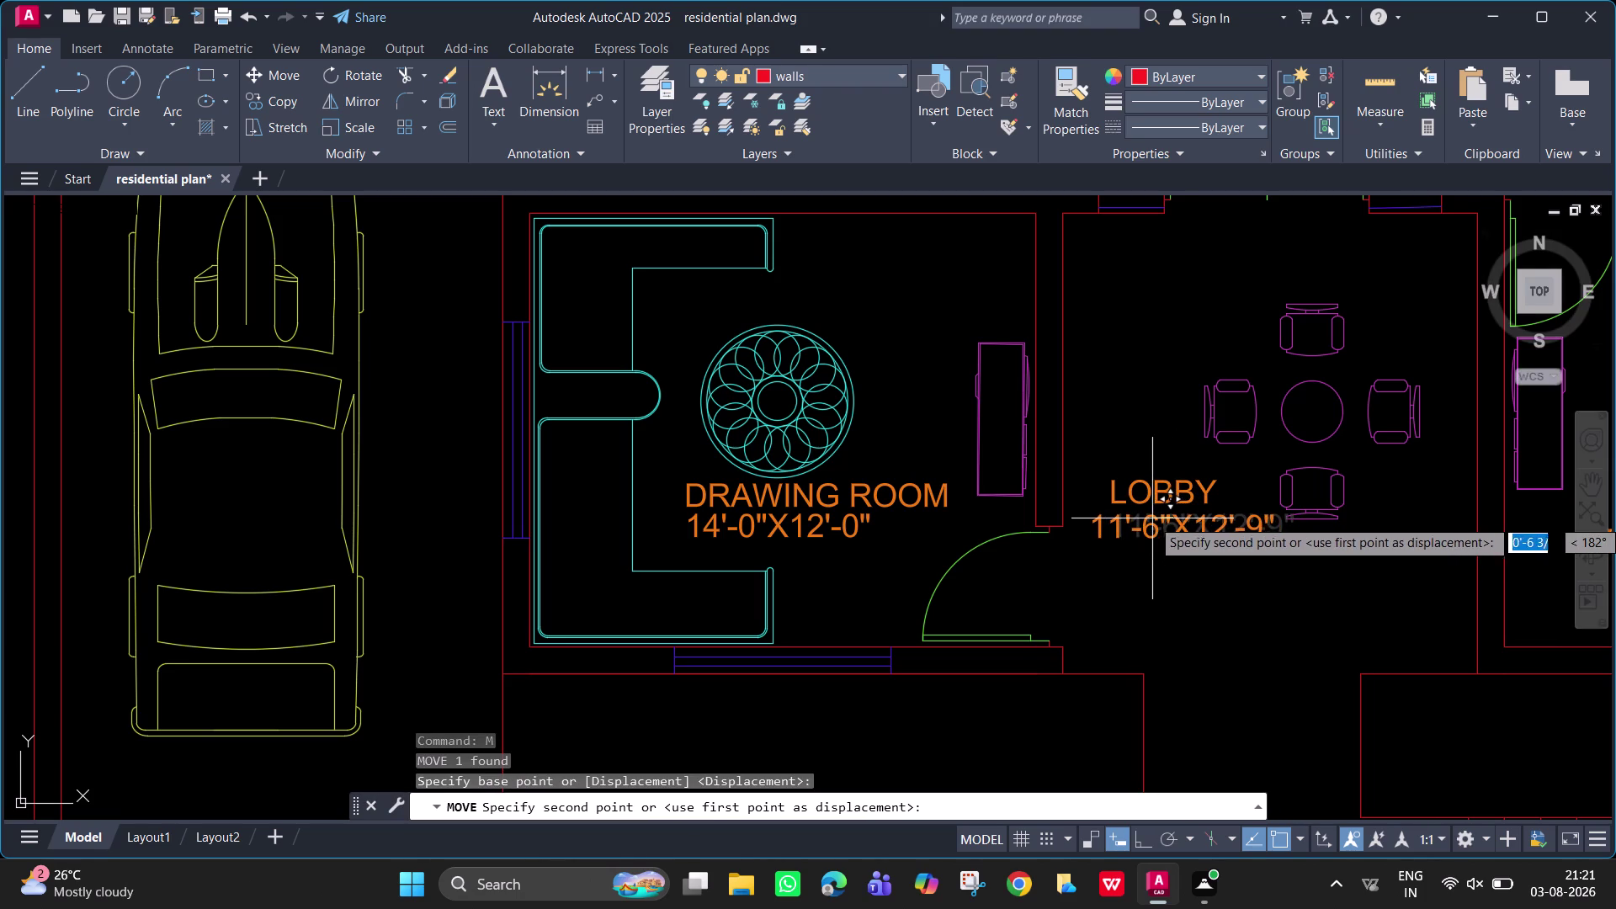
click(1146, 518)
Pan to the BED ROOM label and select it for copying.
scroll(down, 3)
middle_drag(1291, 513, 622, 605)
scroll(down, 3)
middle_drag(791, 609, 806, 526)
scroll(up, 3)
scroll(up, 3)
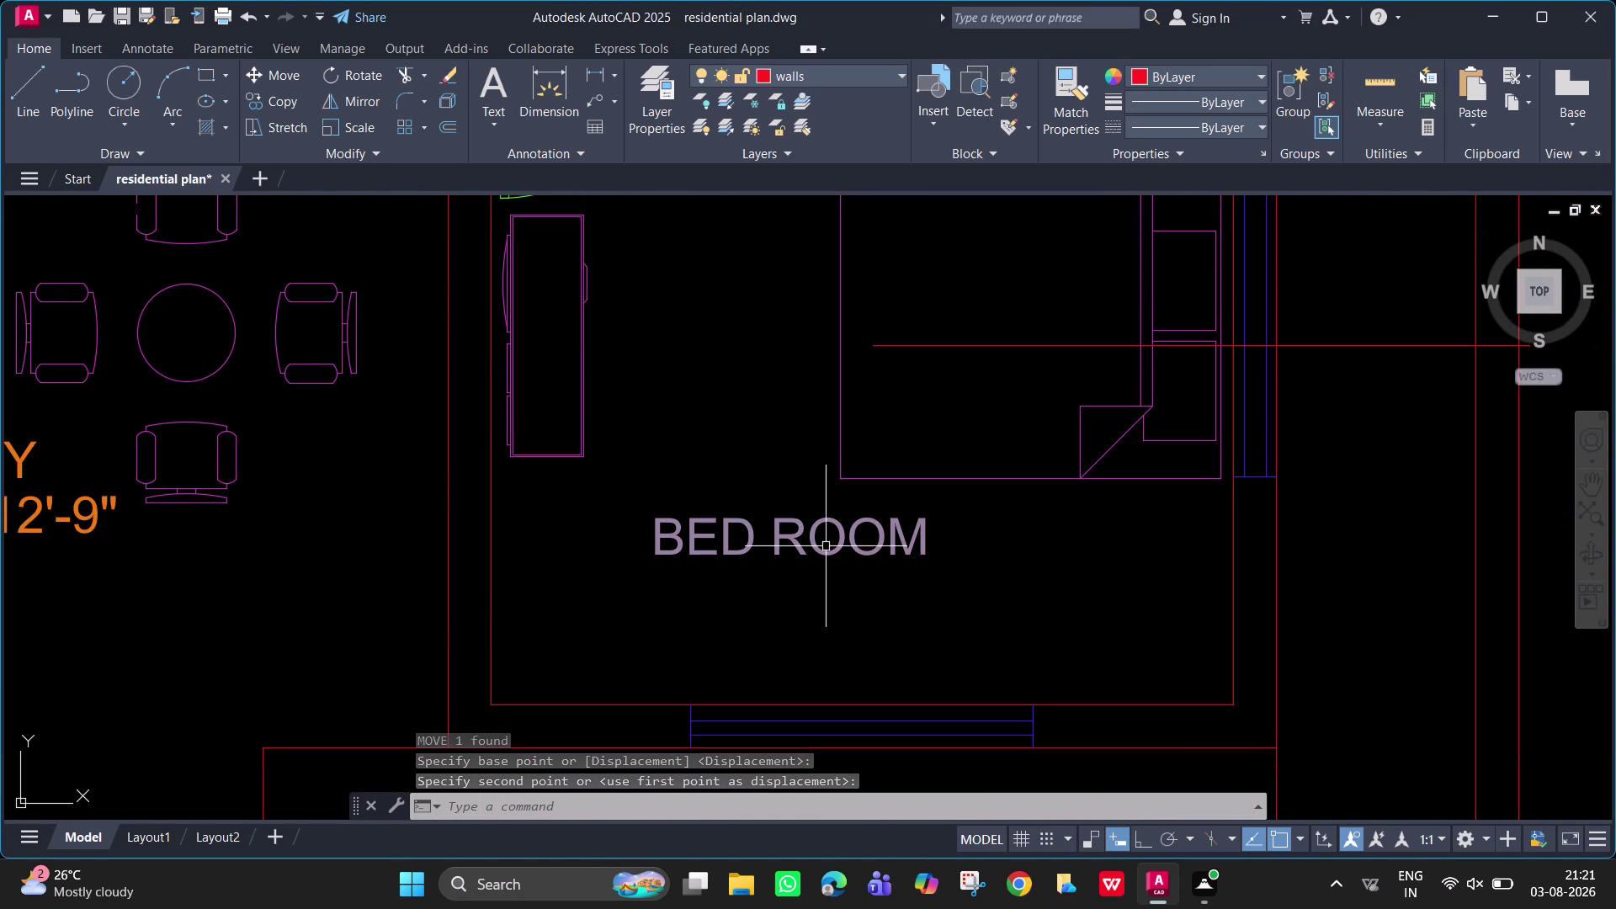
click(823, 543)
text(C)
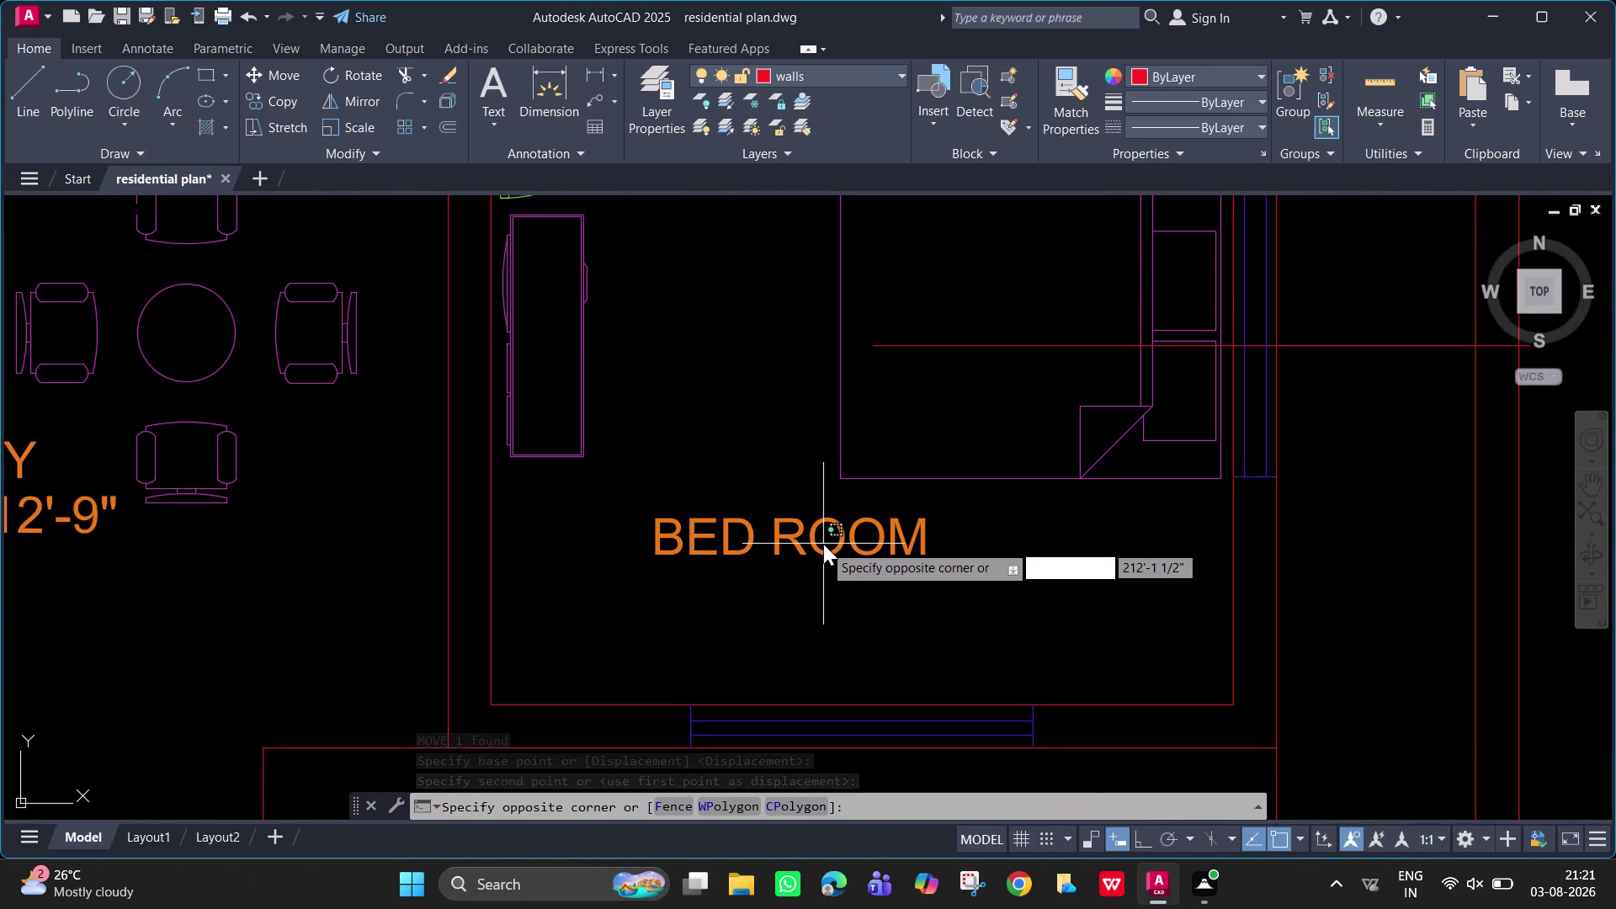
text(O)
key(space)
click(823, 544)
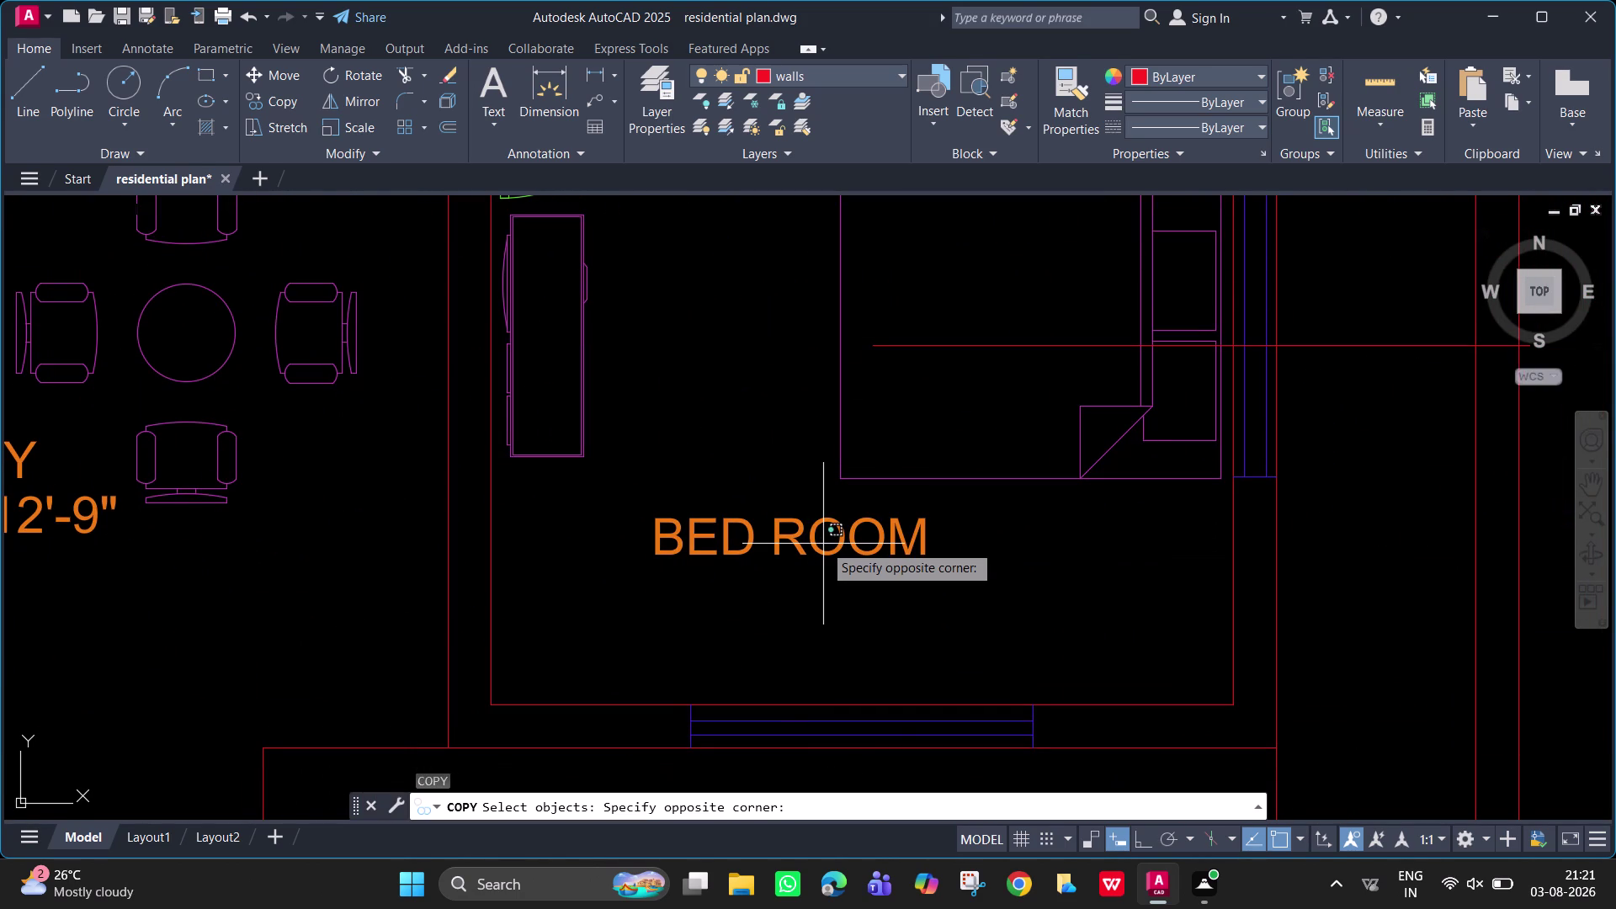
click(751, 555)
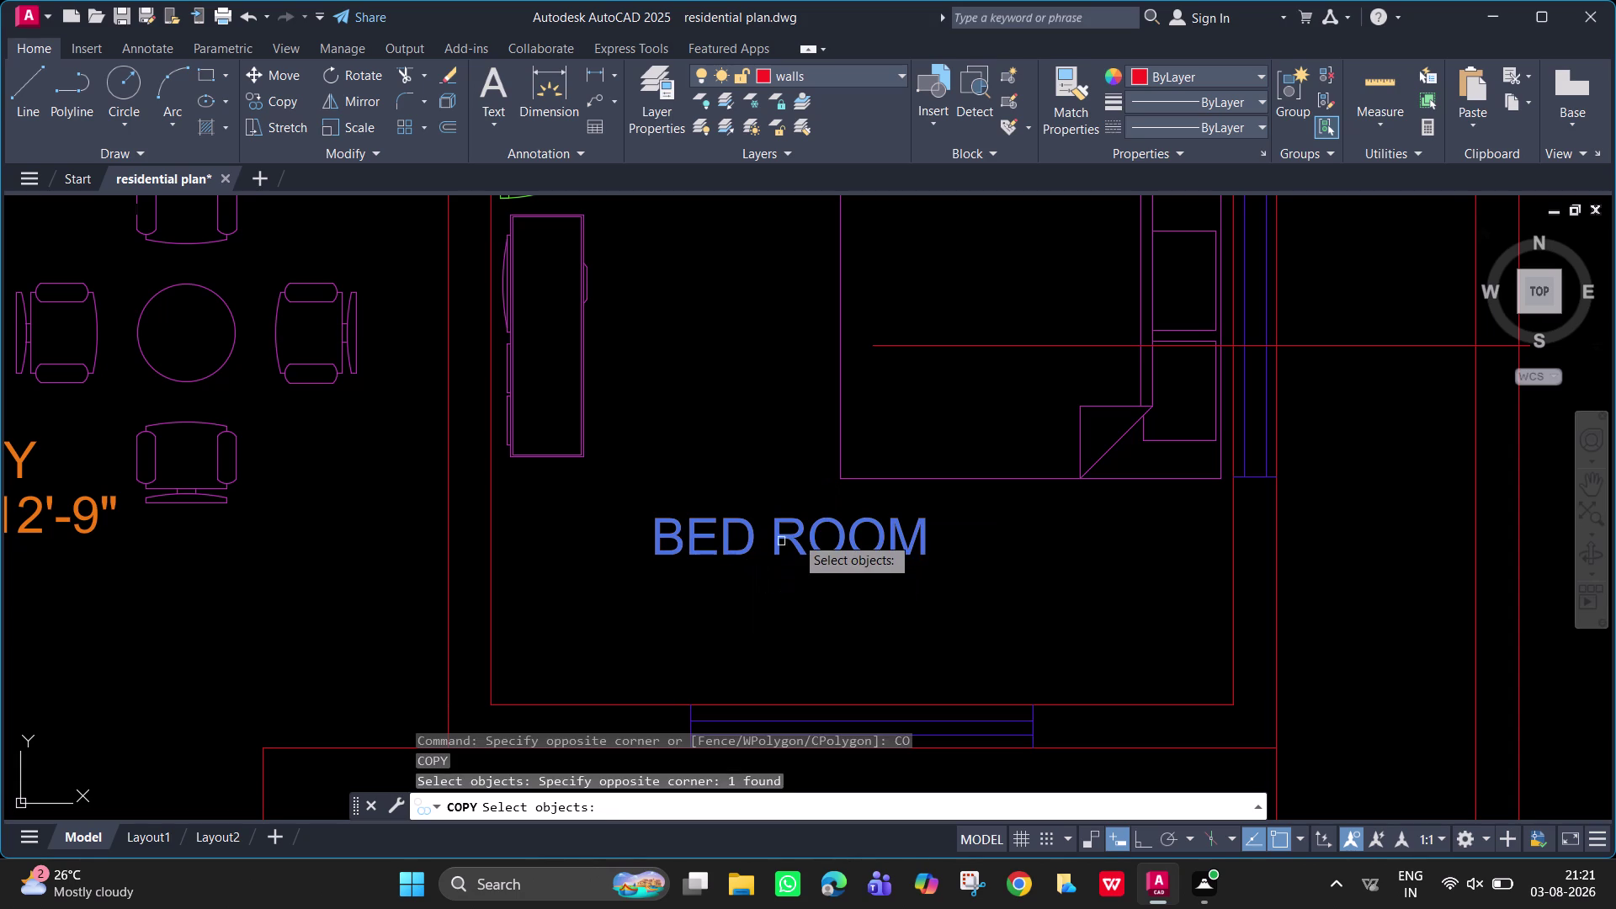
key(space)
Place the BED ROOM copy just below the original and open it for editing.
click(795, 536)
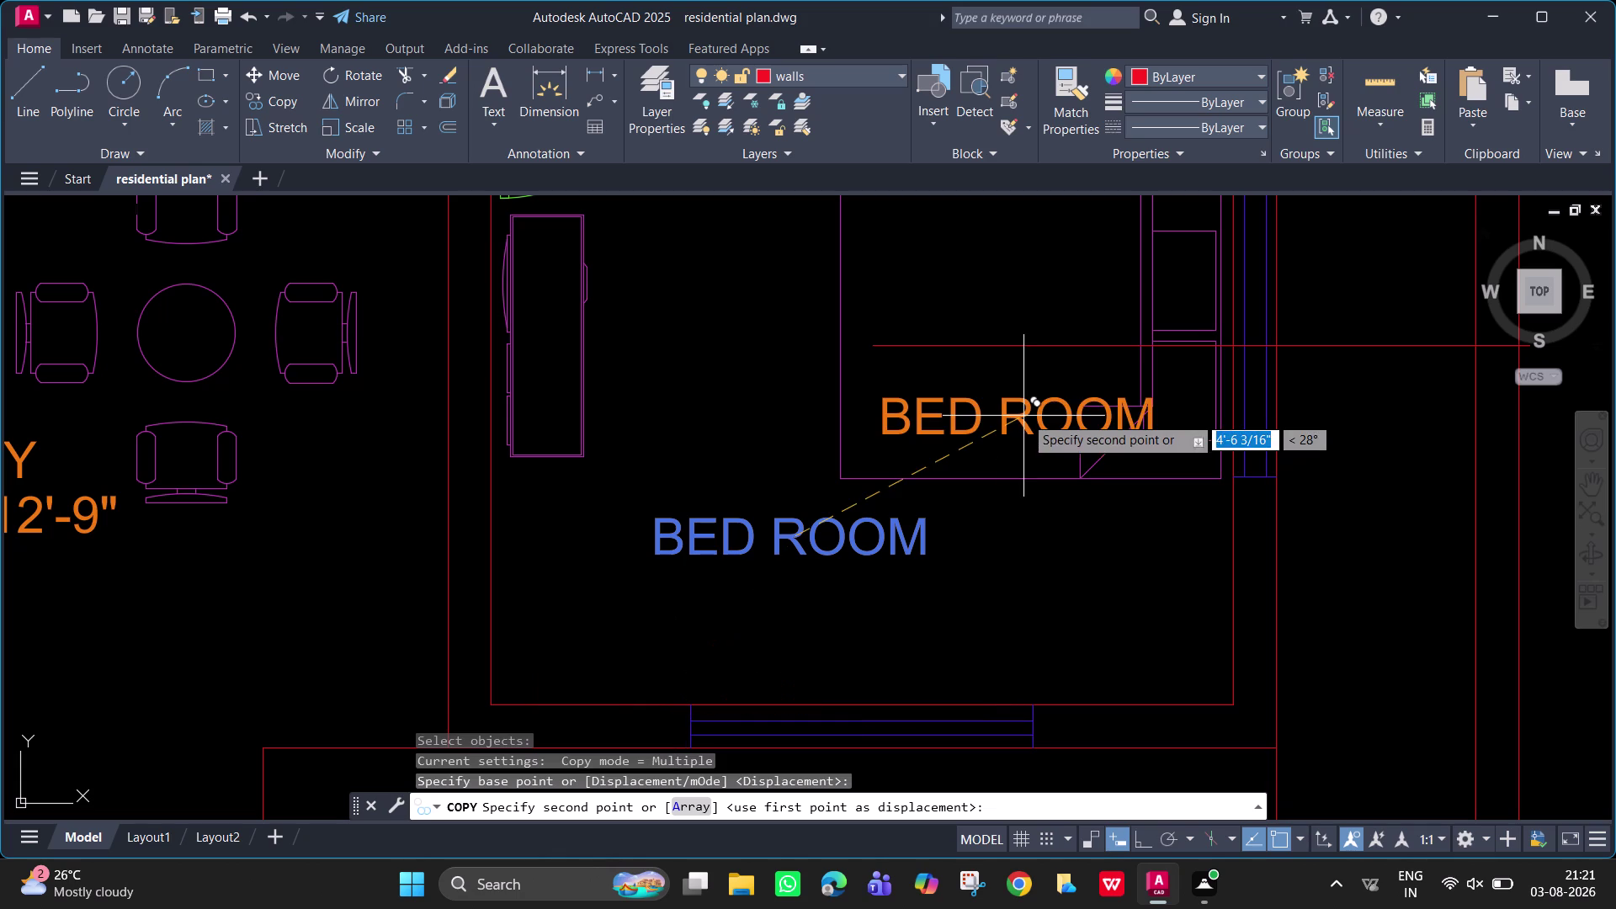
click(800, 588)
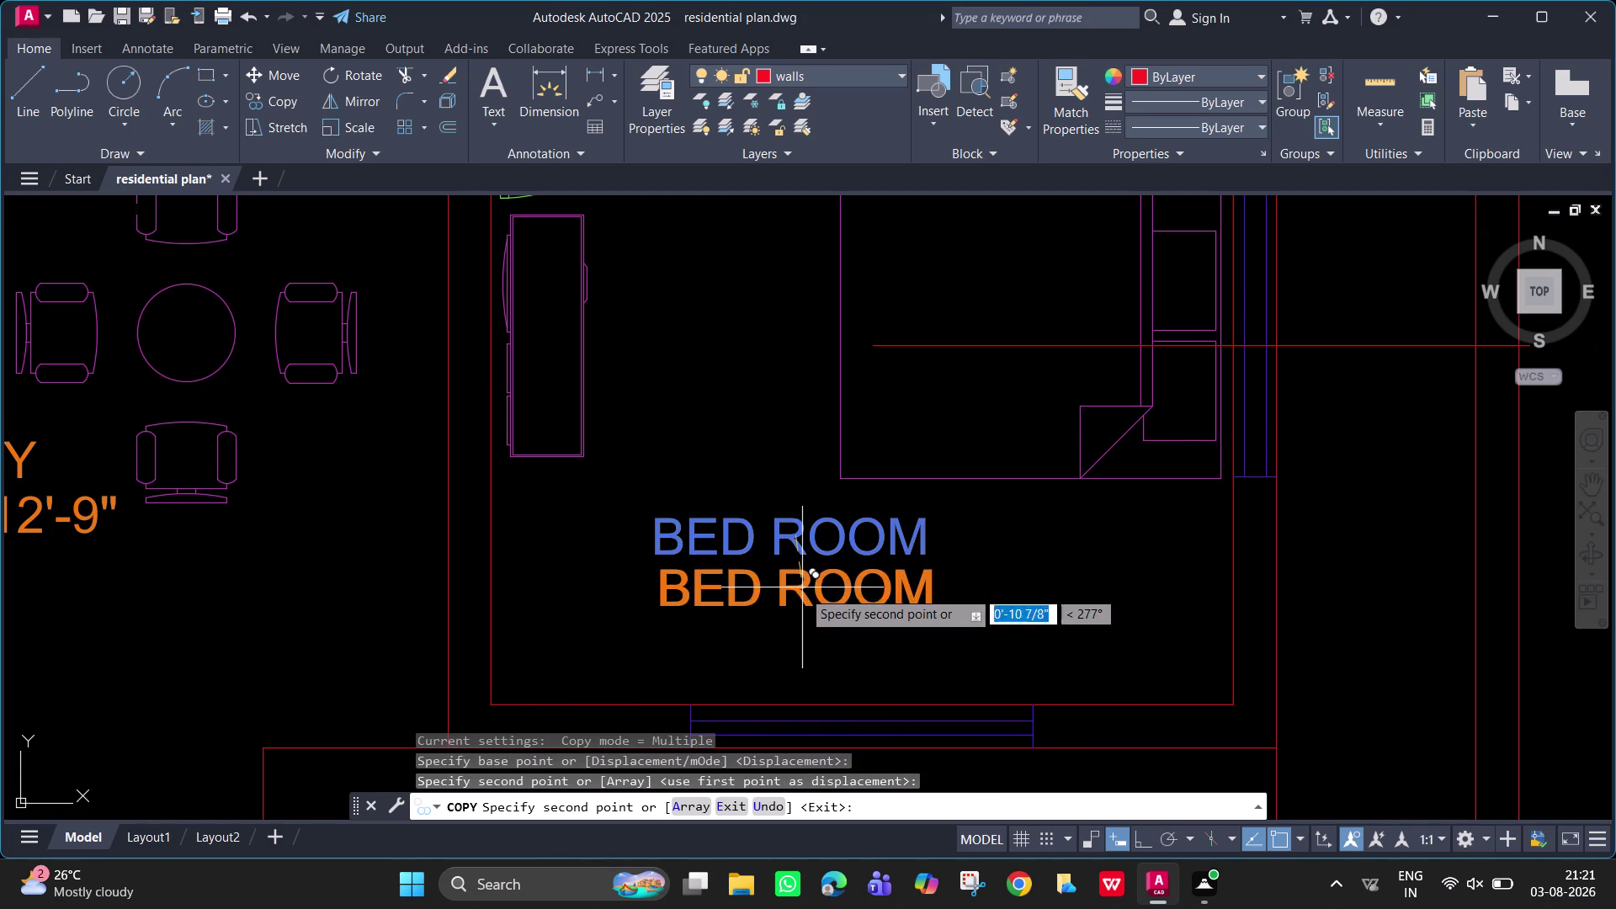
key(Escape)
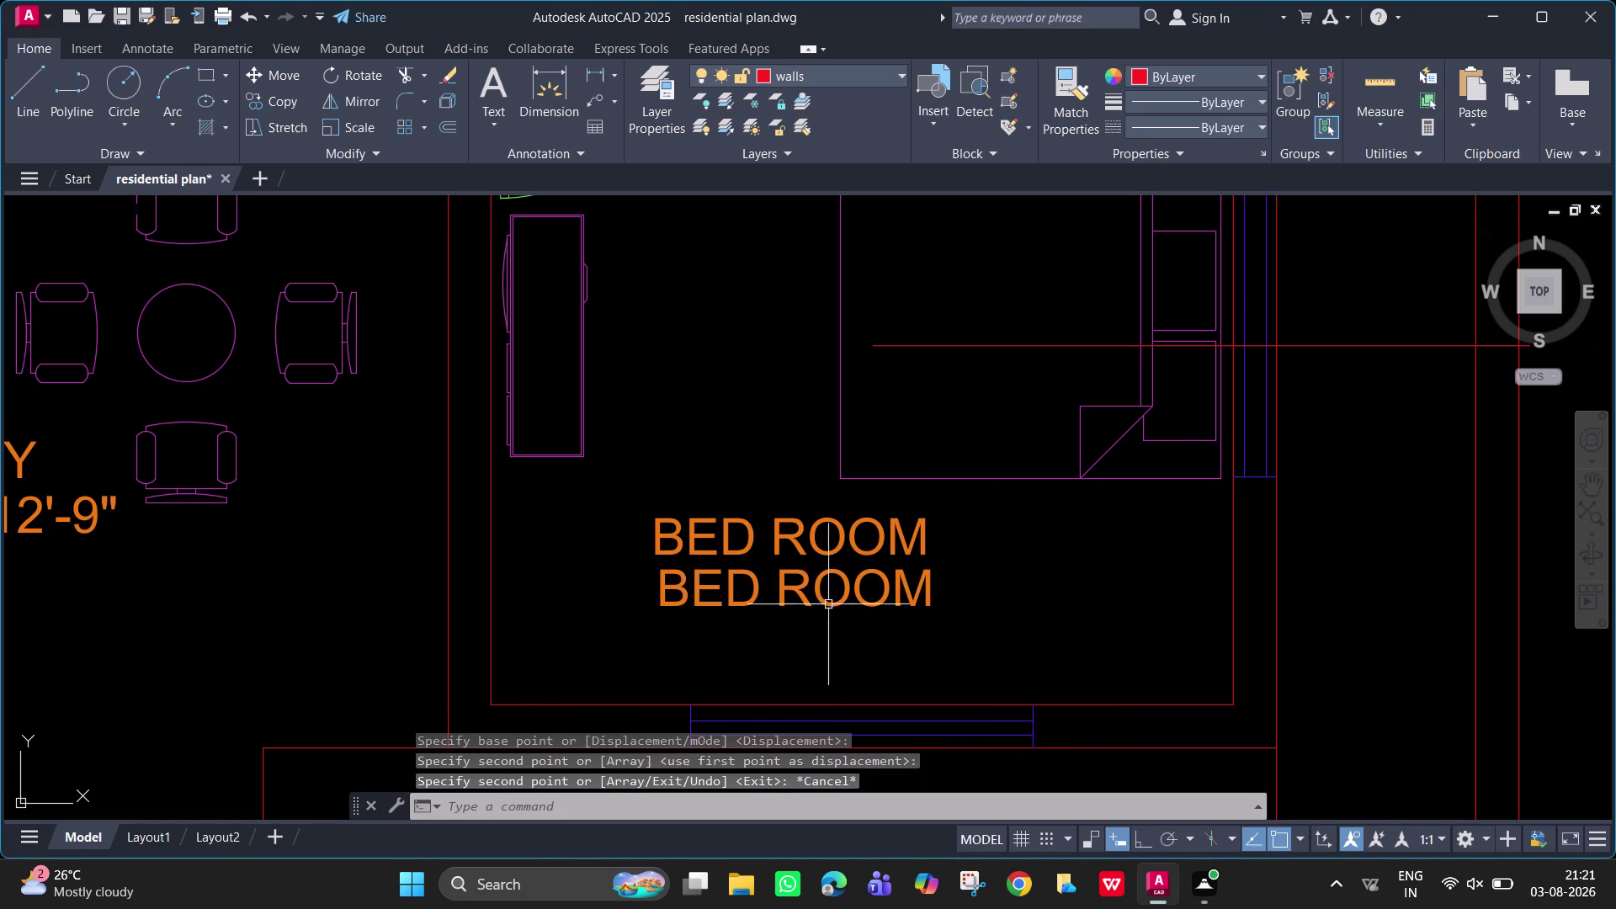
double_click(844, 598)
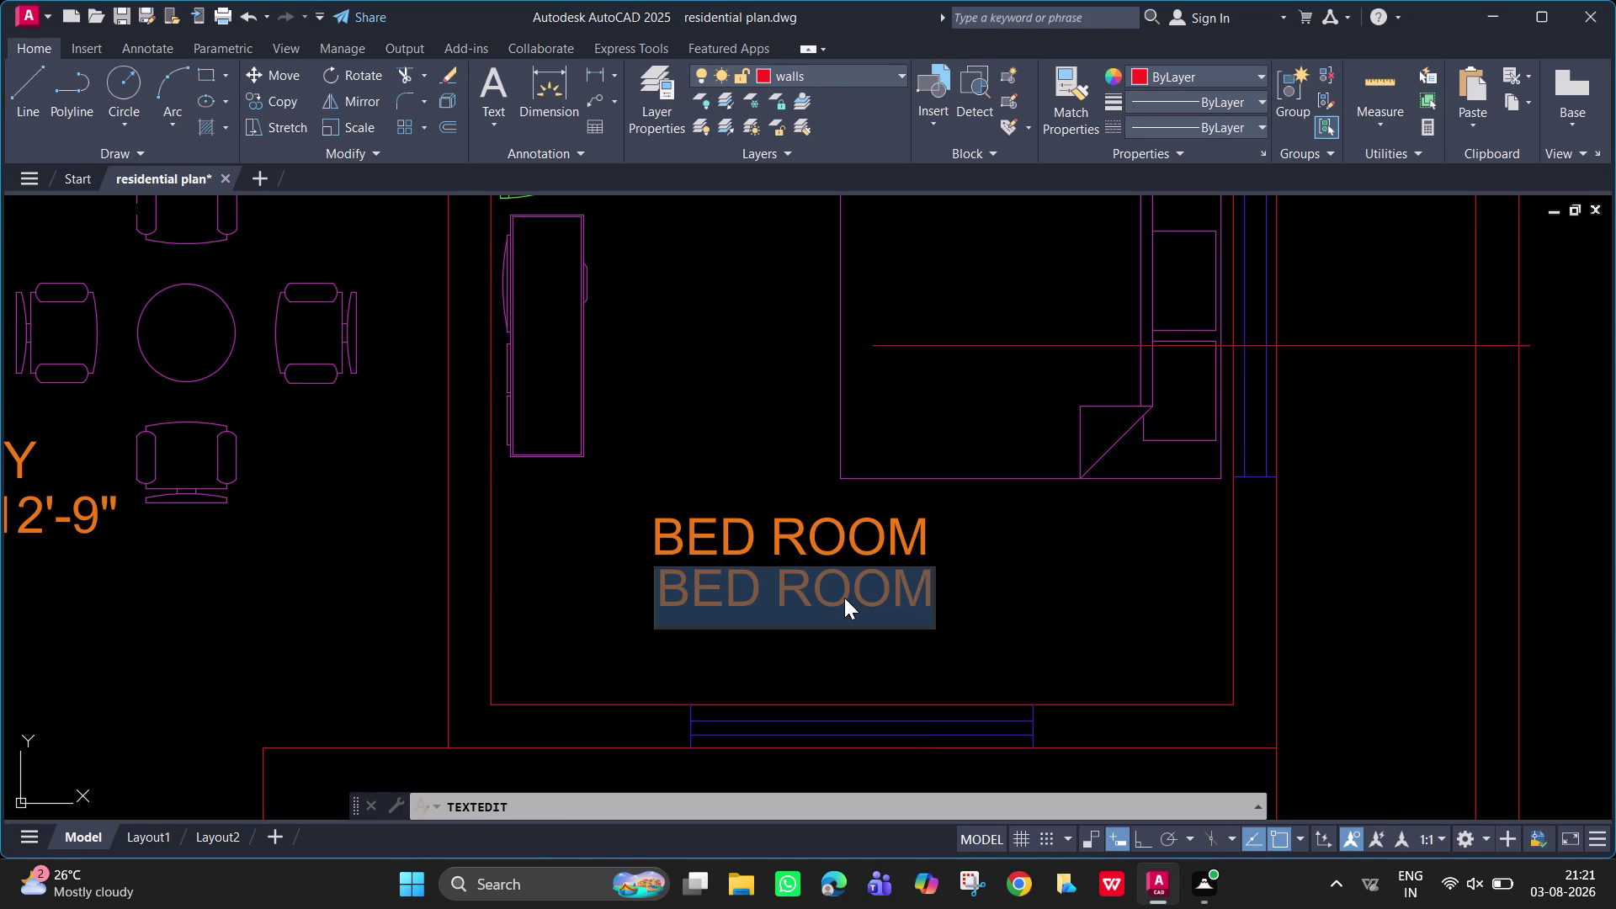
Retype the copied BED ROOM line as 13'-0"X12'-0".
key(BackSpace)
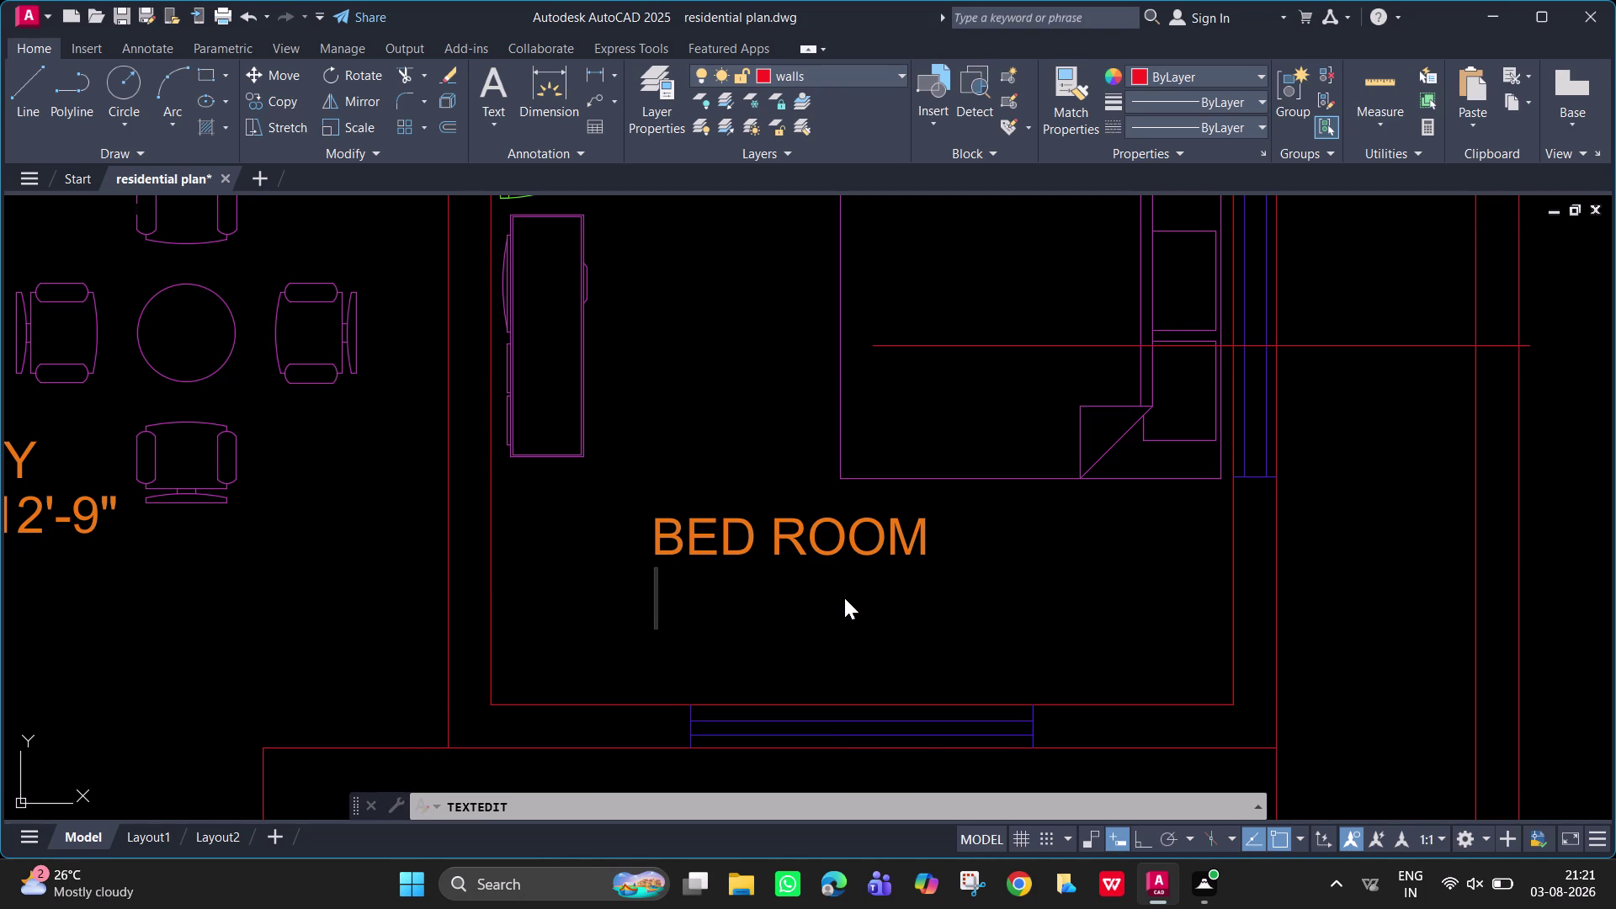
text(13')
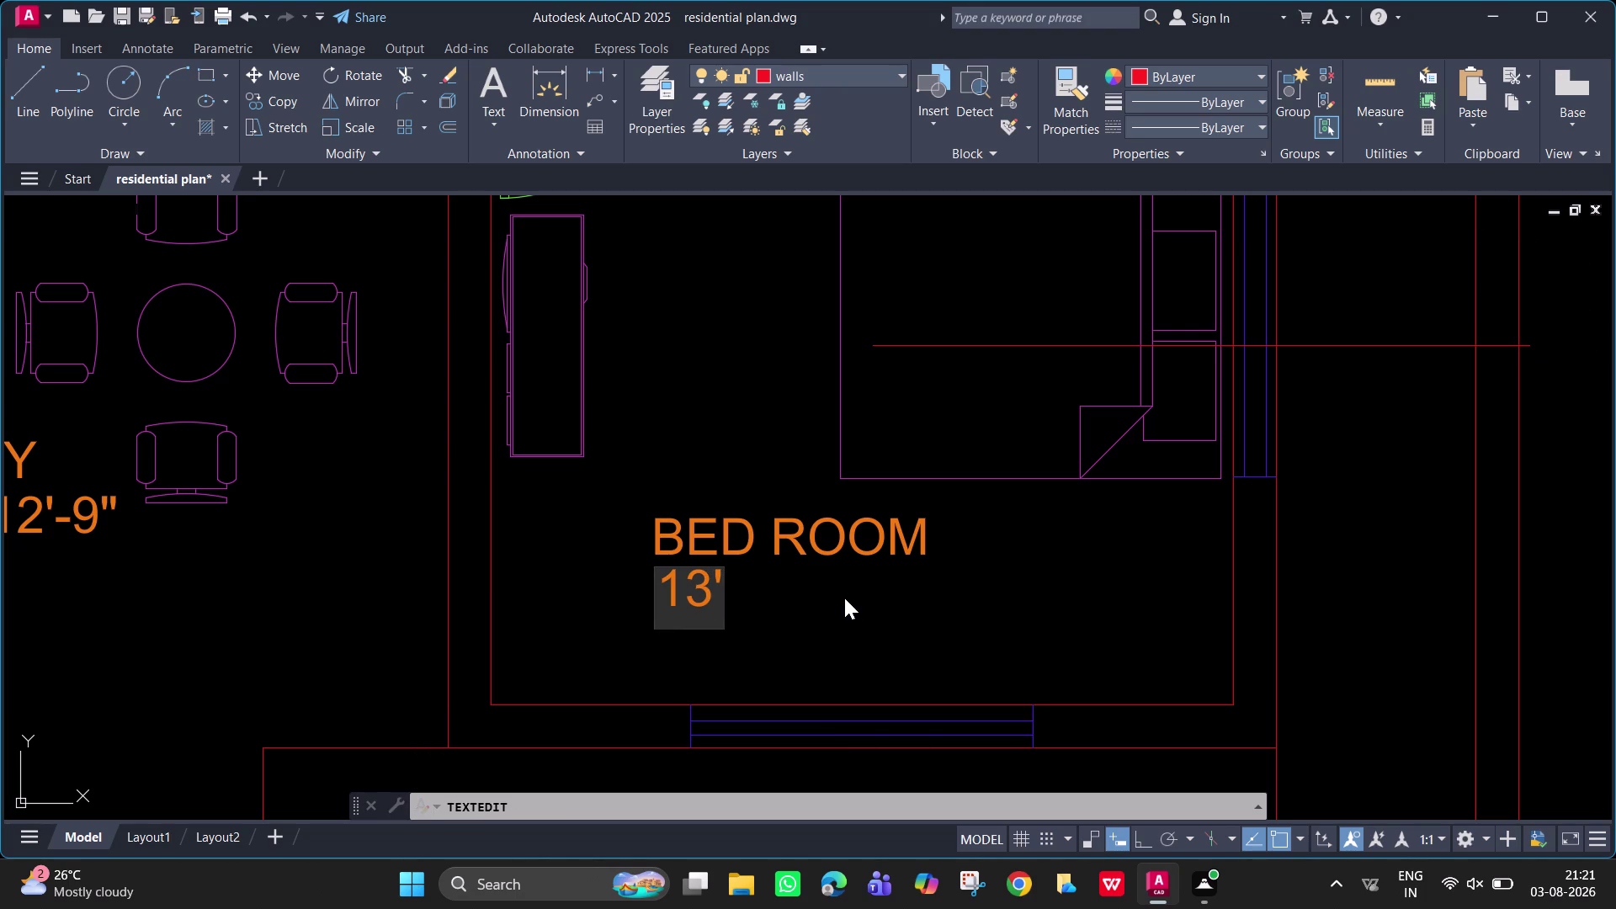
text(-0")
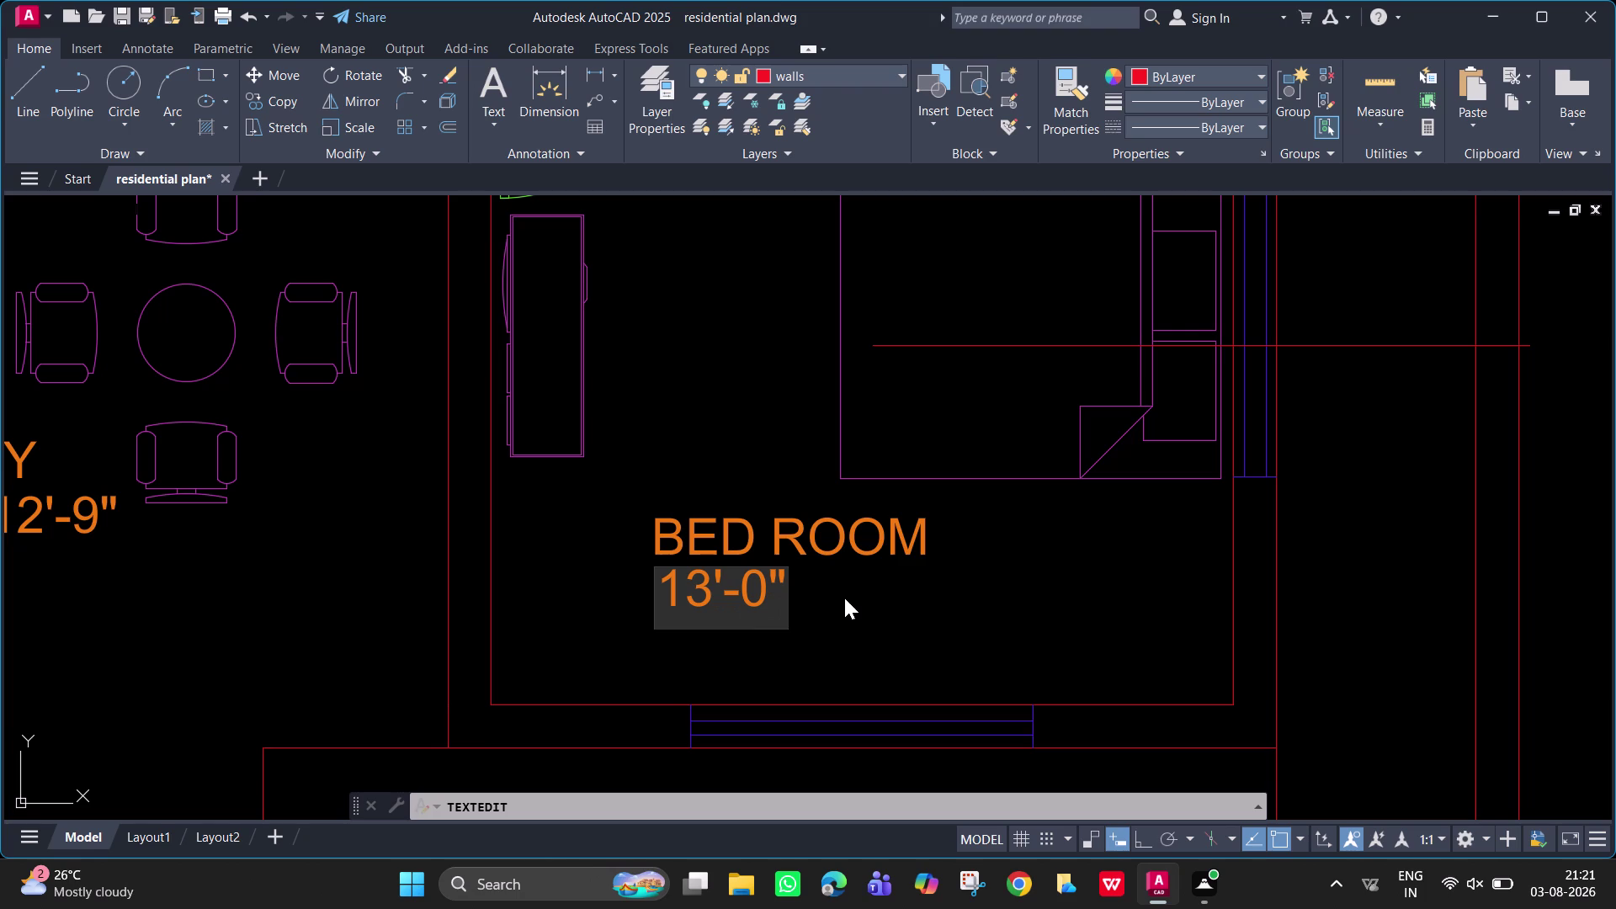
key(x)
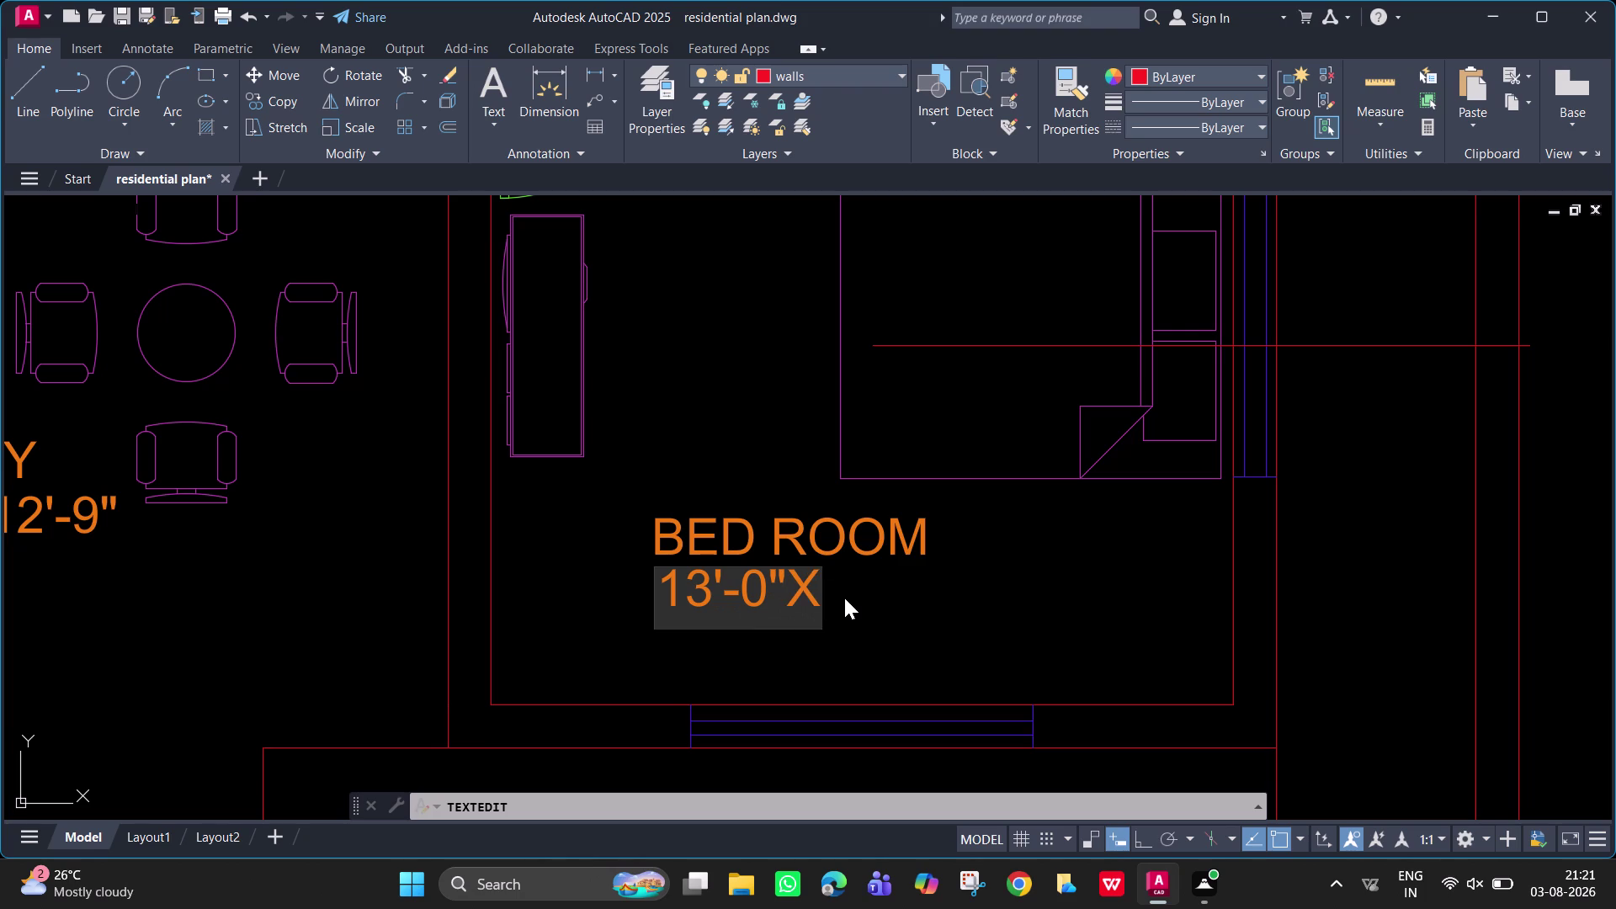
text(12')
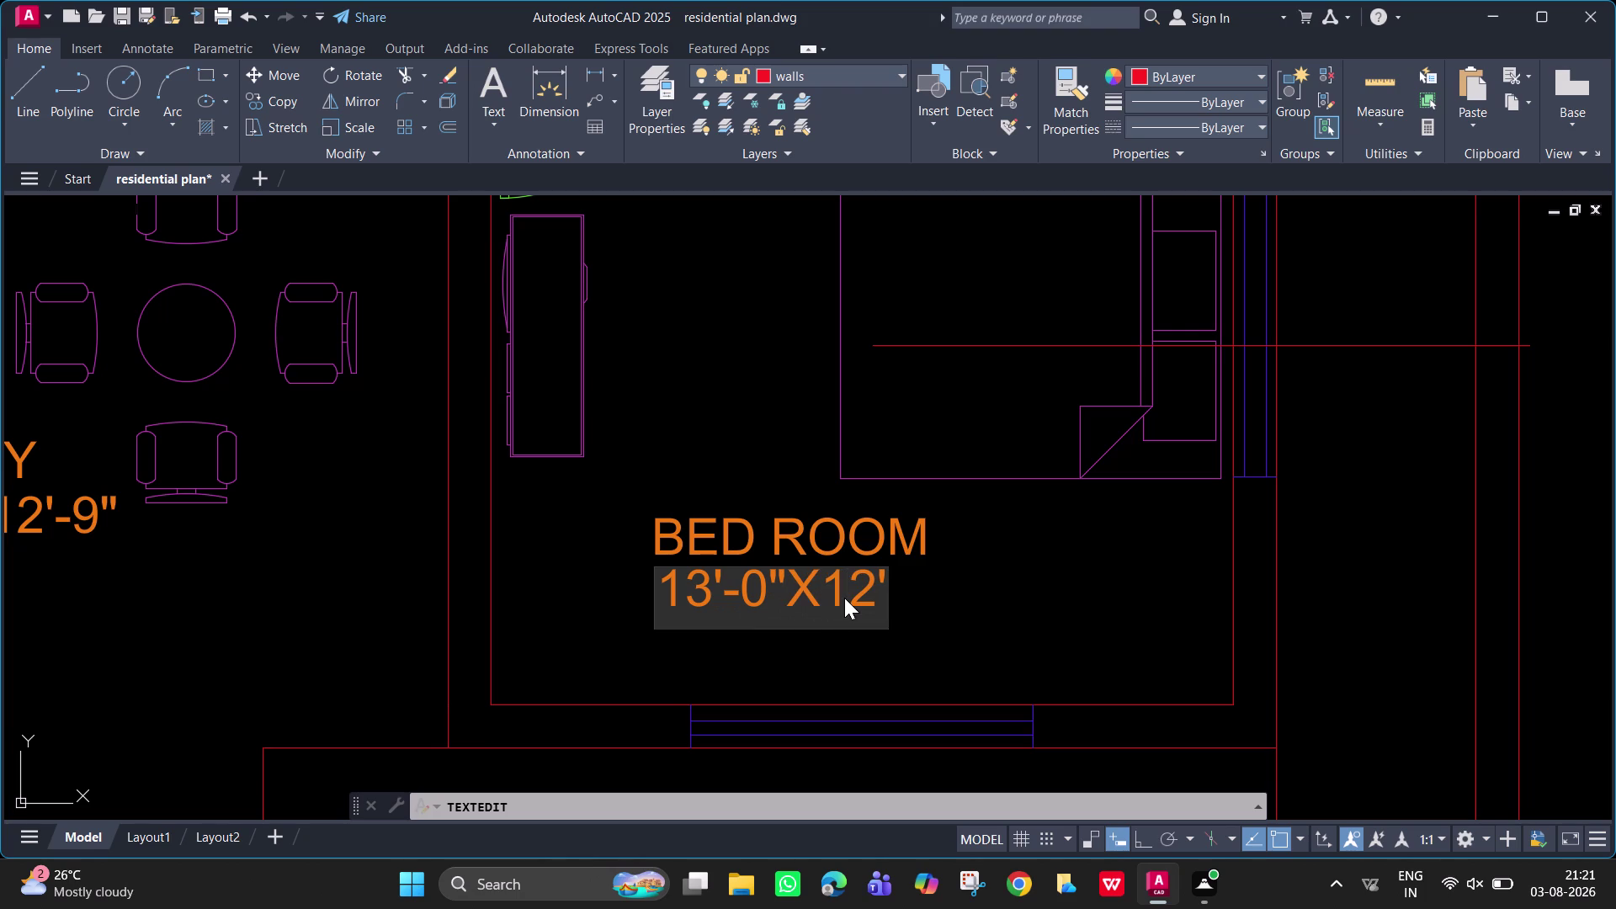
text(-0)
key(shift+quotedbl)
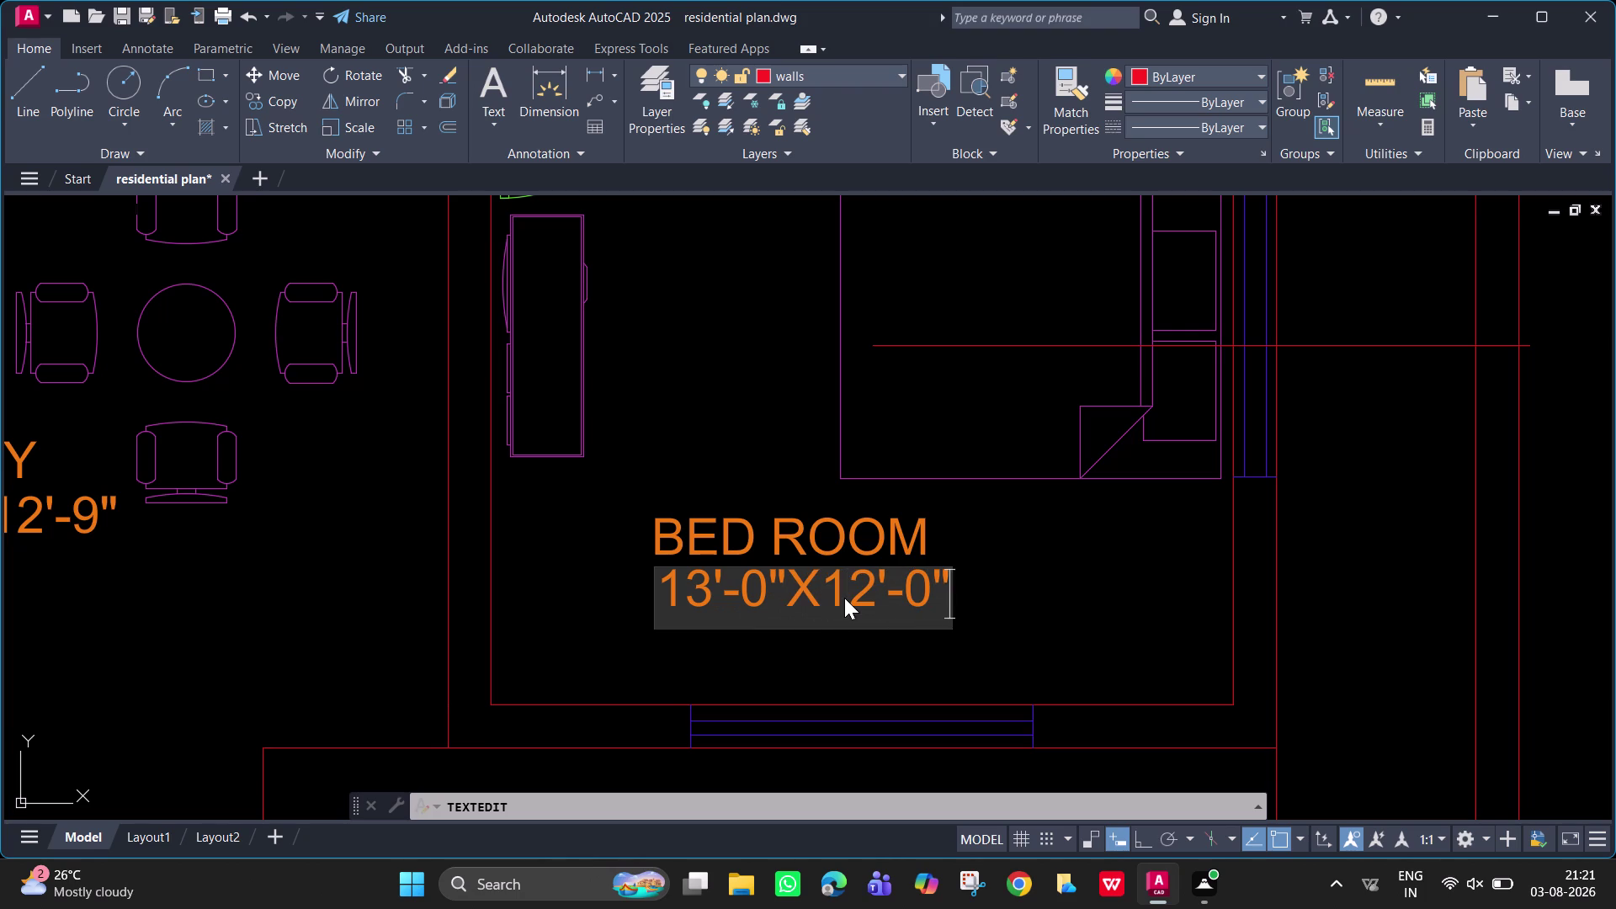
key(Return)
key(Return)
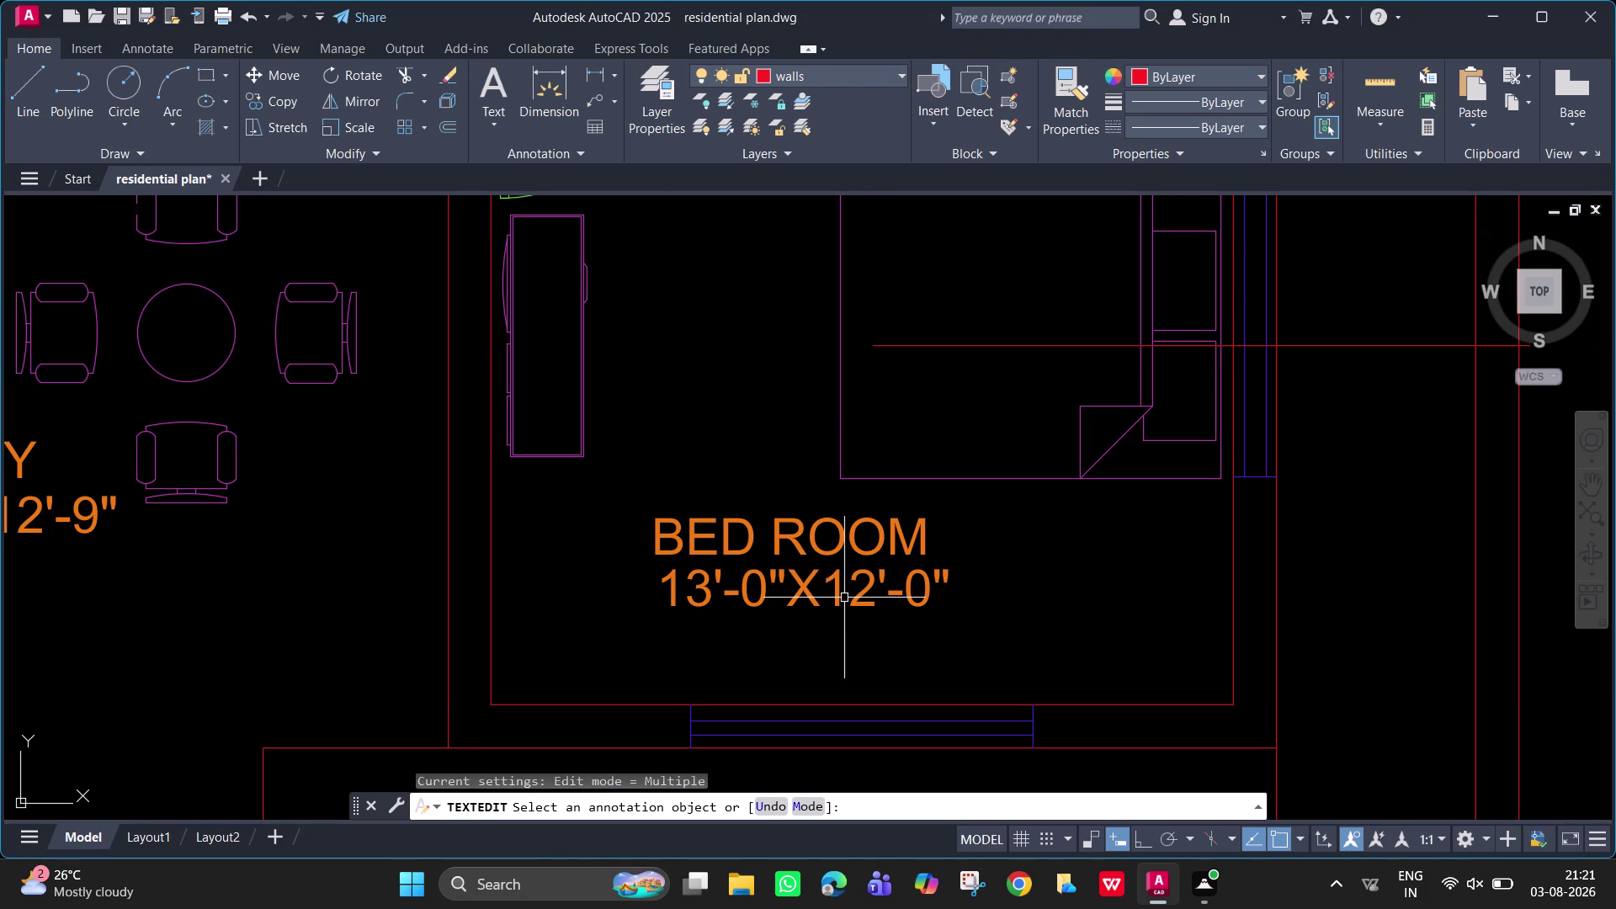
scroll(down, 3)
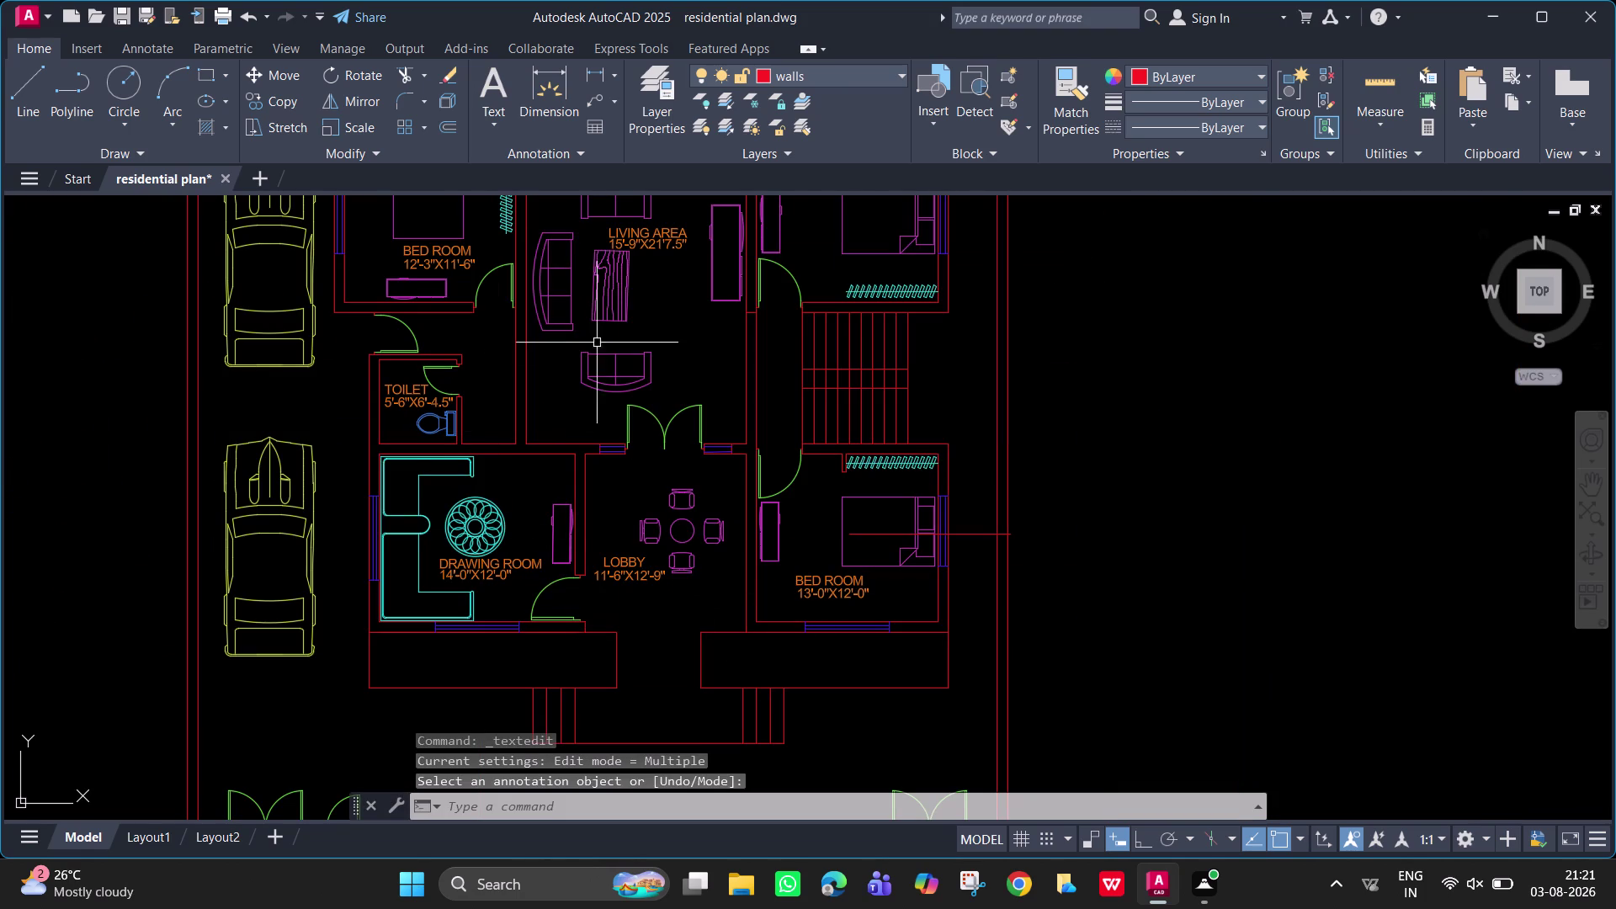
middle_drag(599, 343, 597, 633)
middle_drag(357, 567, 366, 487)
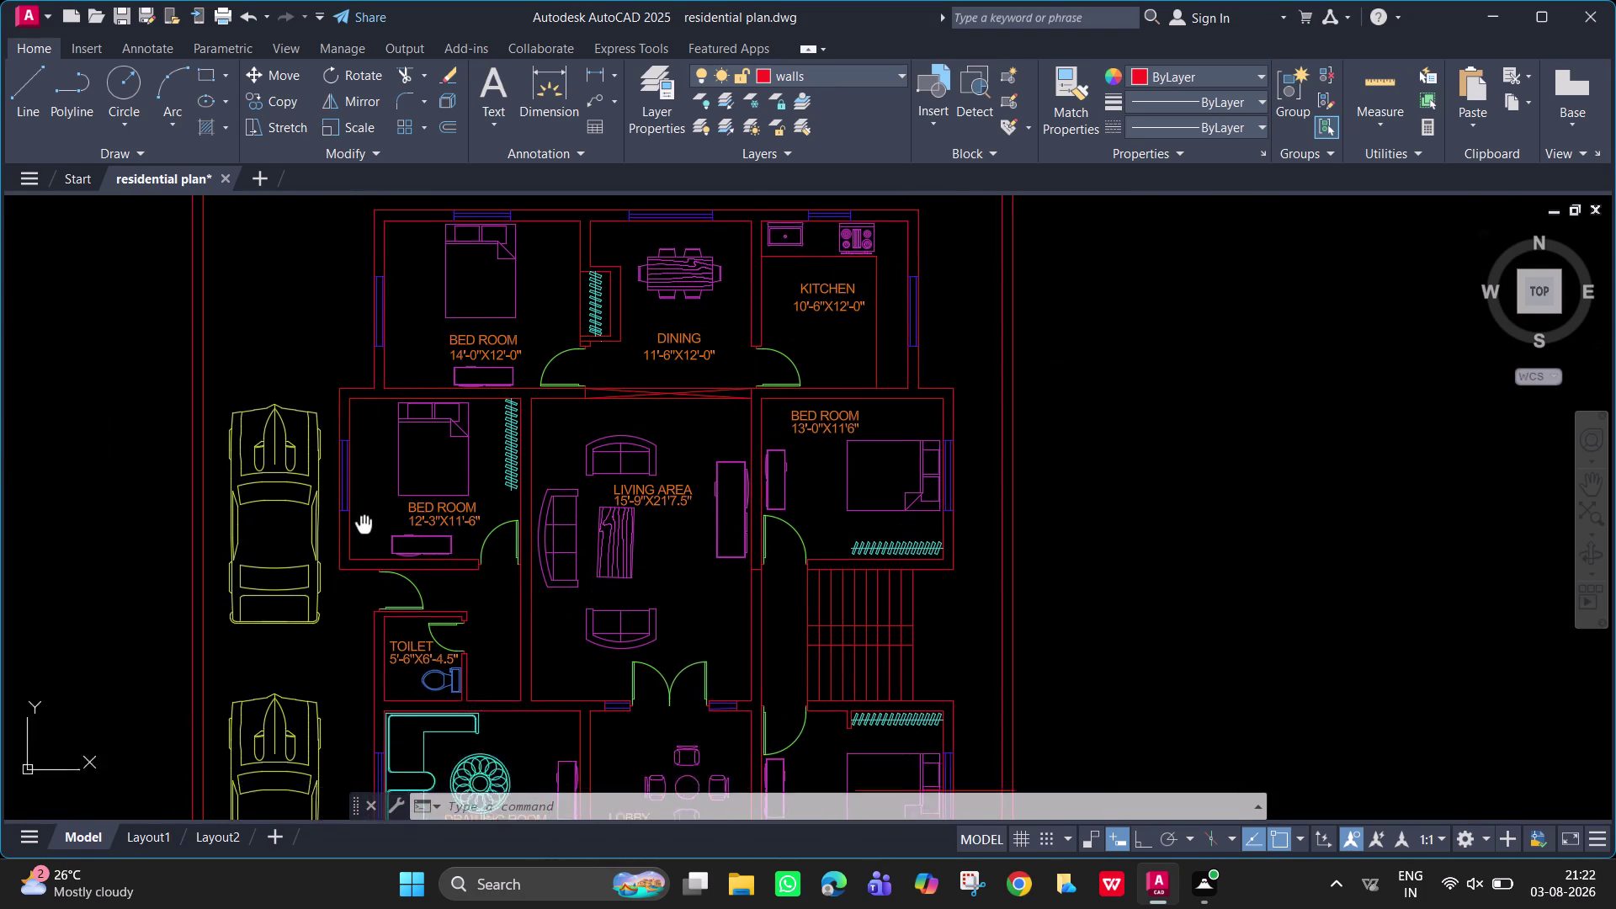
middle_drag(366, 487, 363, 286)
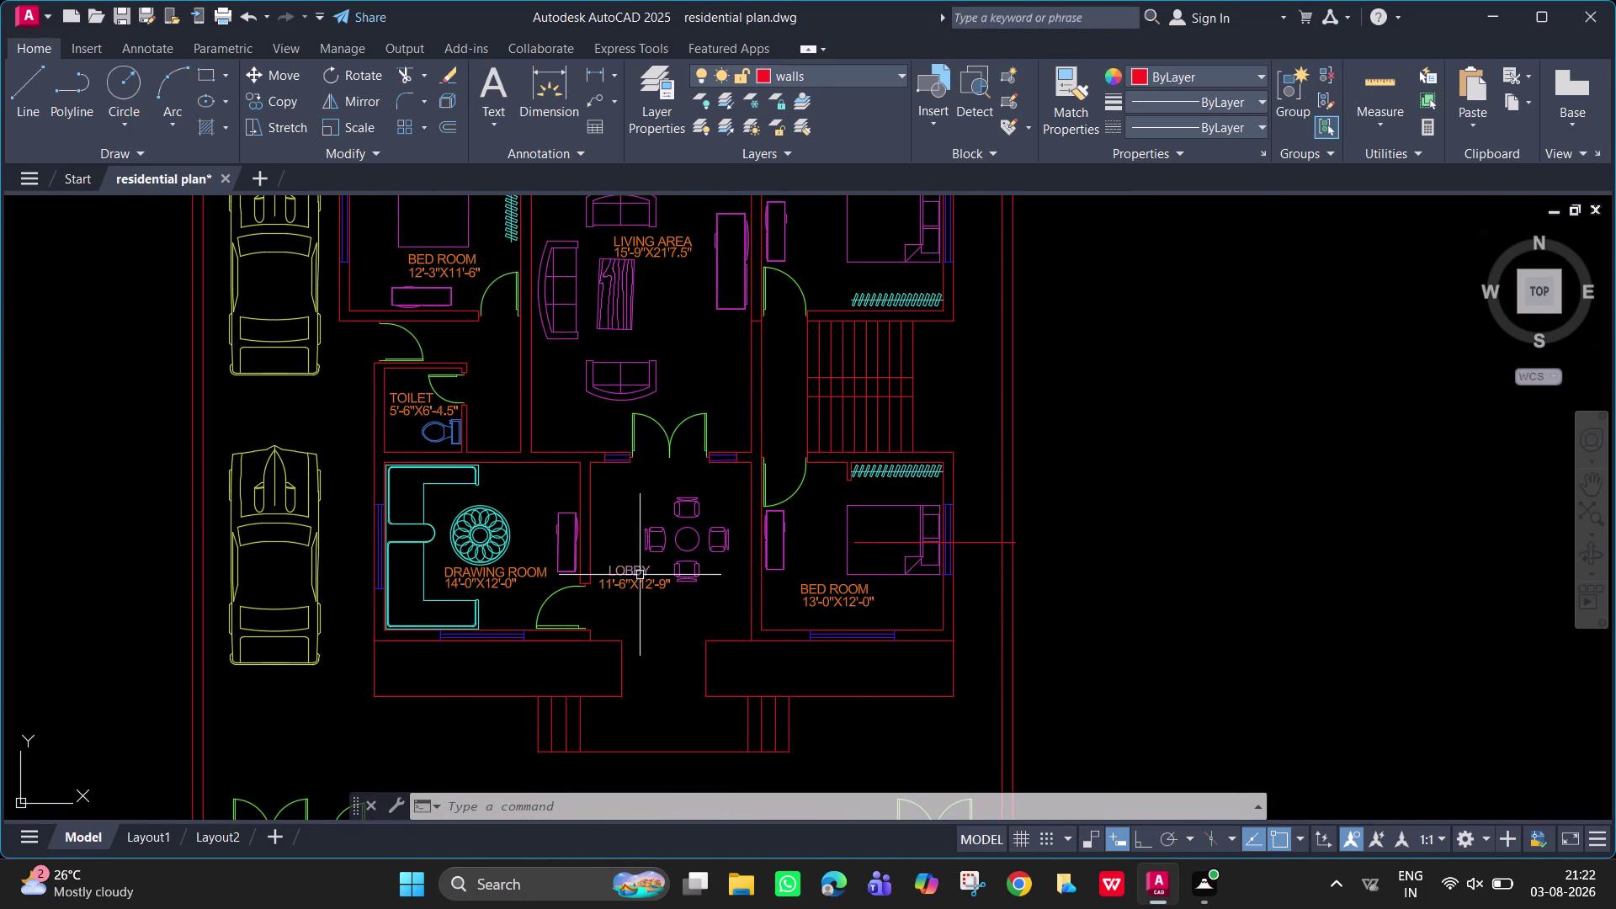
scroll(down, 3)
middle_drag(630, 572, 606, 492)
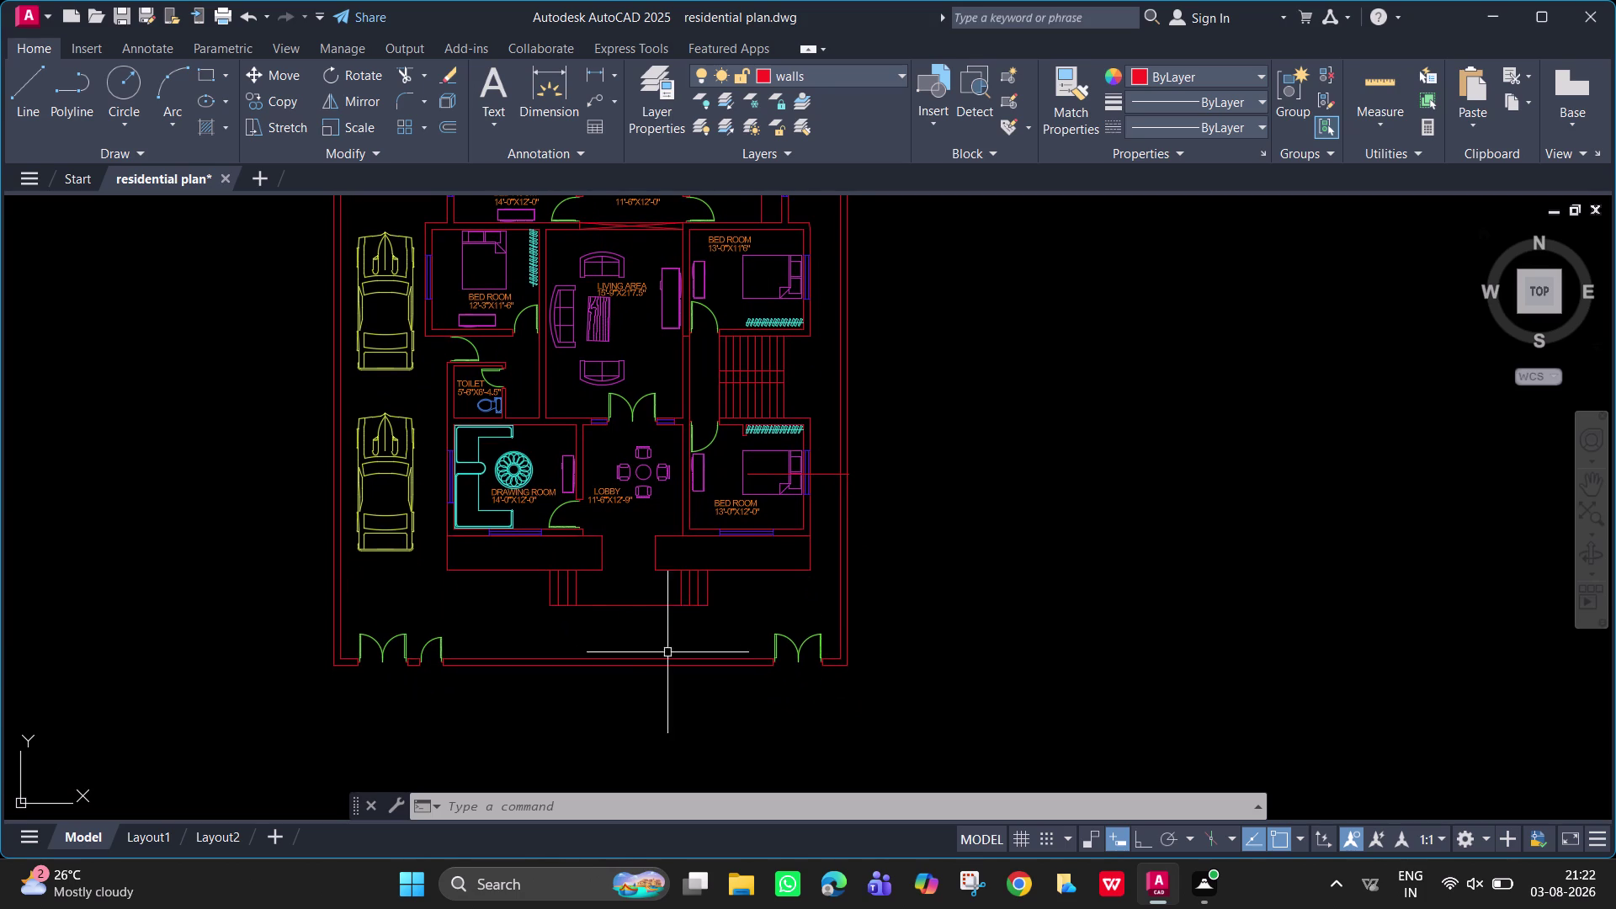
scroll(up, 3)
middle_drag(677, 596, 570, 529)
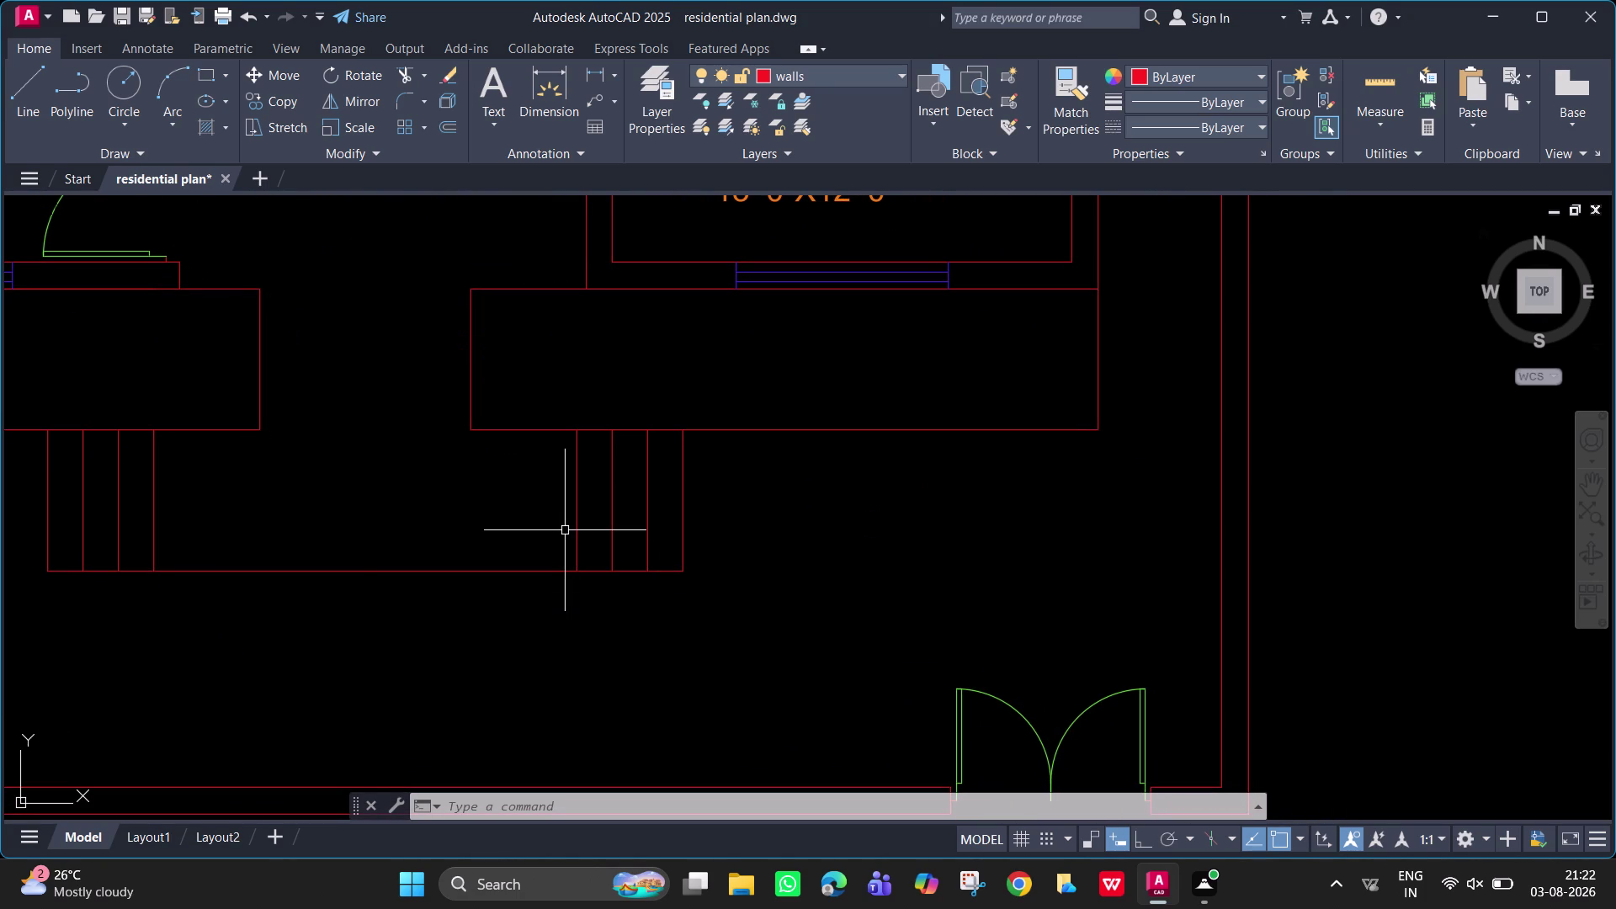
scroll(down, 3)
scroll(up, 3)
middle_drag(562, 532, 784, 902)
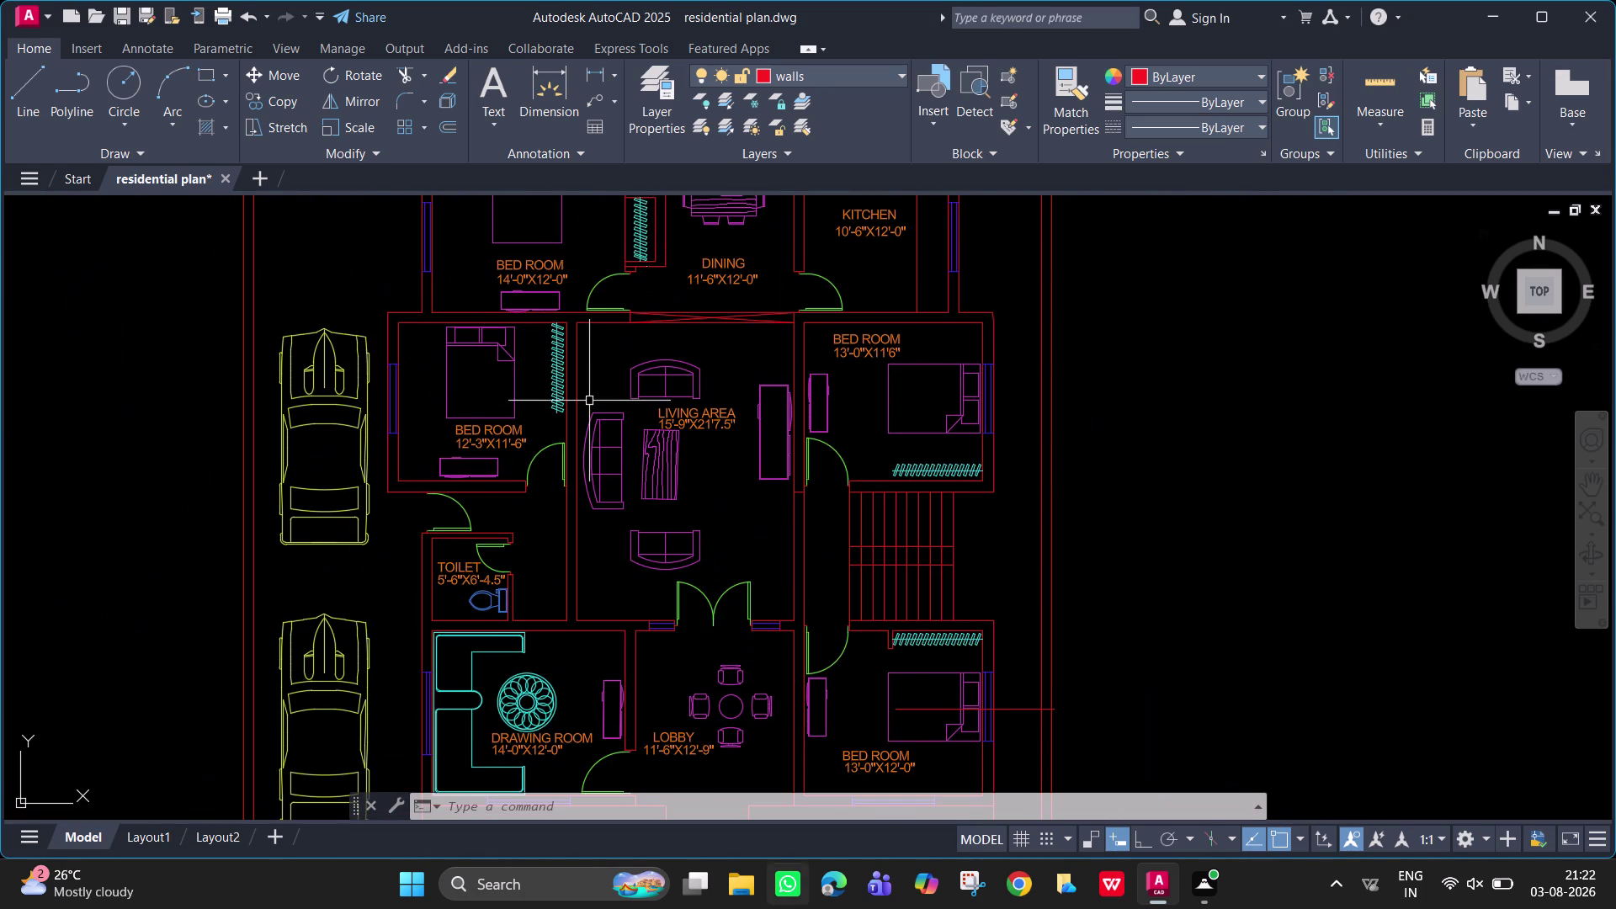
click(648, 77)
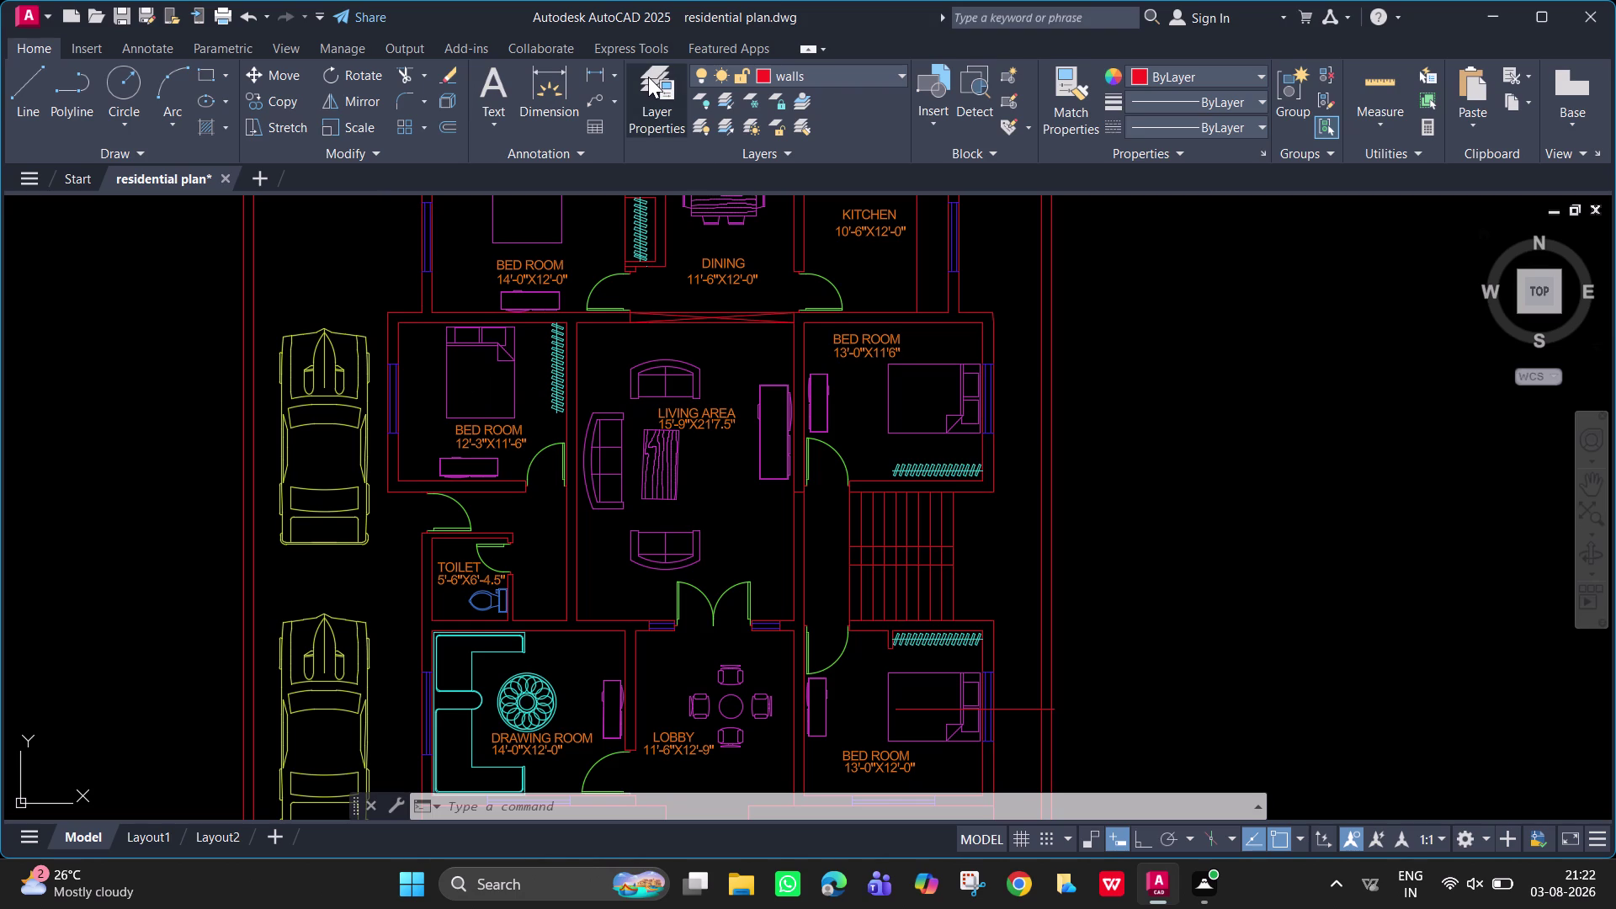
click(642, 118)
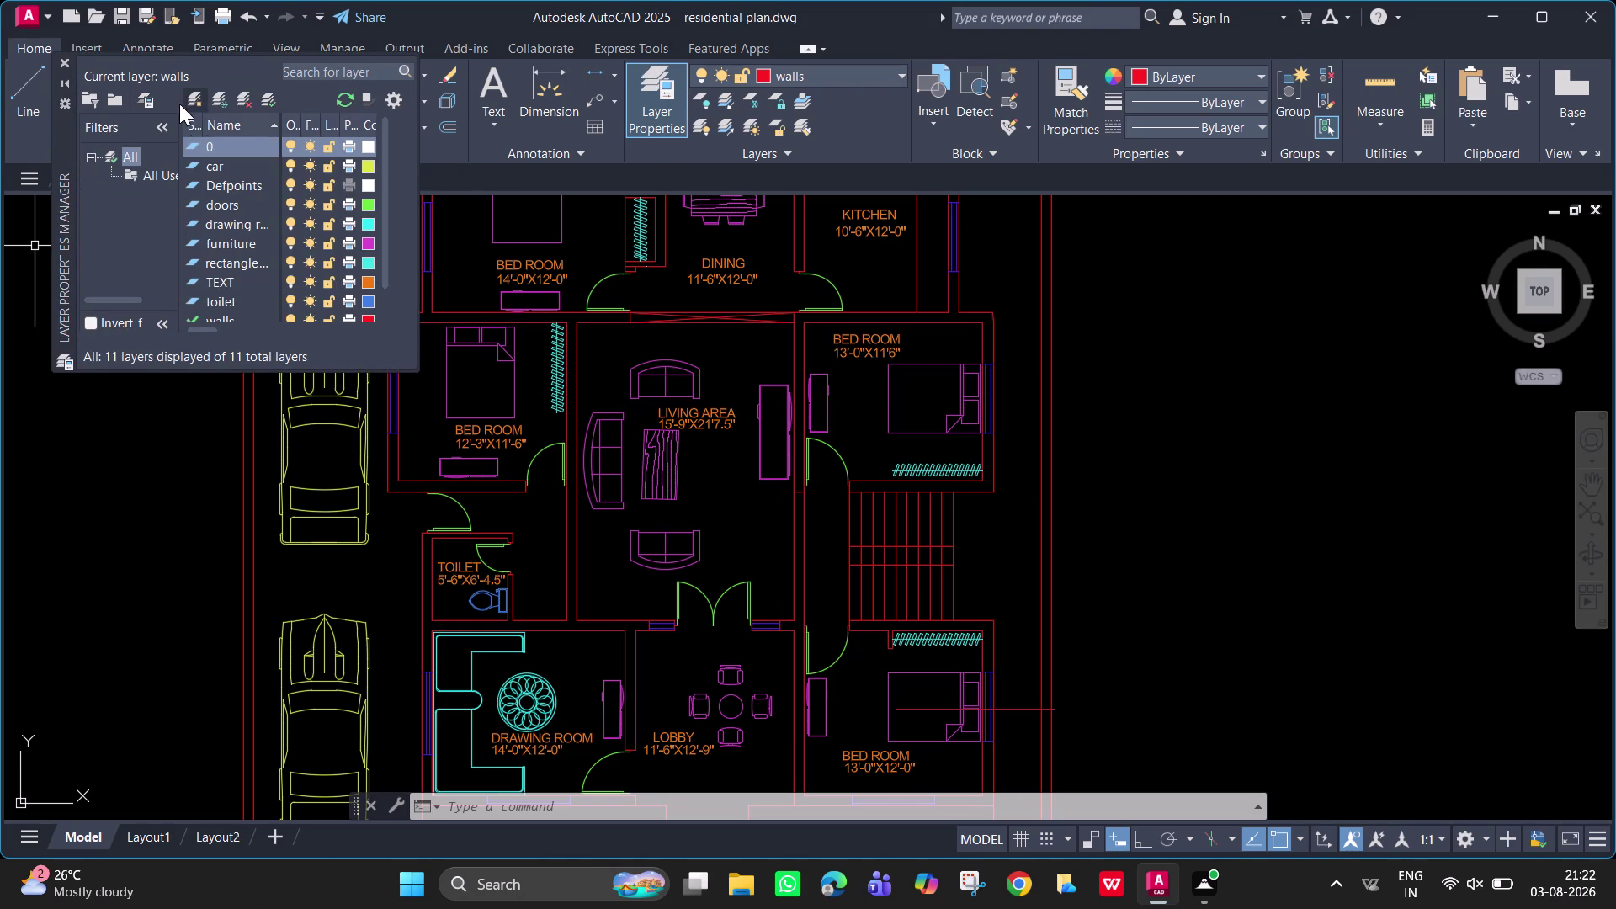
Create a new layer, renaming Layer1 to STAIRCASE.
click(195, 102)
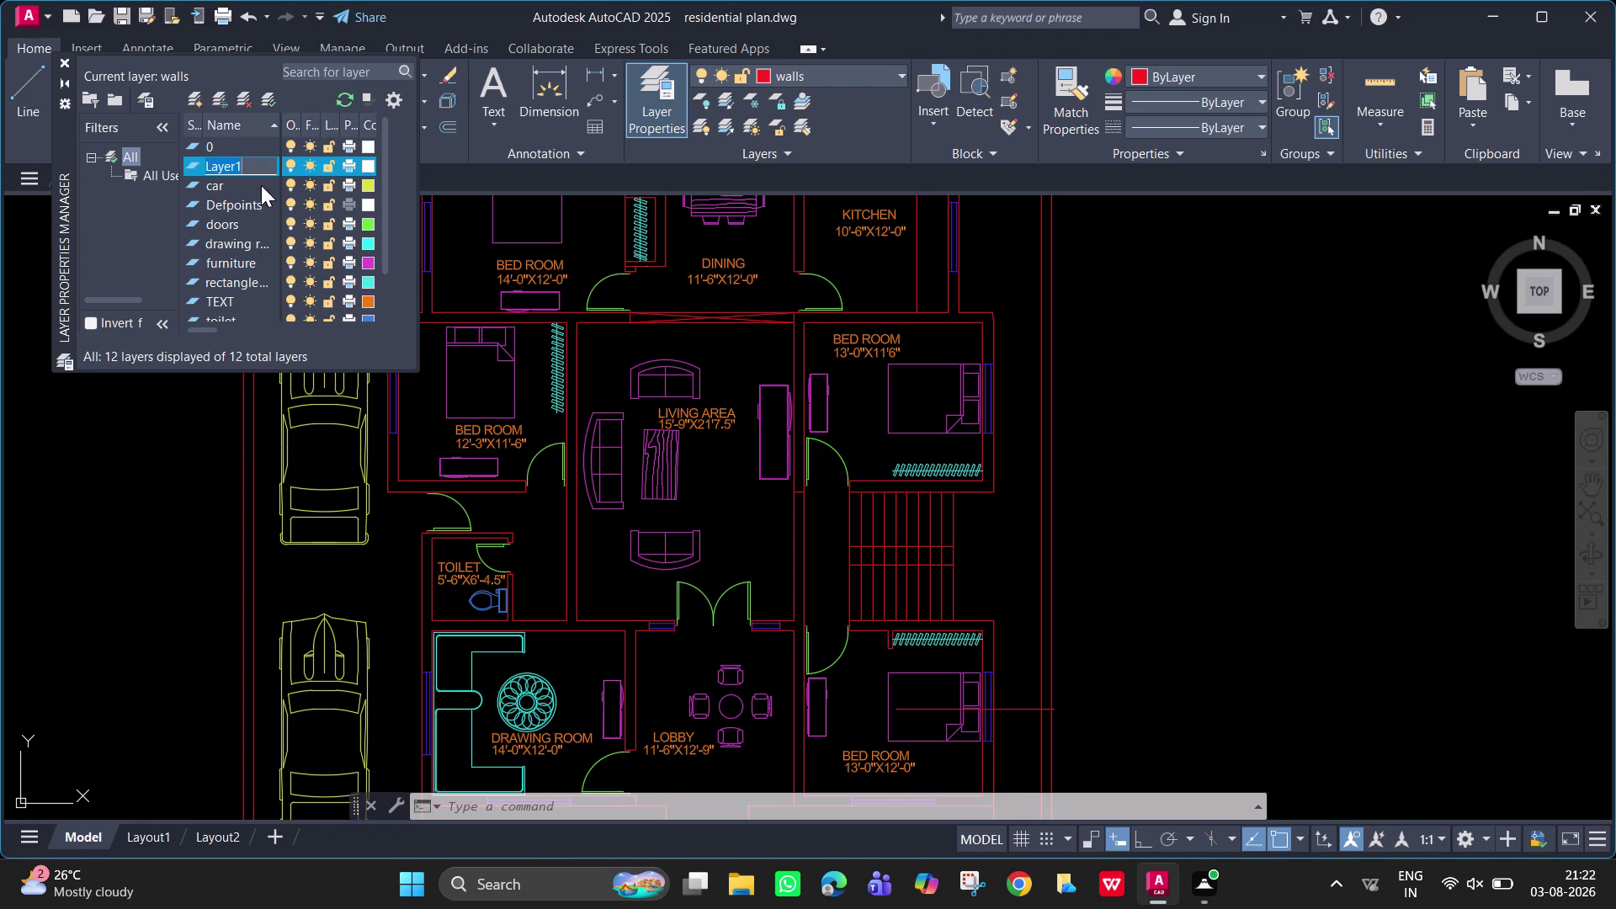
key(BackSpace)
text(ST)
text(AI)
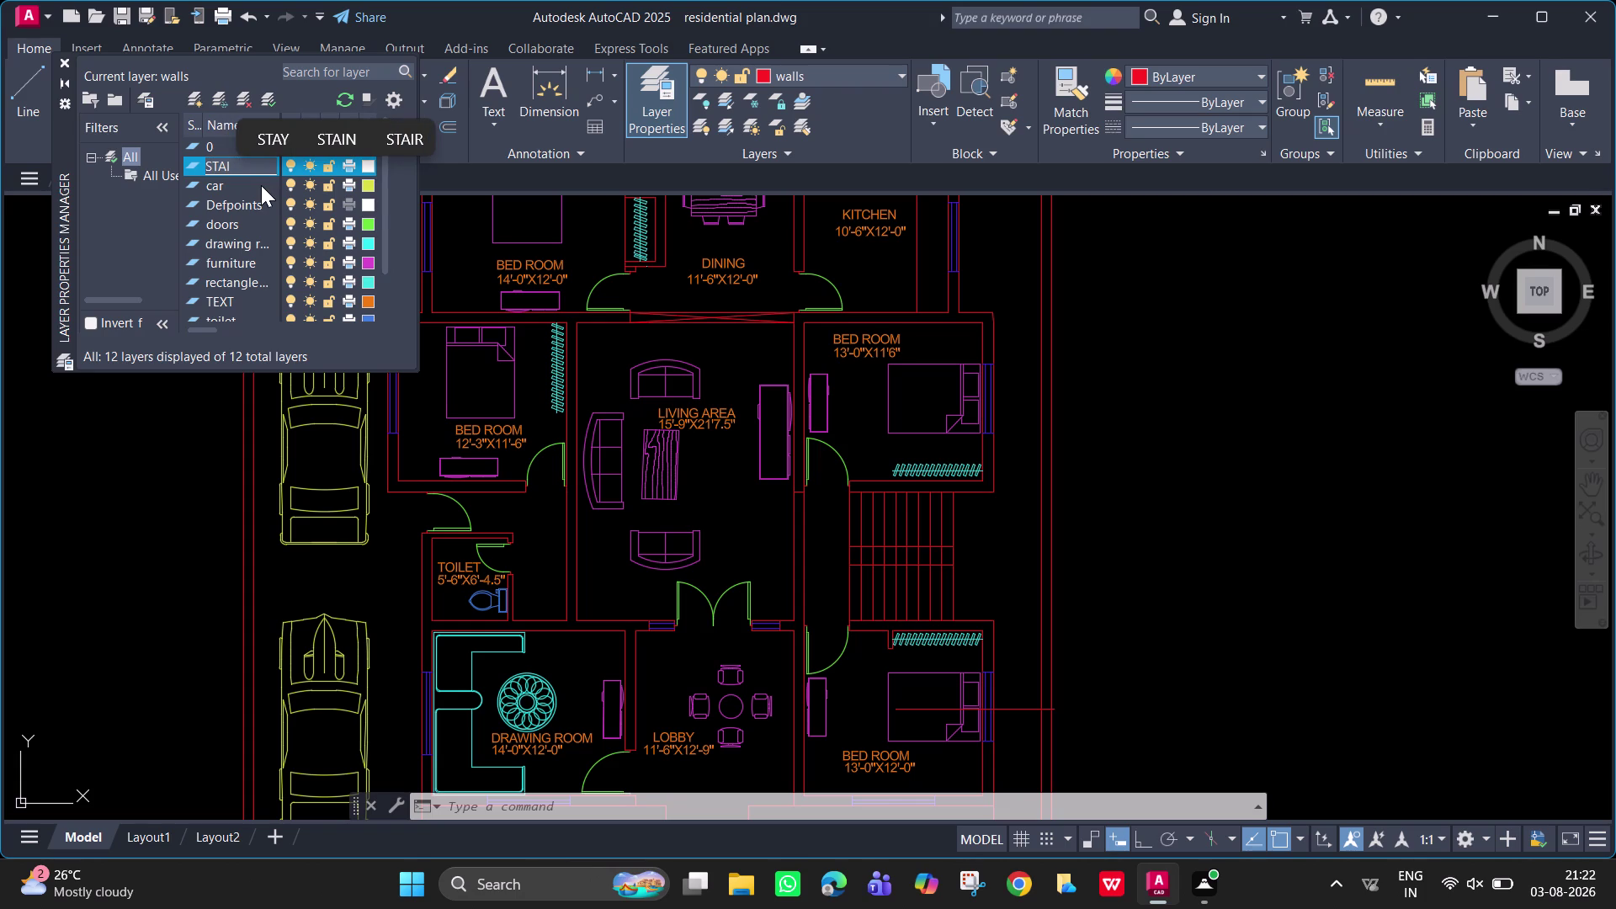
key(r)
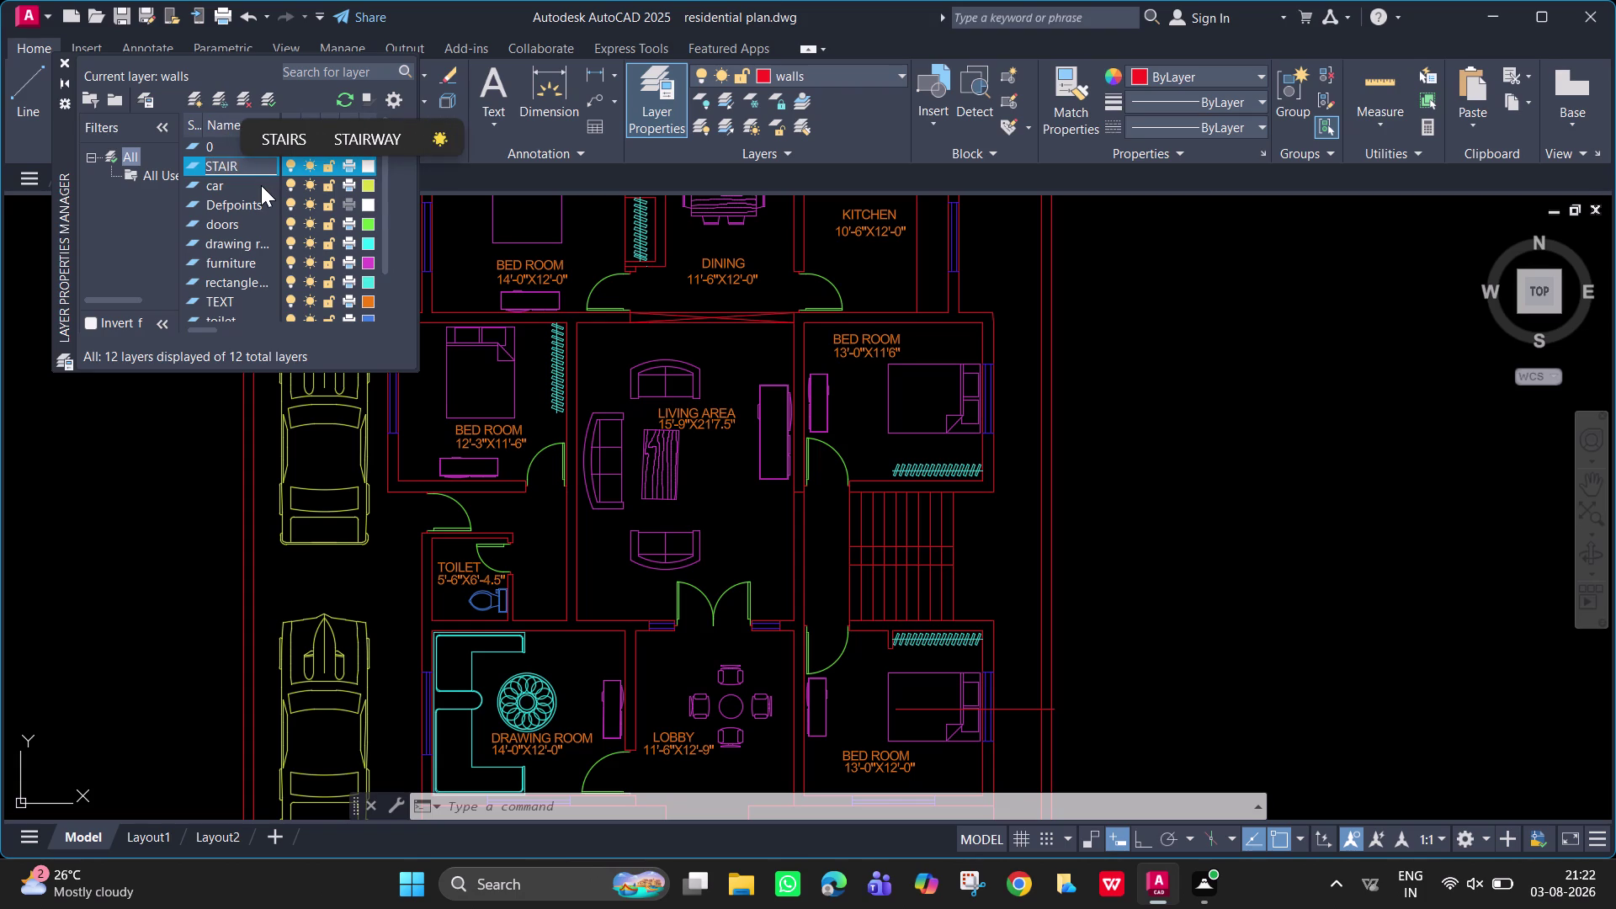
text(CASE)
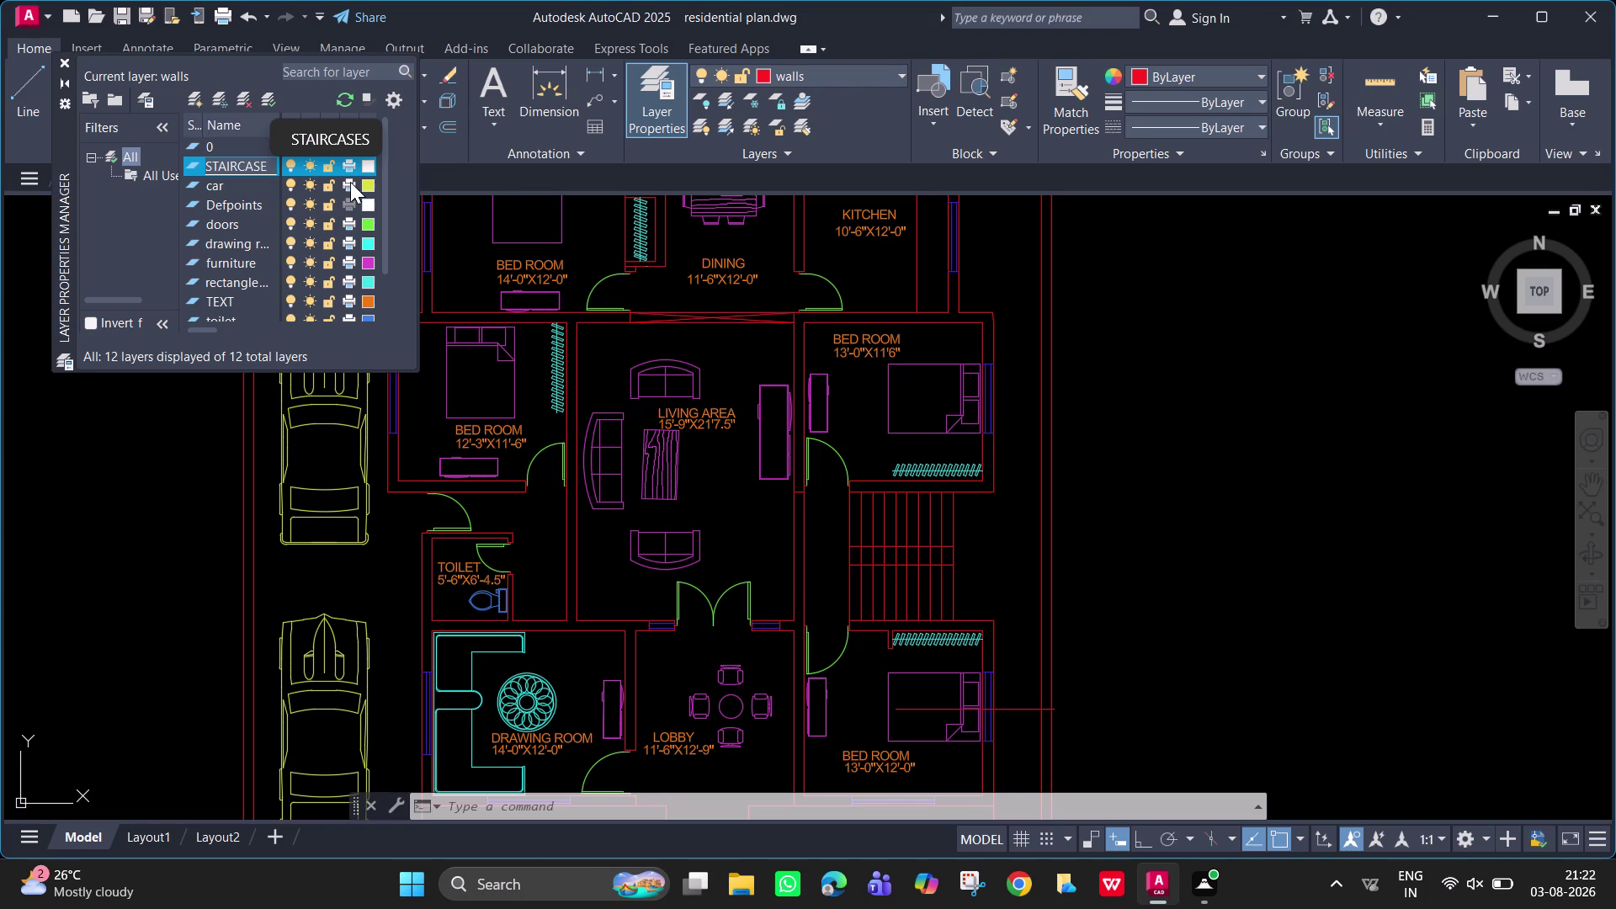
click(361, 169)
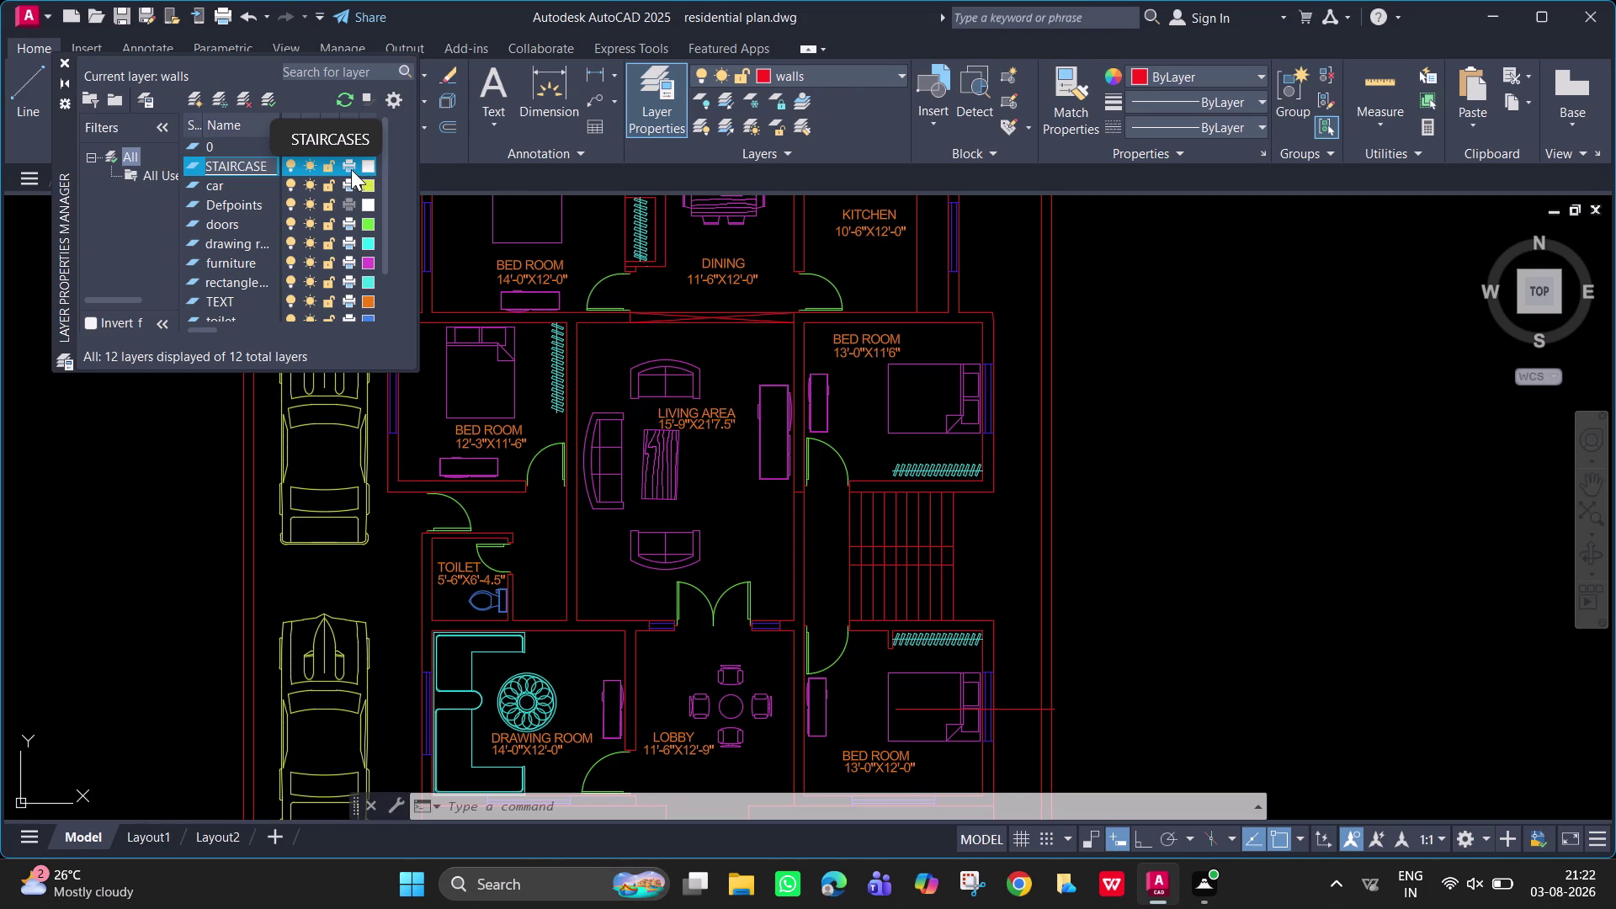
click(362, 166)
click(367, 166)
key(Return)
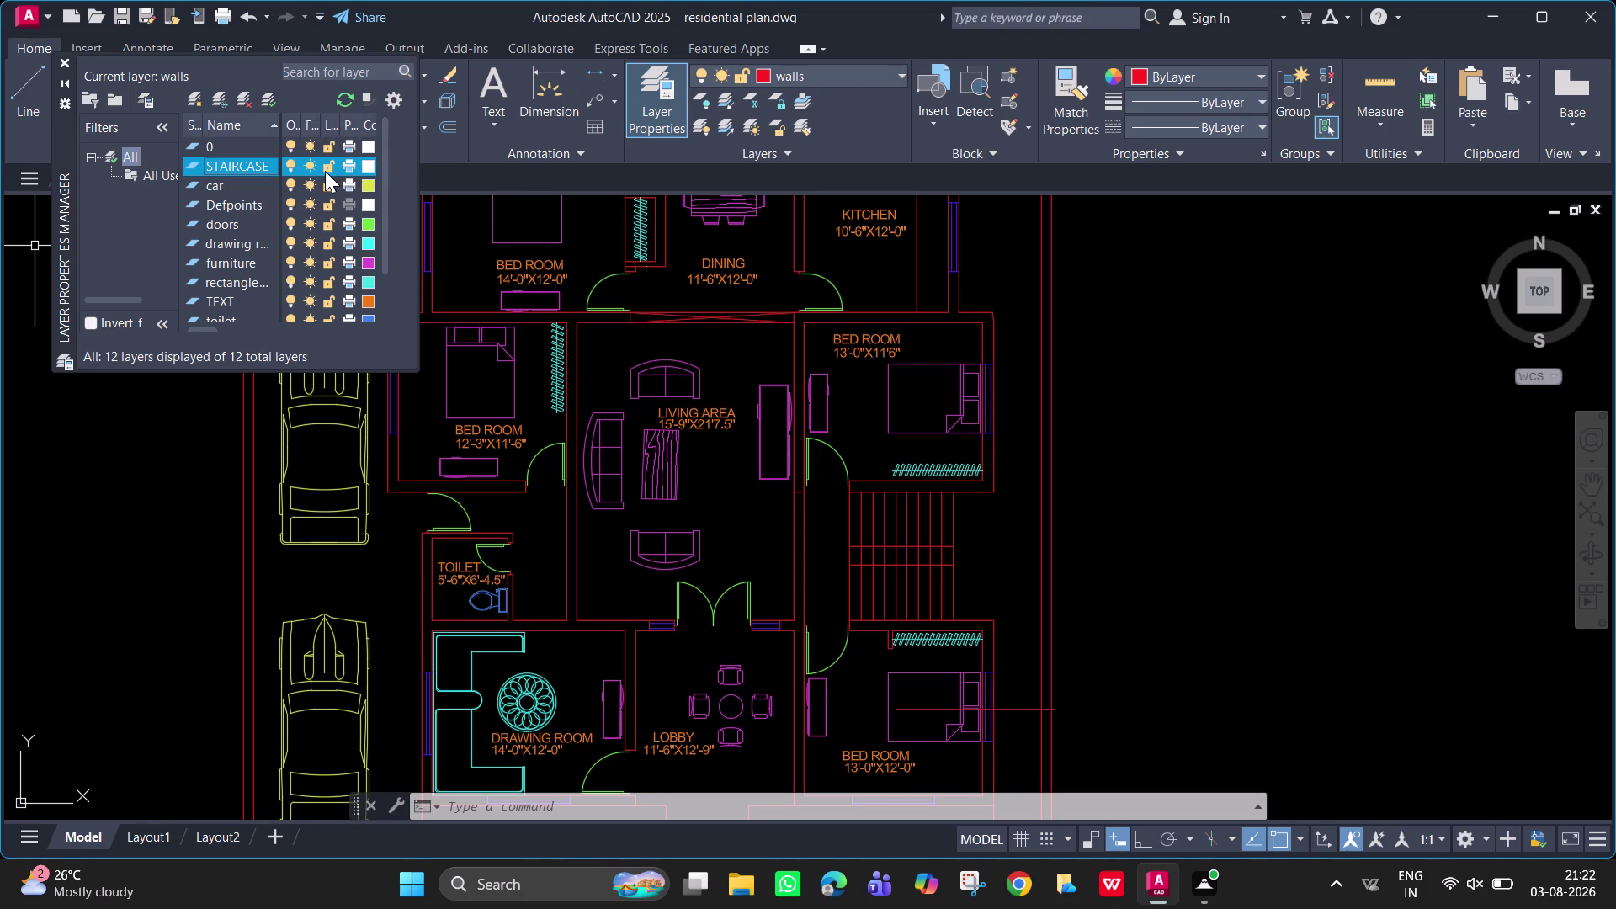
click(364, 166)
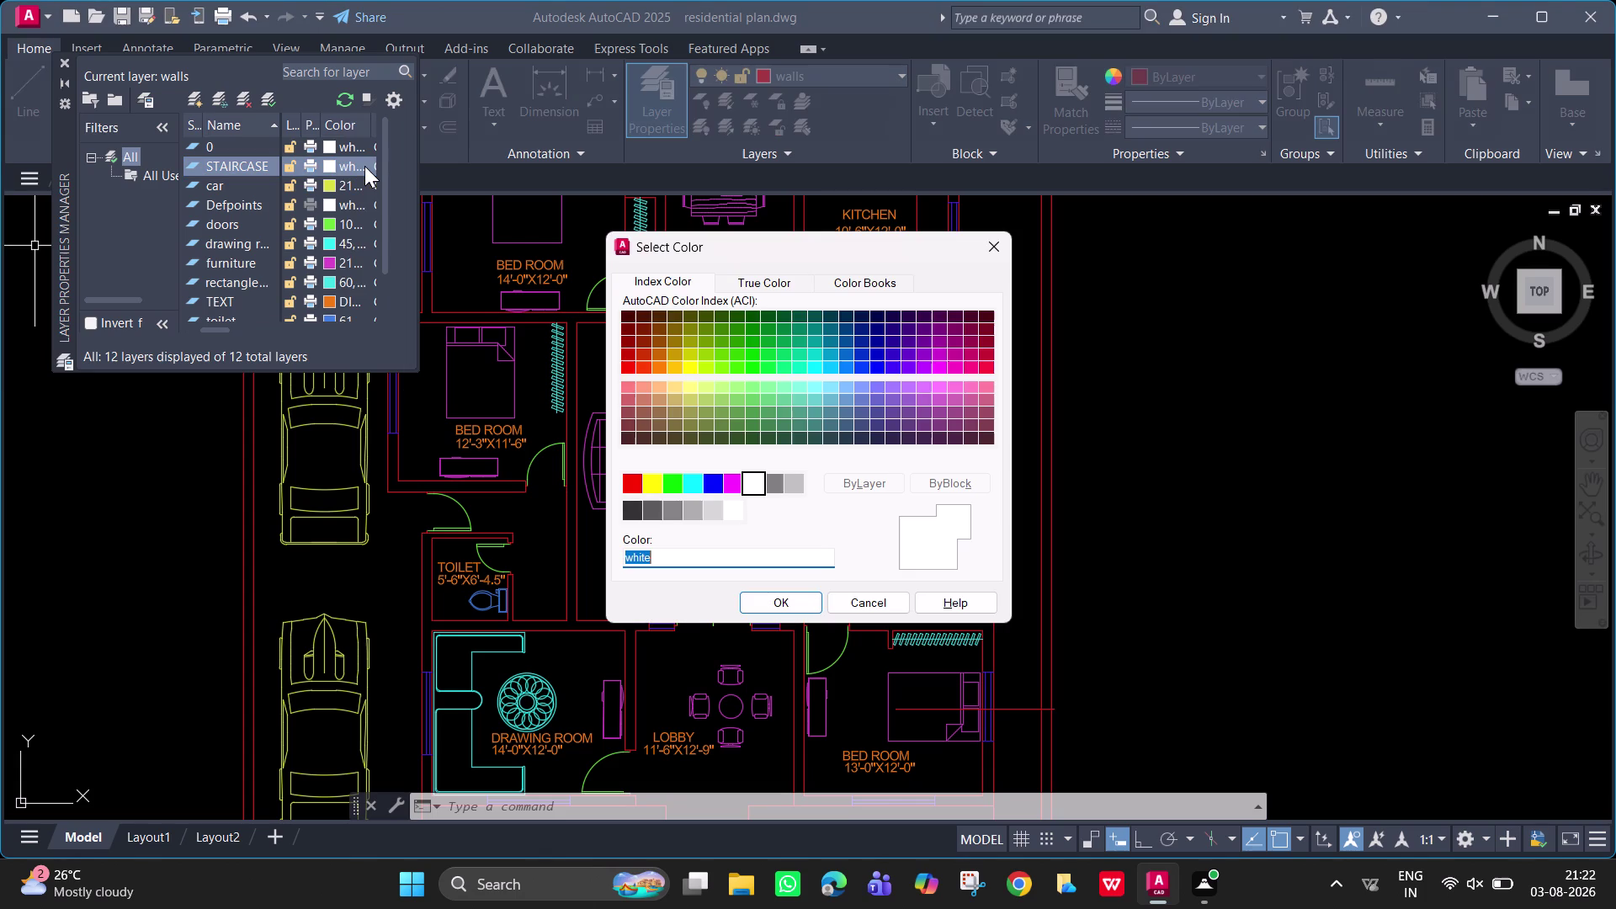
Choose index colour 31 (light orange) for the STAIRCASE layer and confirm.
click(653, 396)
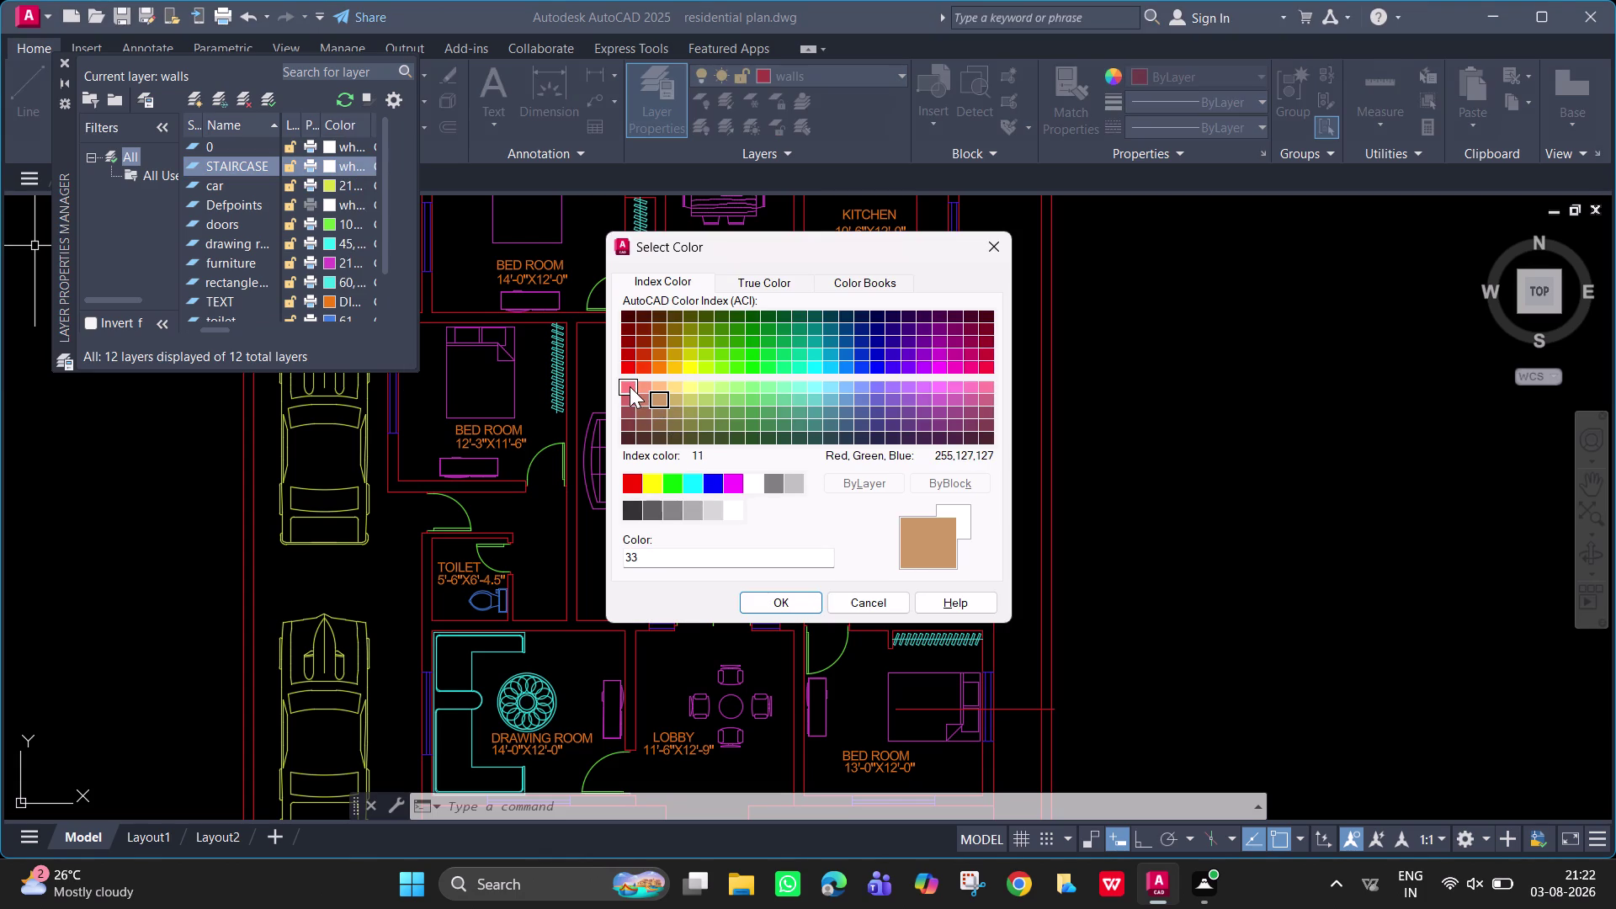
click(629, 386)
click(662, 390)
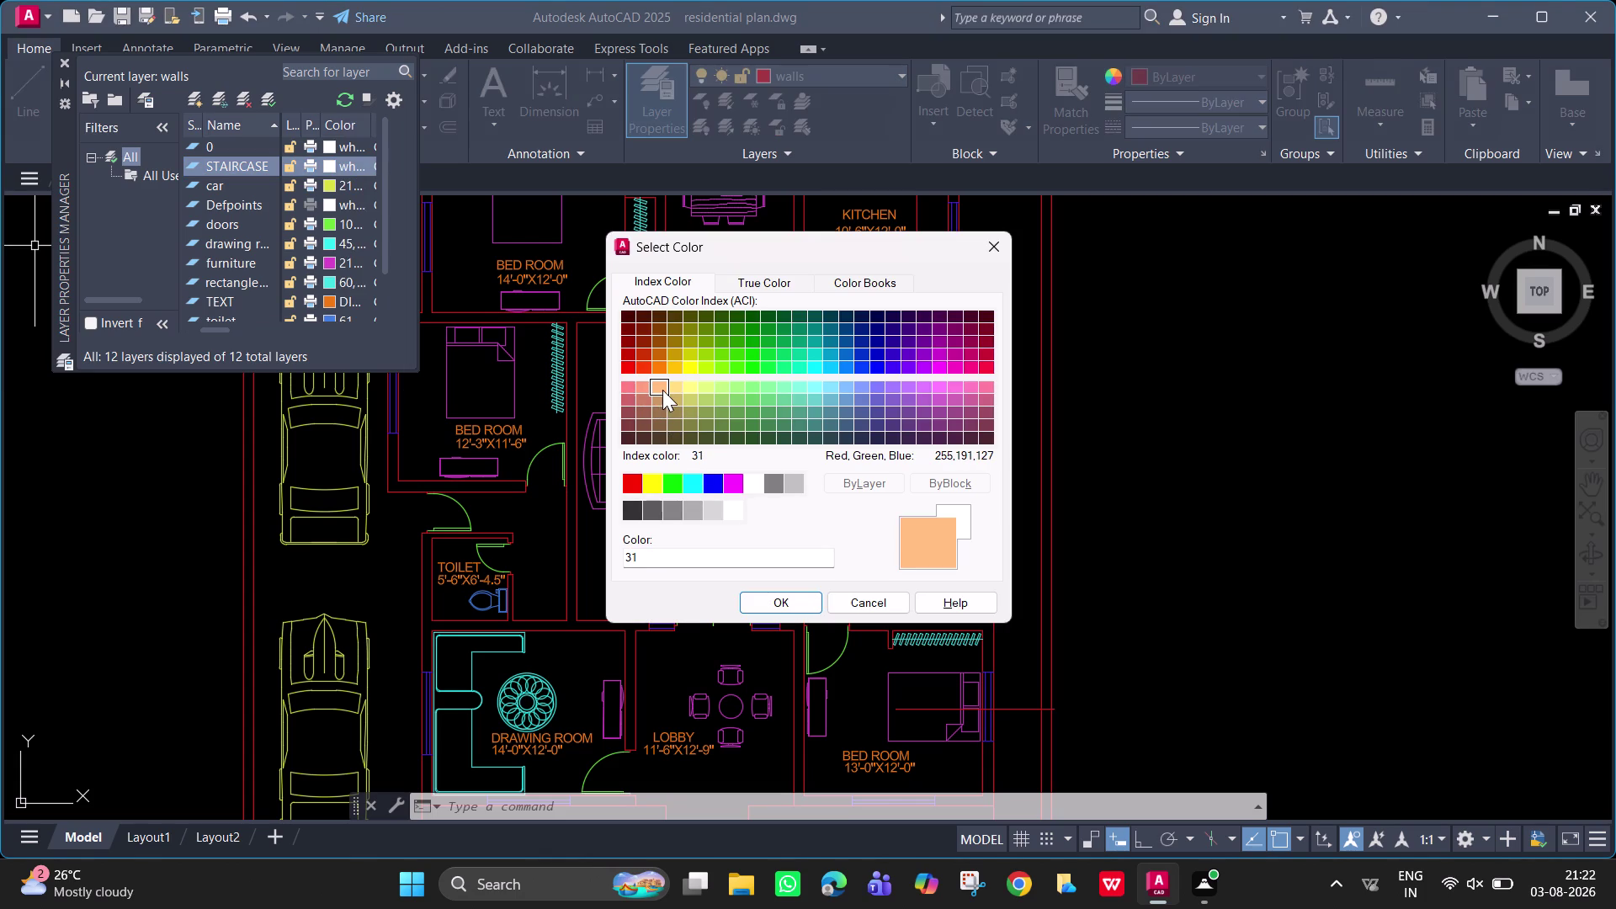
click(777, 598)
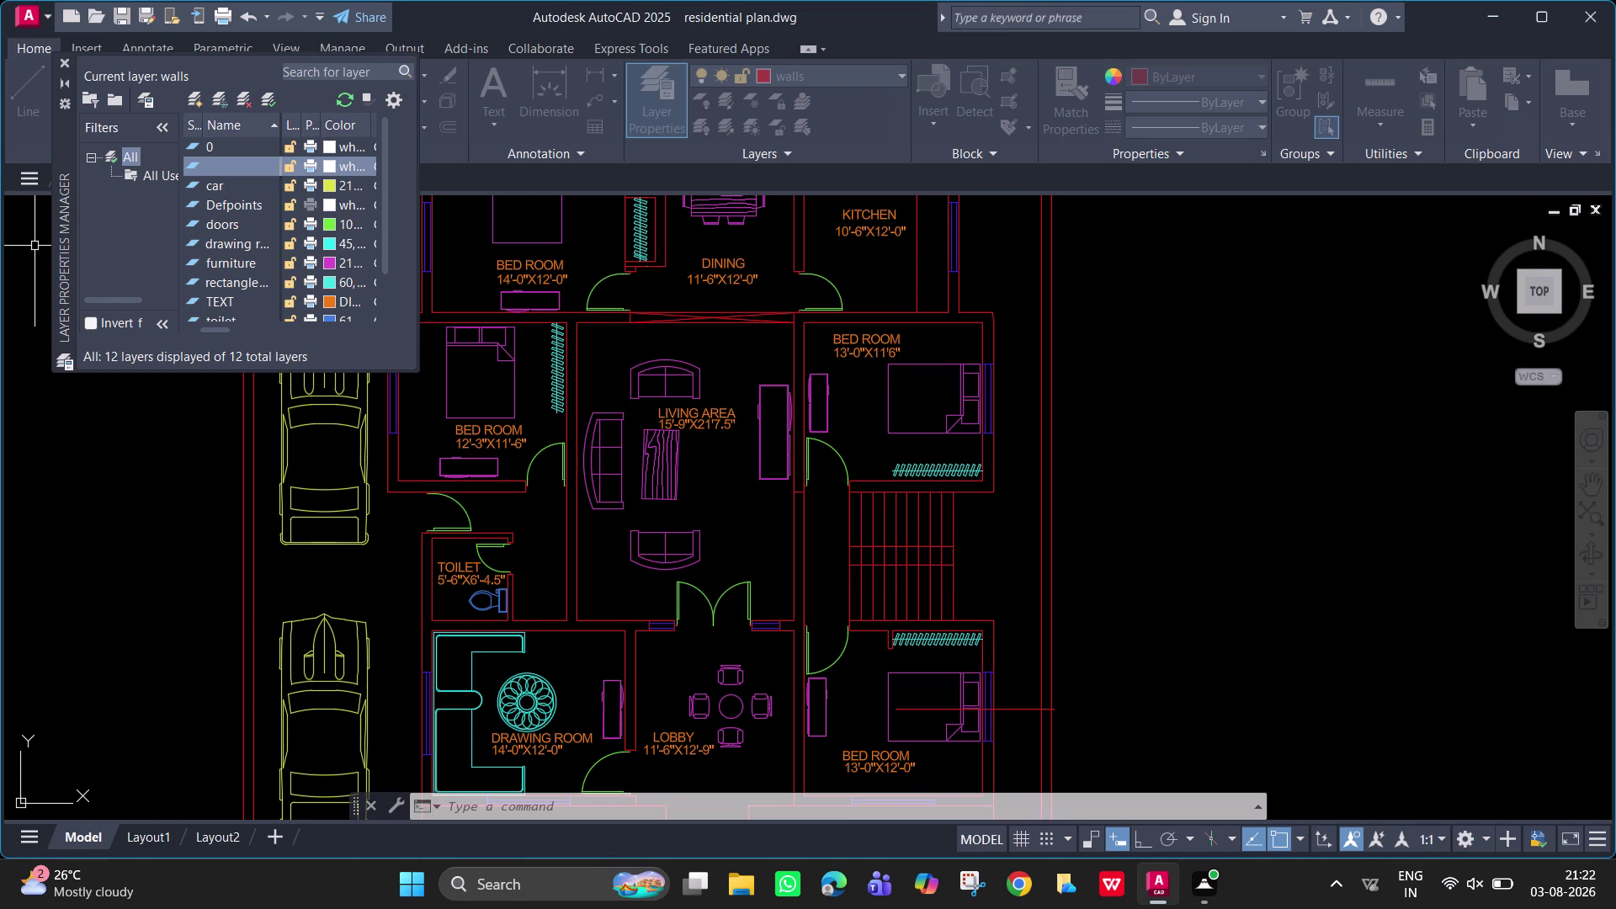
Window-select the staircase lines for layer reassignment.
click(992, 592)
click(835, 543)
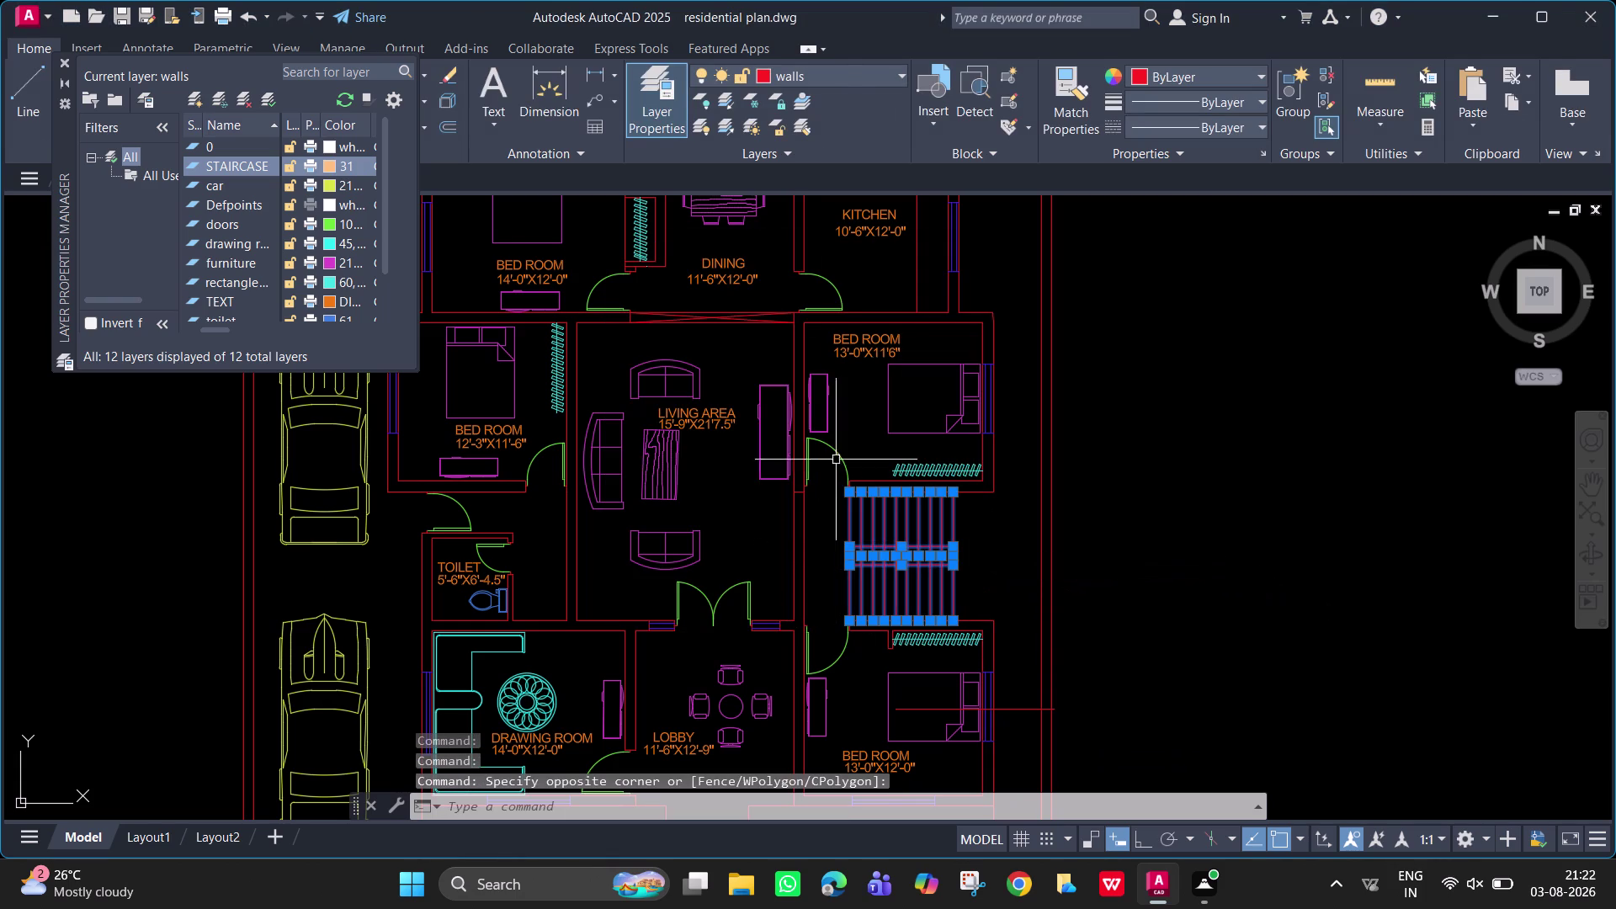
click(834, 74)
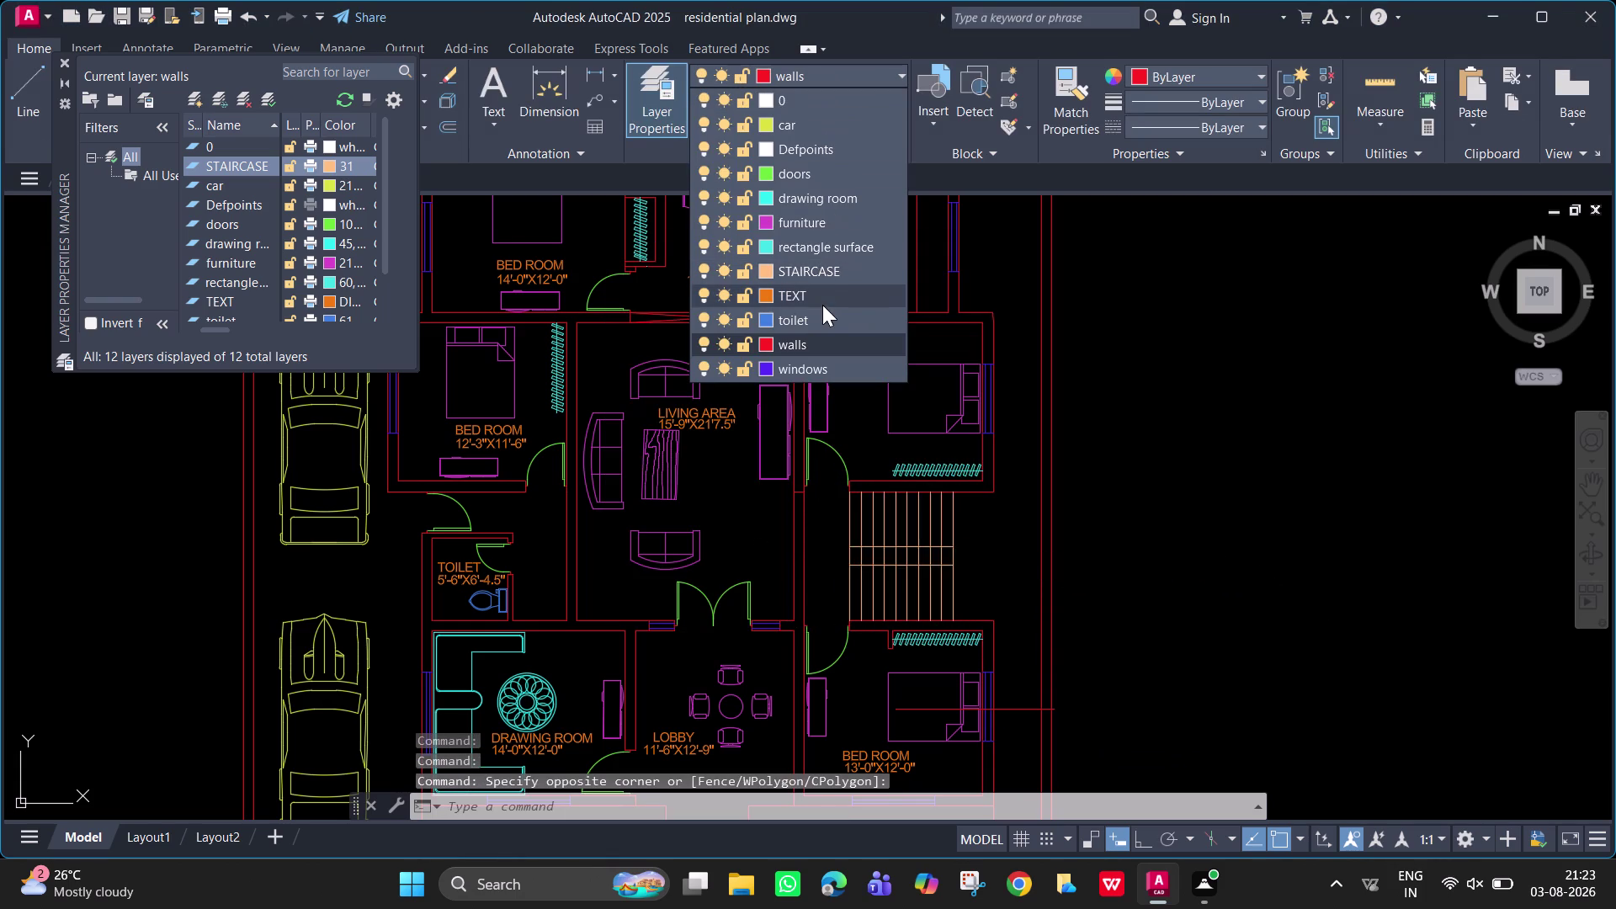
Move the selected staircase lines onto the STAIRCASE layer, then zoom in on them.
click(815, 261)
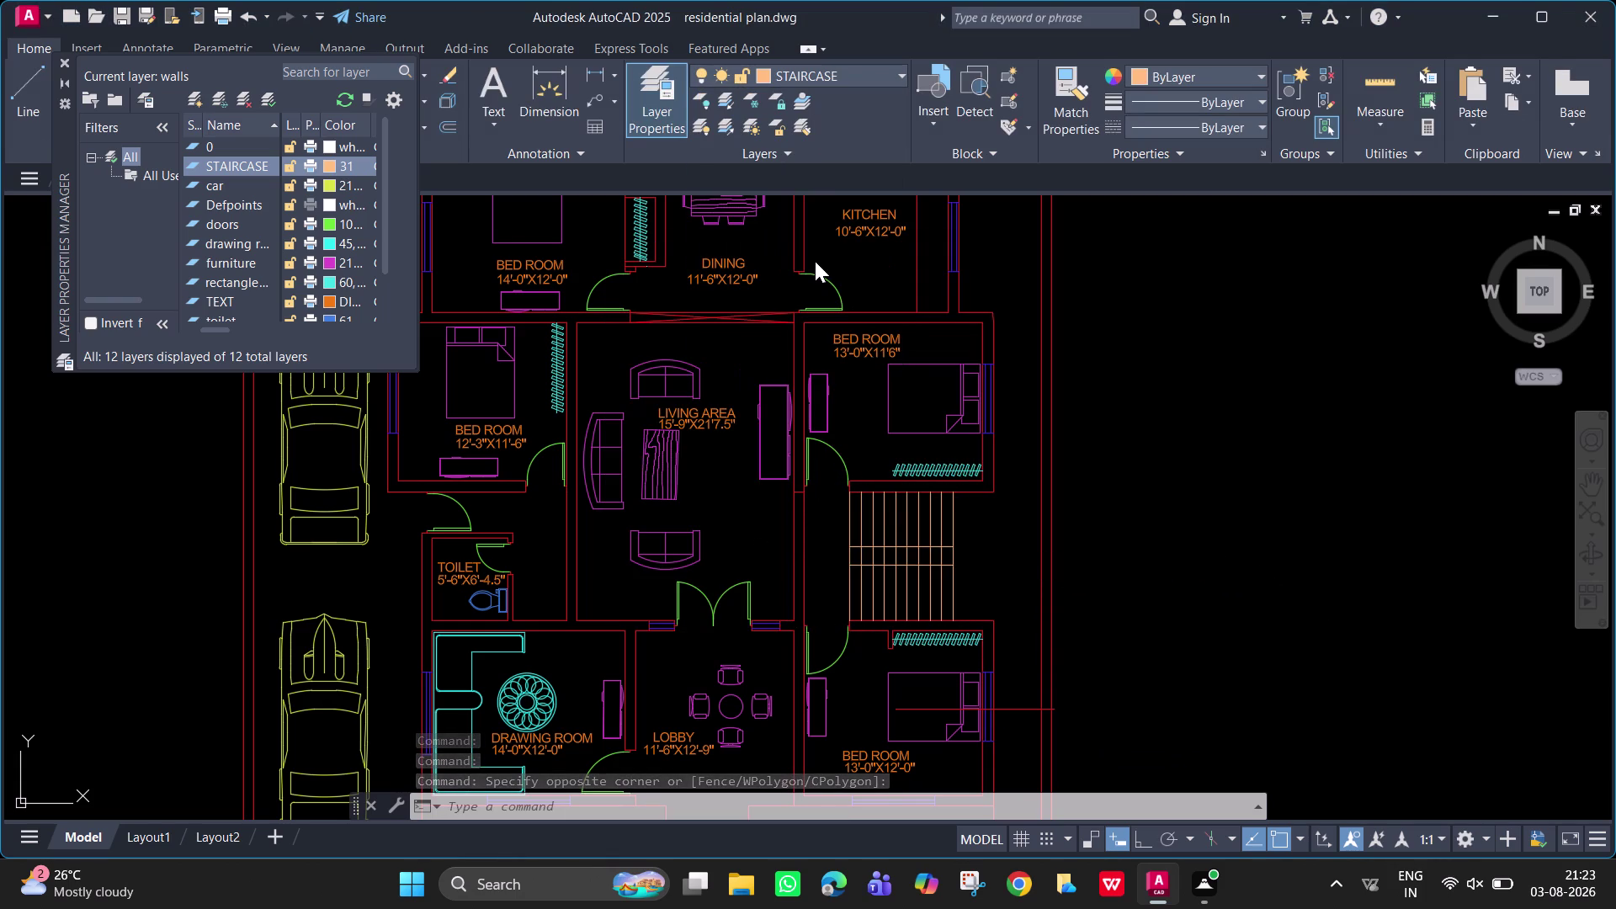
key(Escape)
scroll(up, 3)
middle_drag(849, 506, 674, 373)
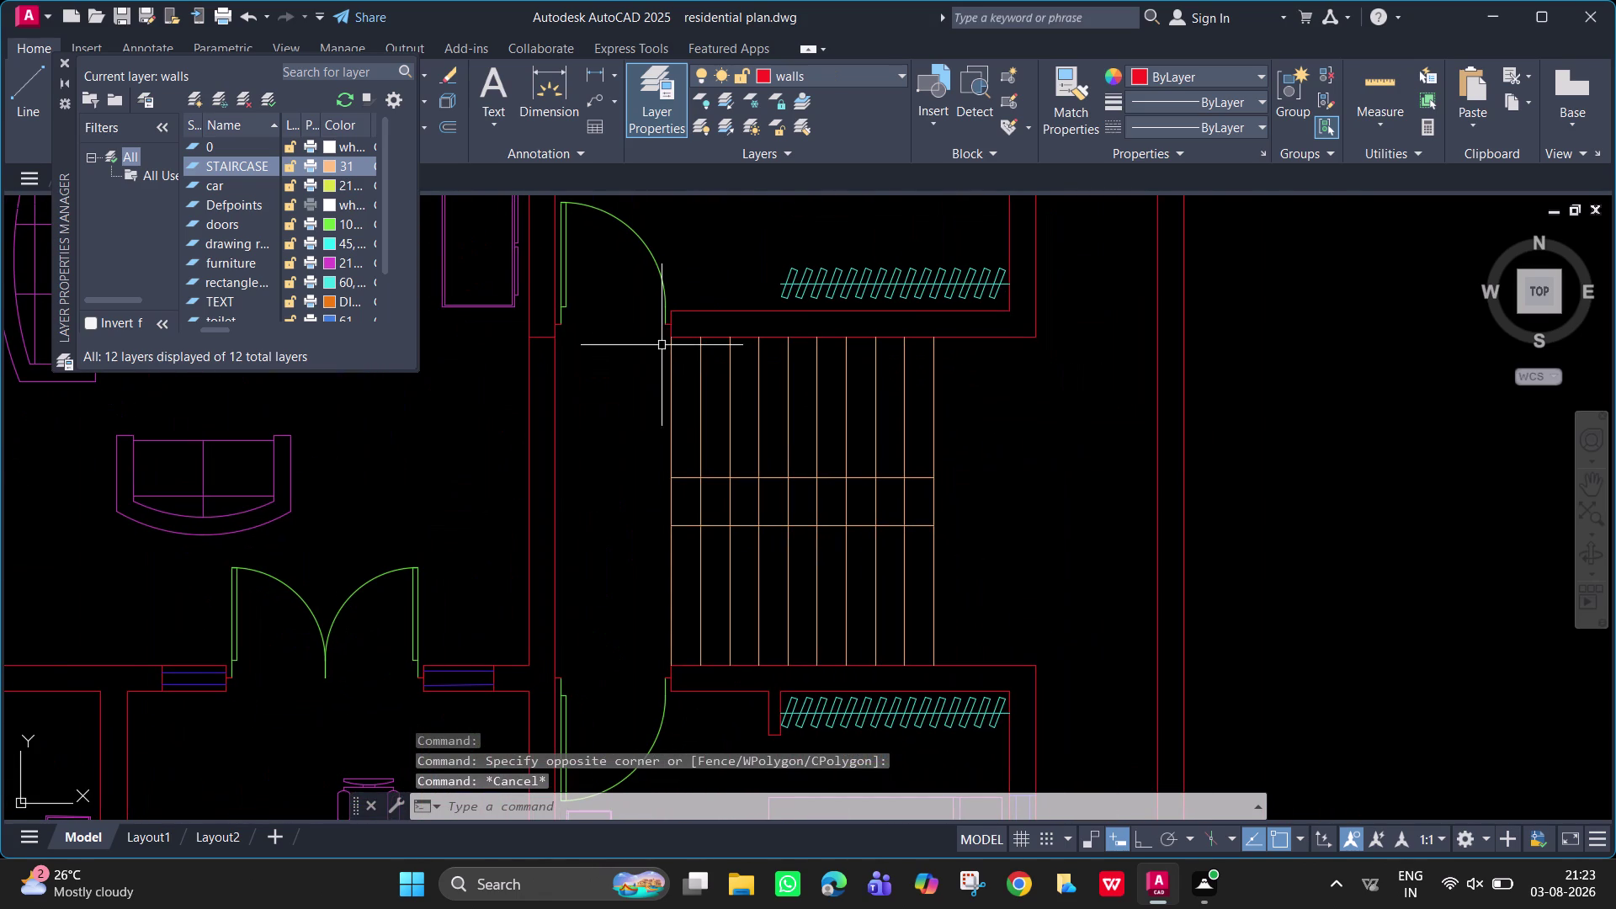
text(TR)
key(space)
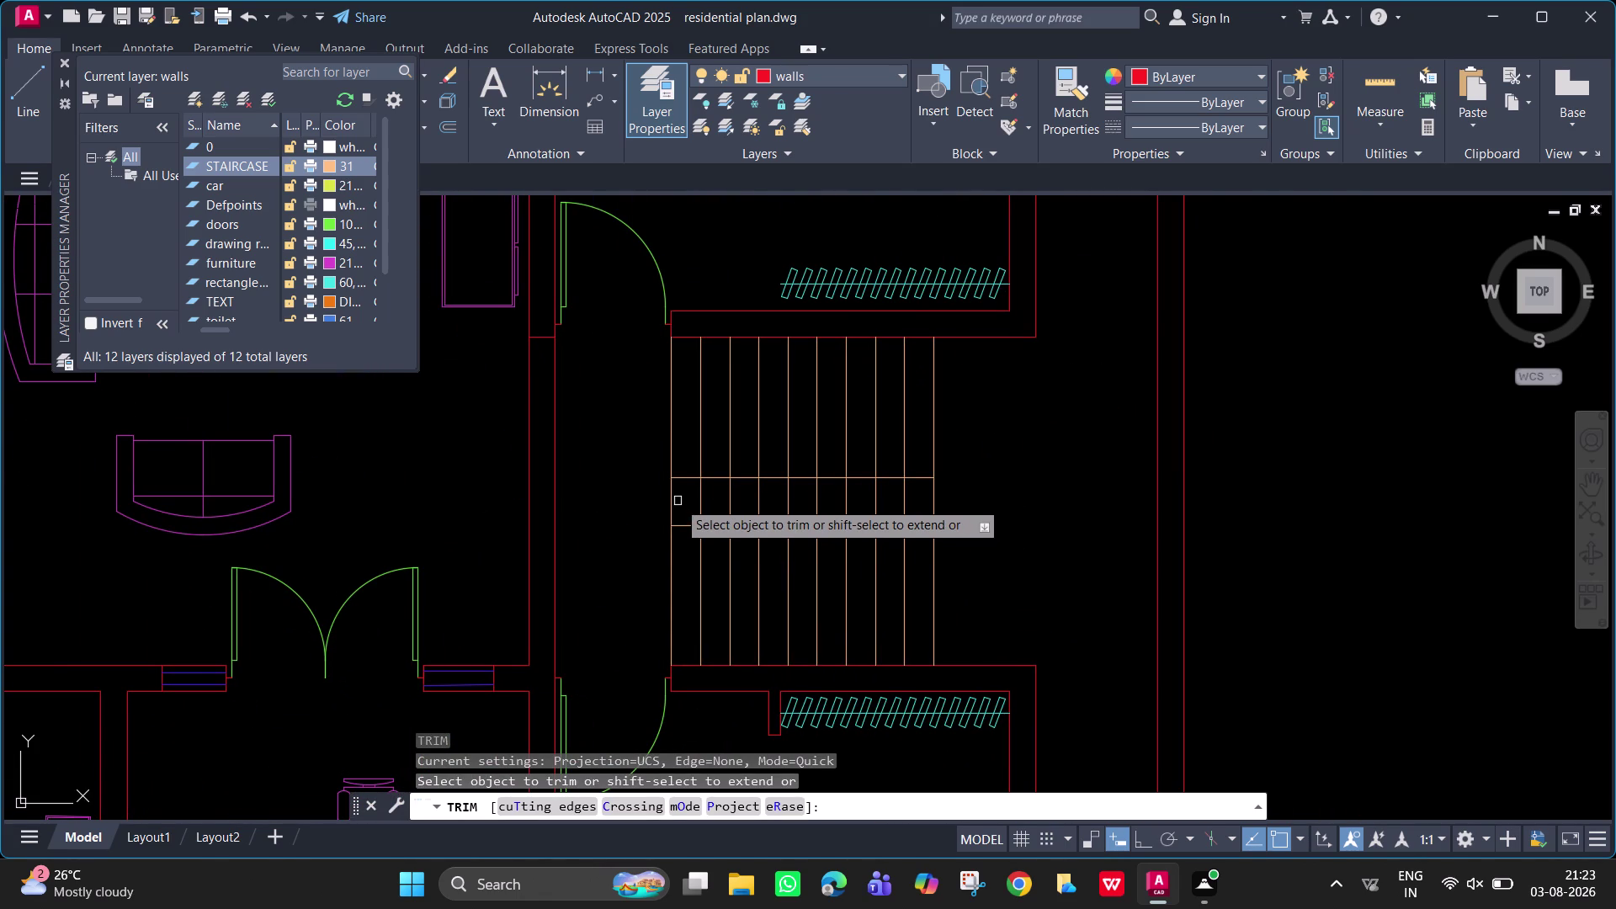
Trim away the tread lines crossing the landing so the two flights separate.
click(670, 498)
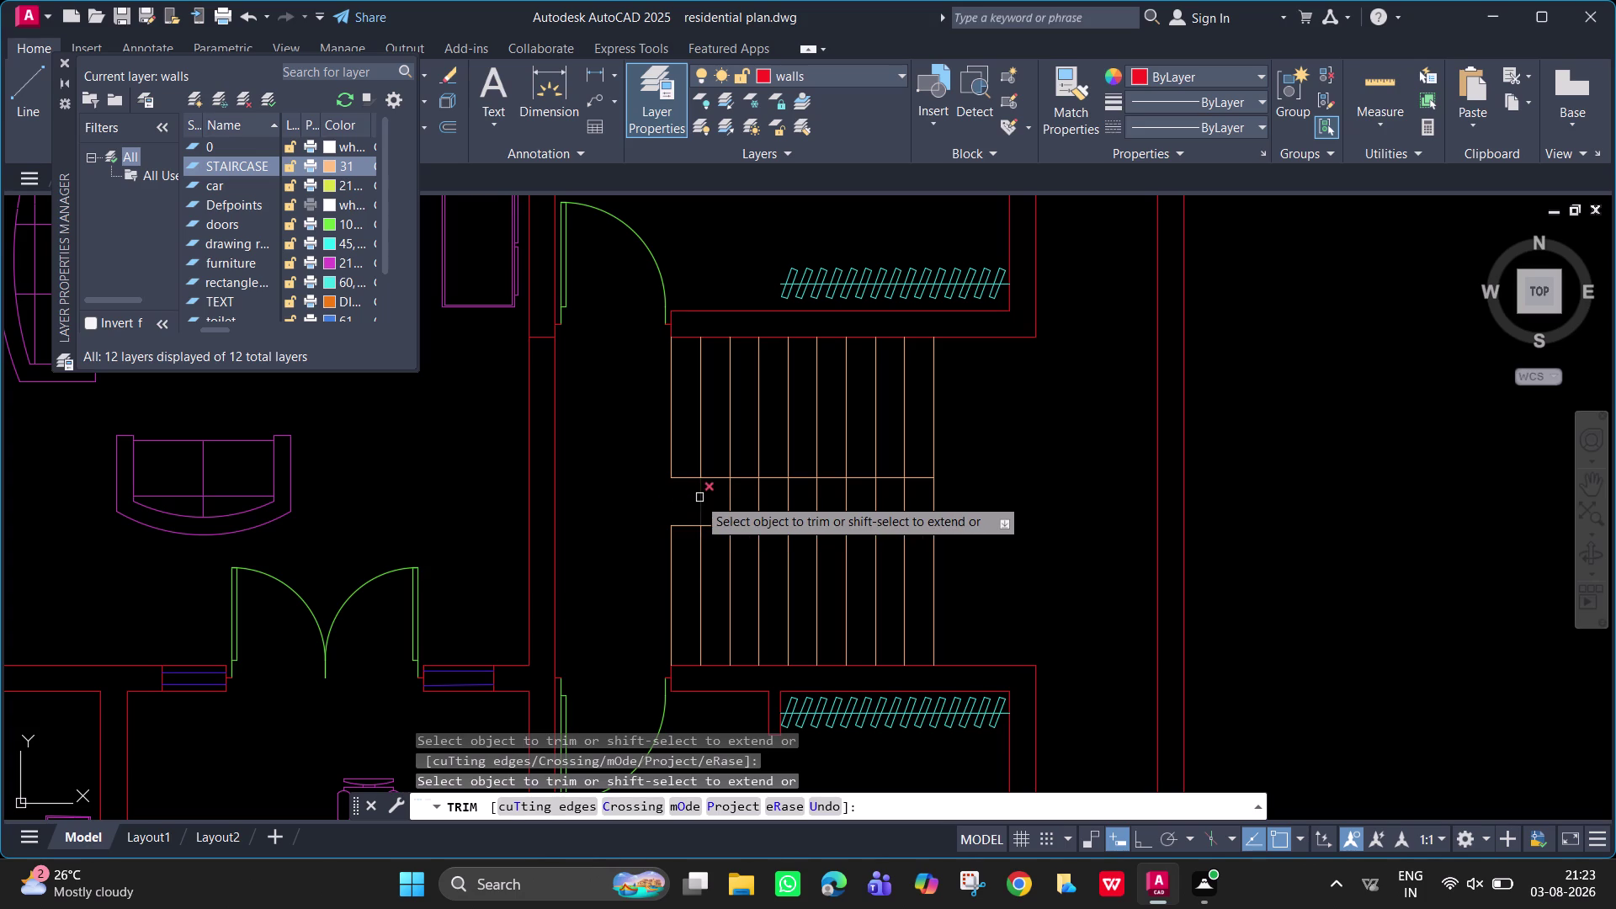
drag(694, 498, 904, 511)
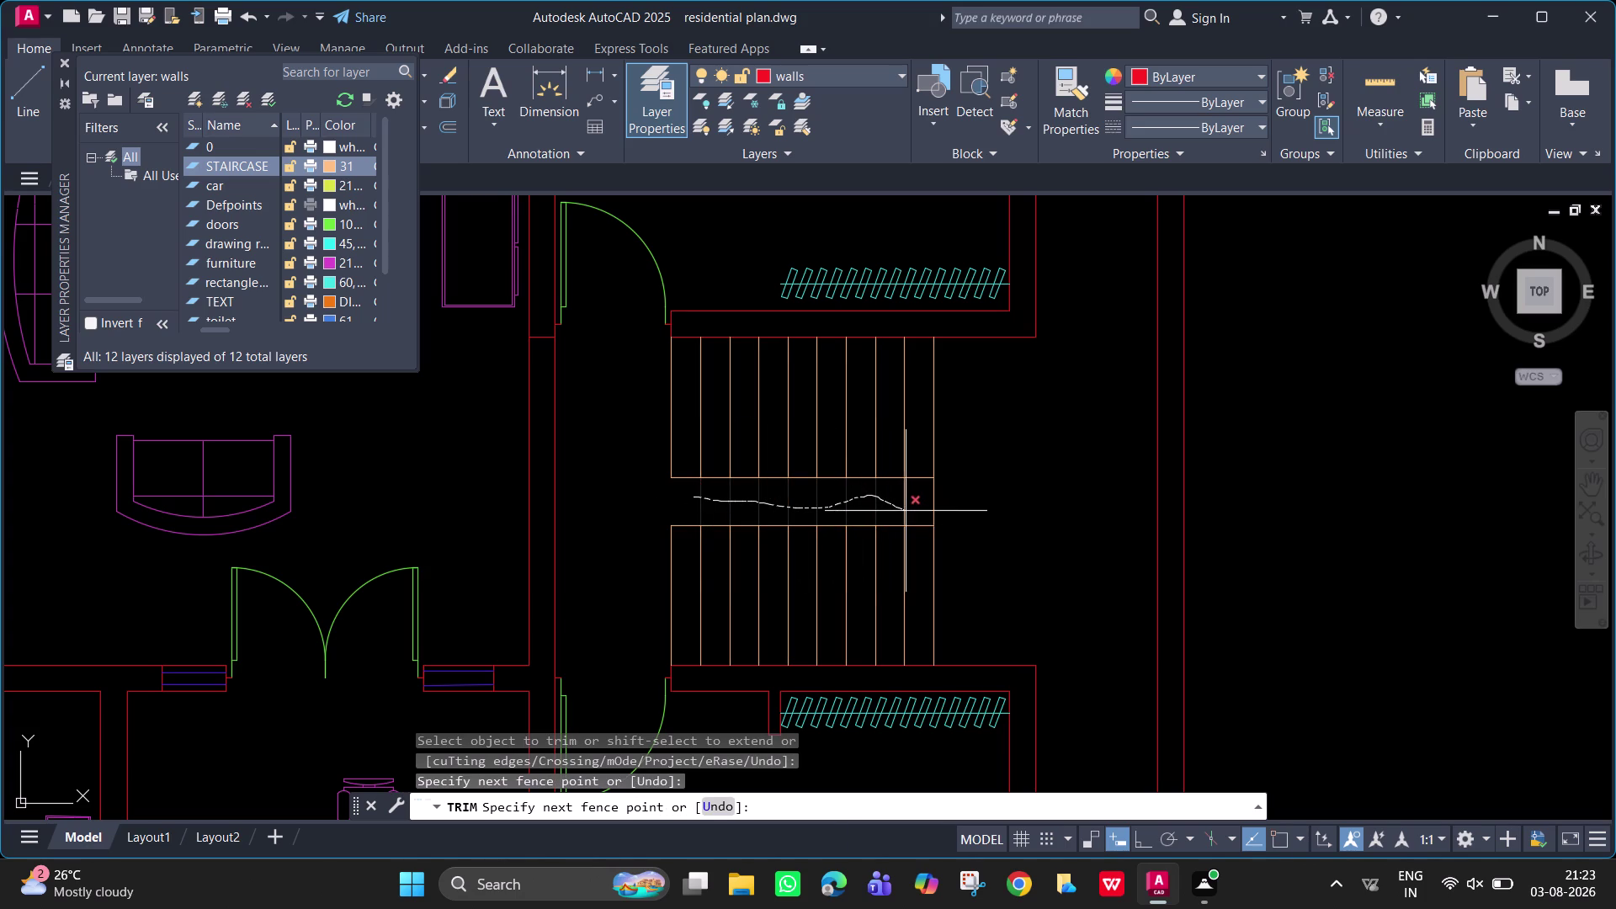
drag(904, 511, 905, 509)
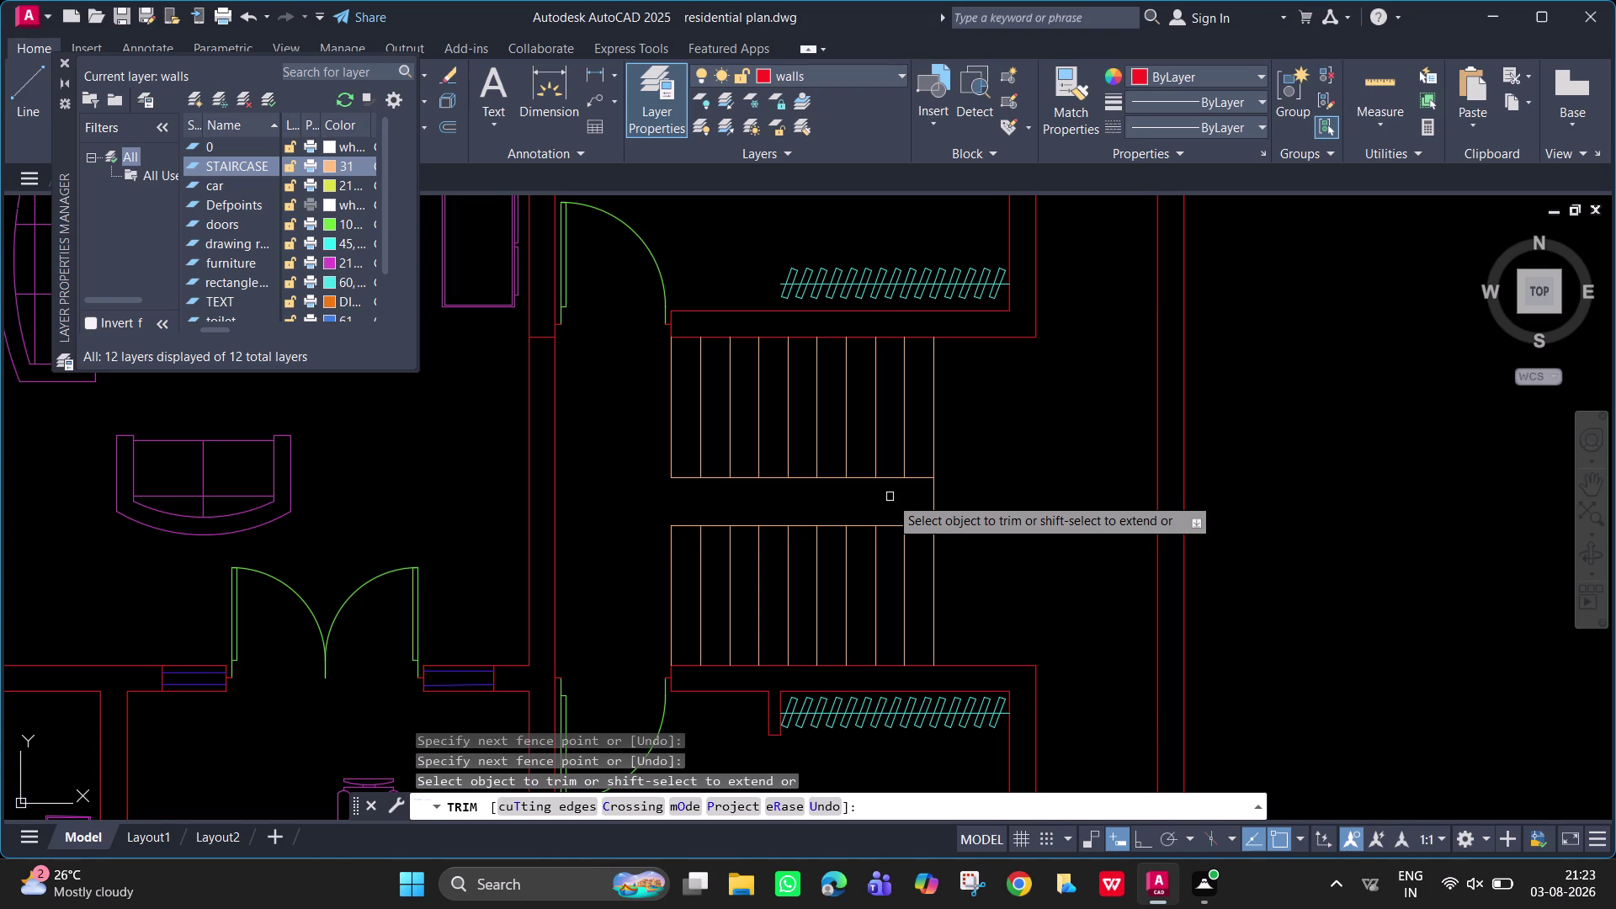
key(Escape)
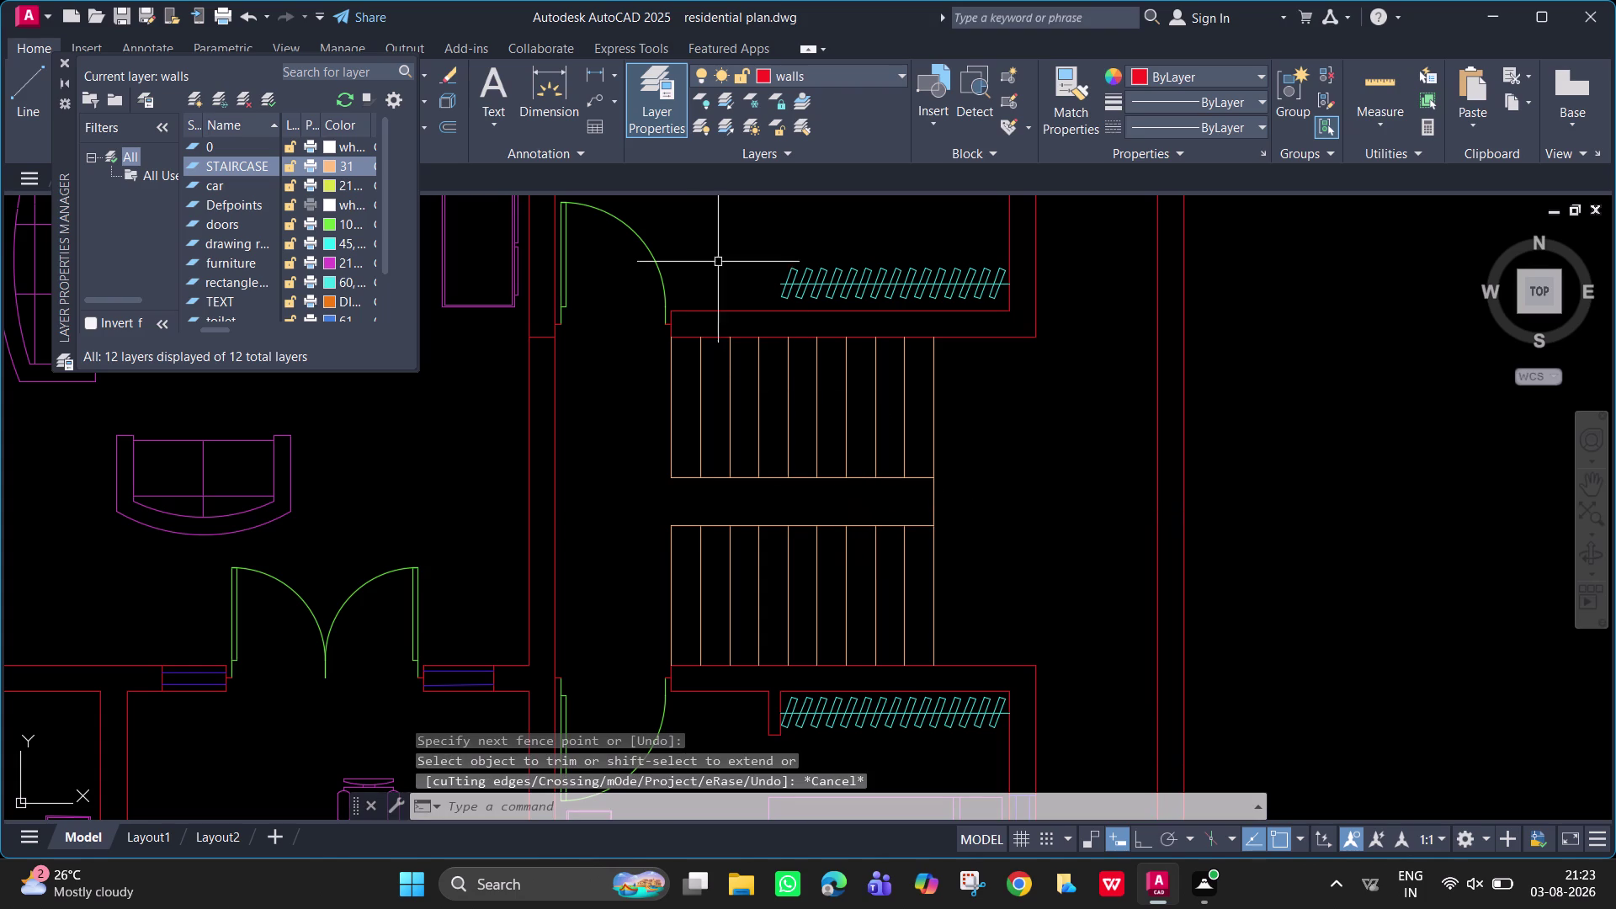
click(596, 75)
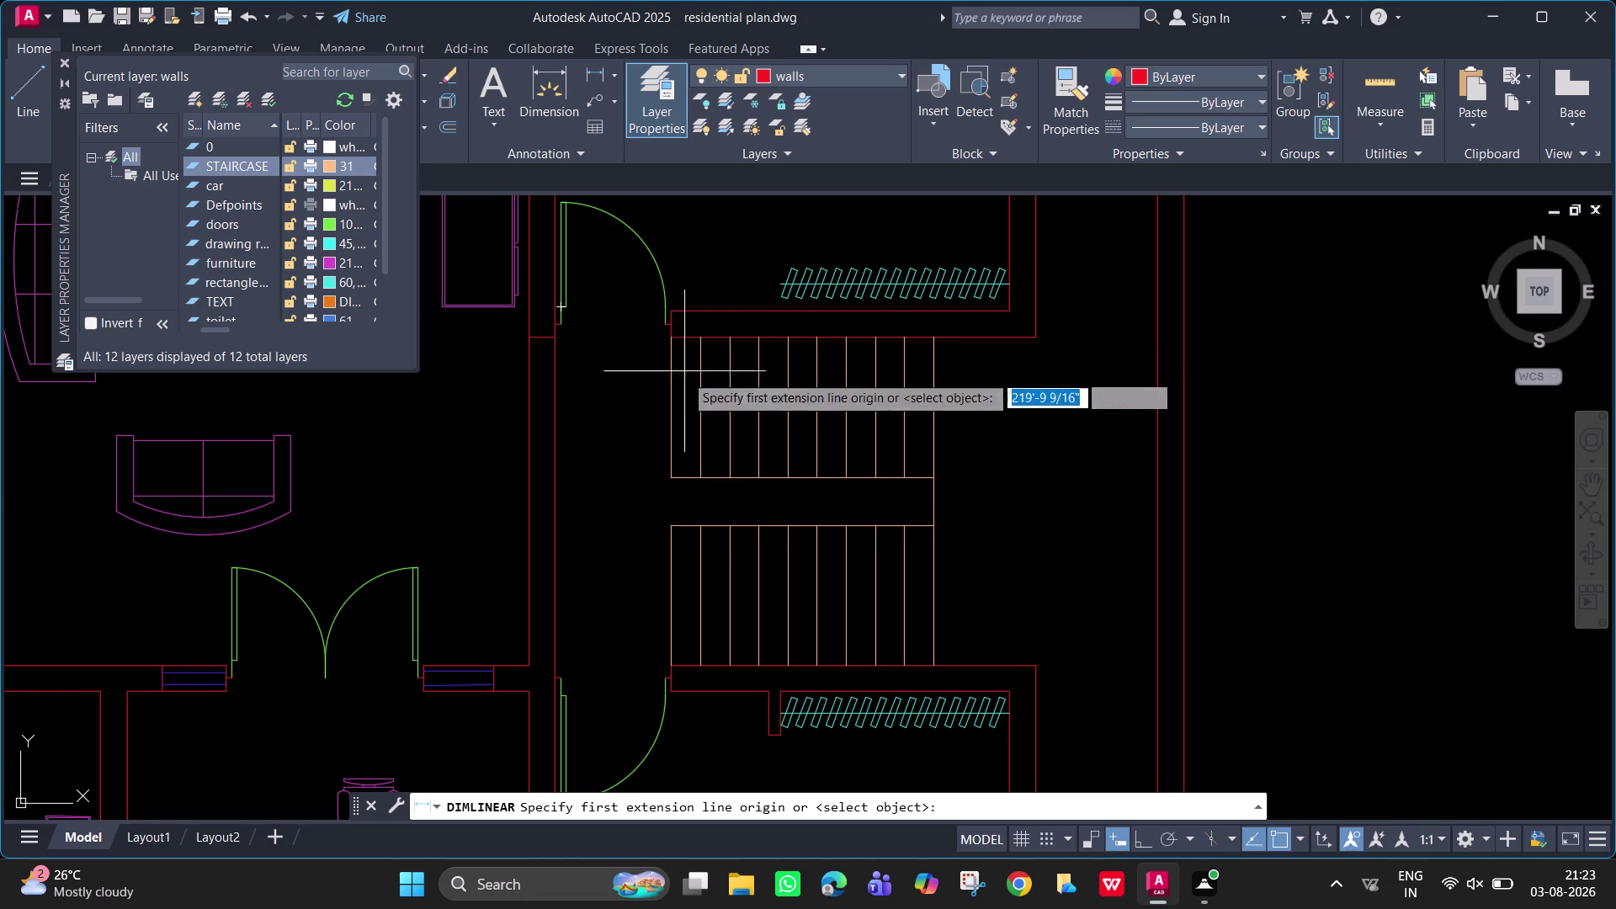
click(673, 475)
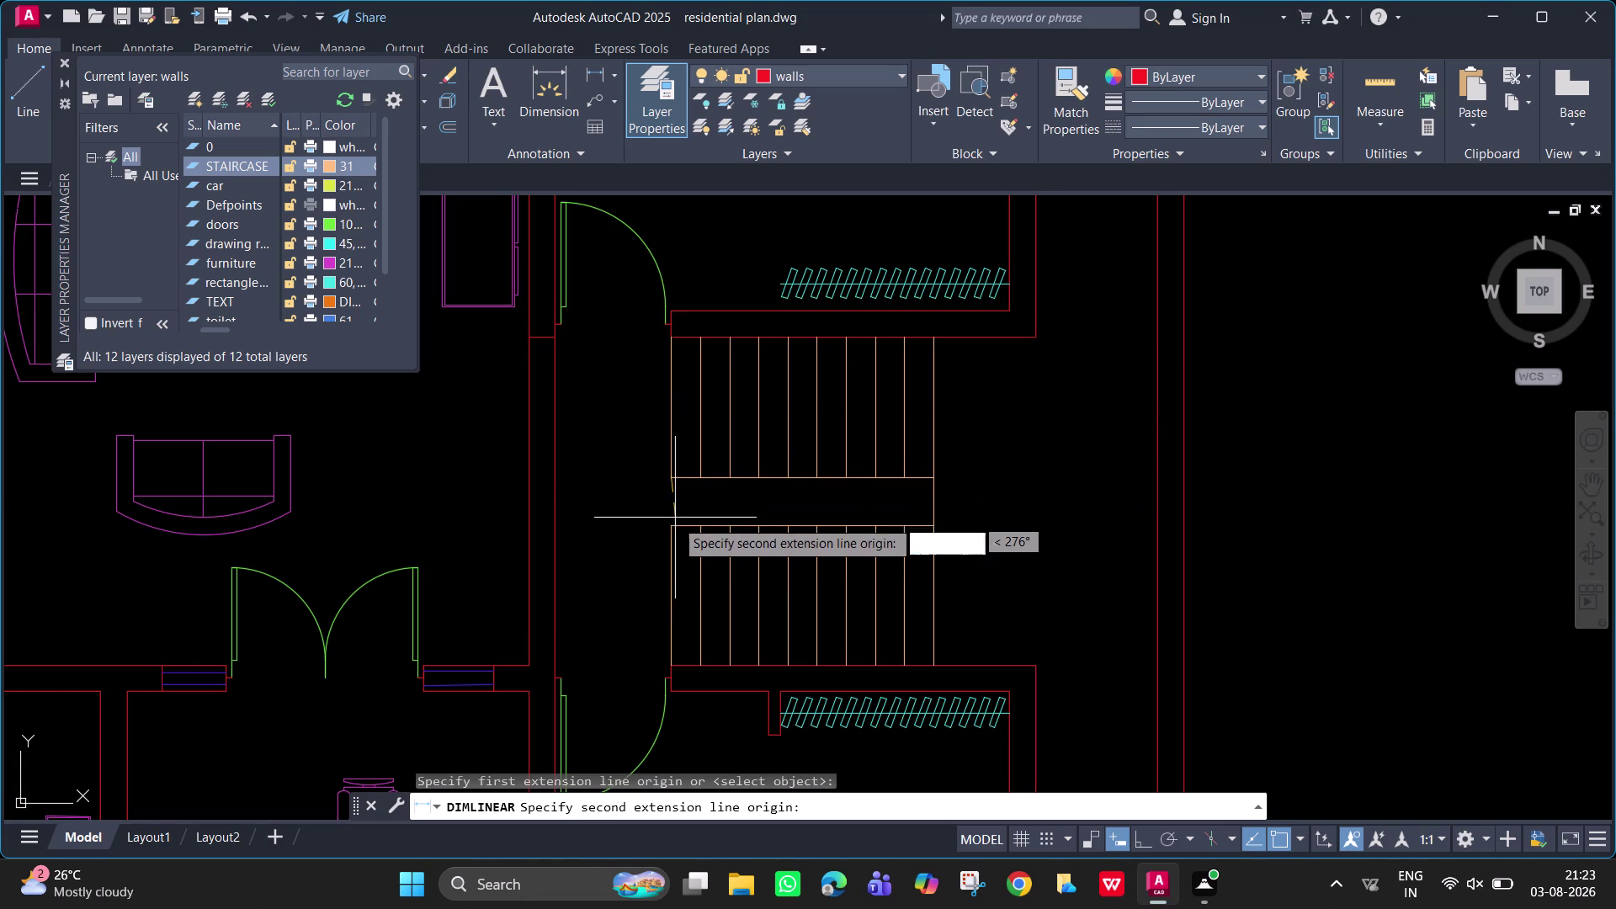
click(672, 526)
scroll(up, 3)
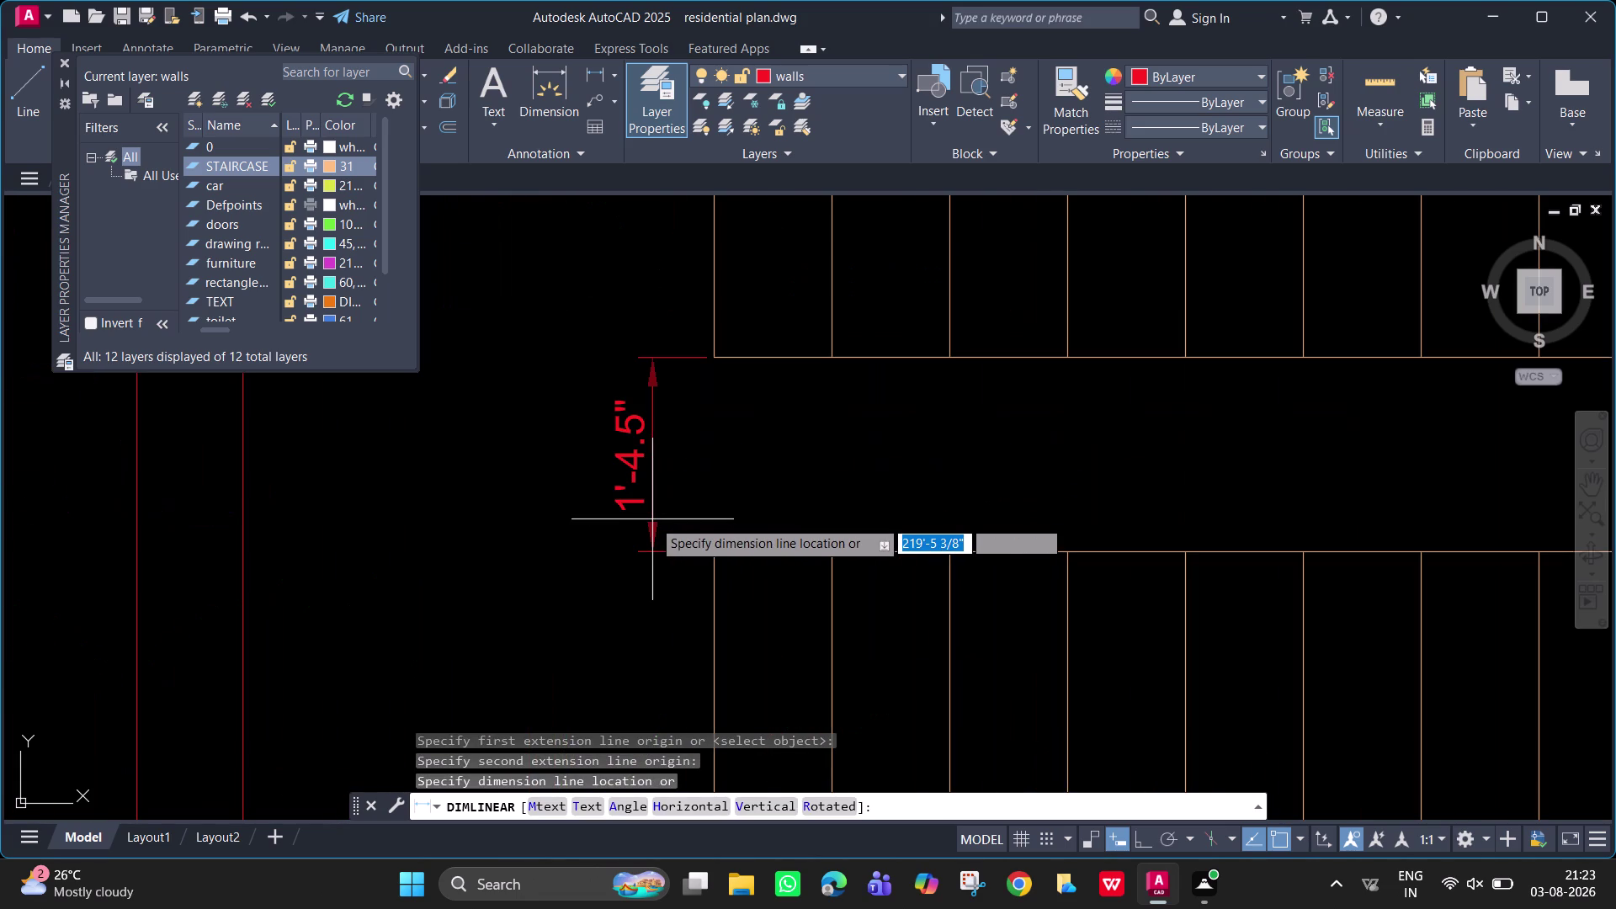
scroll(down, 3)
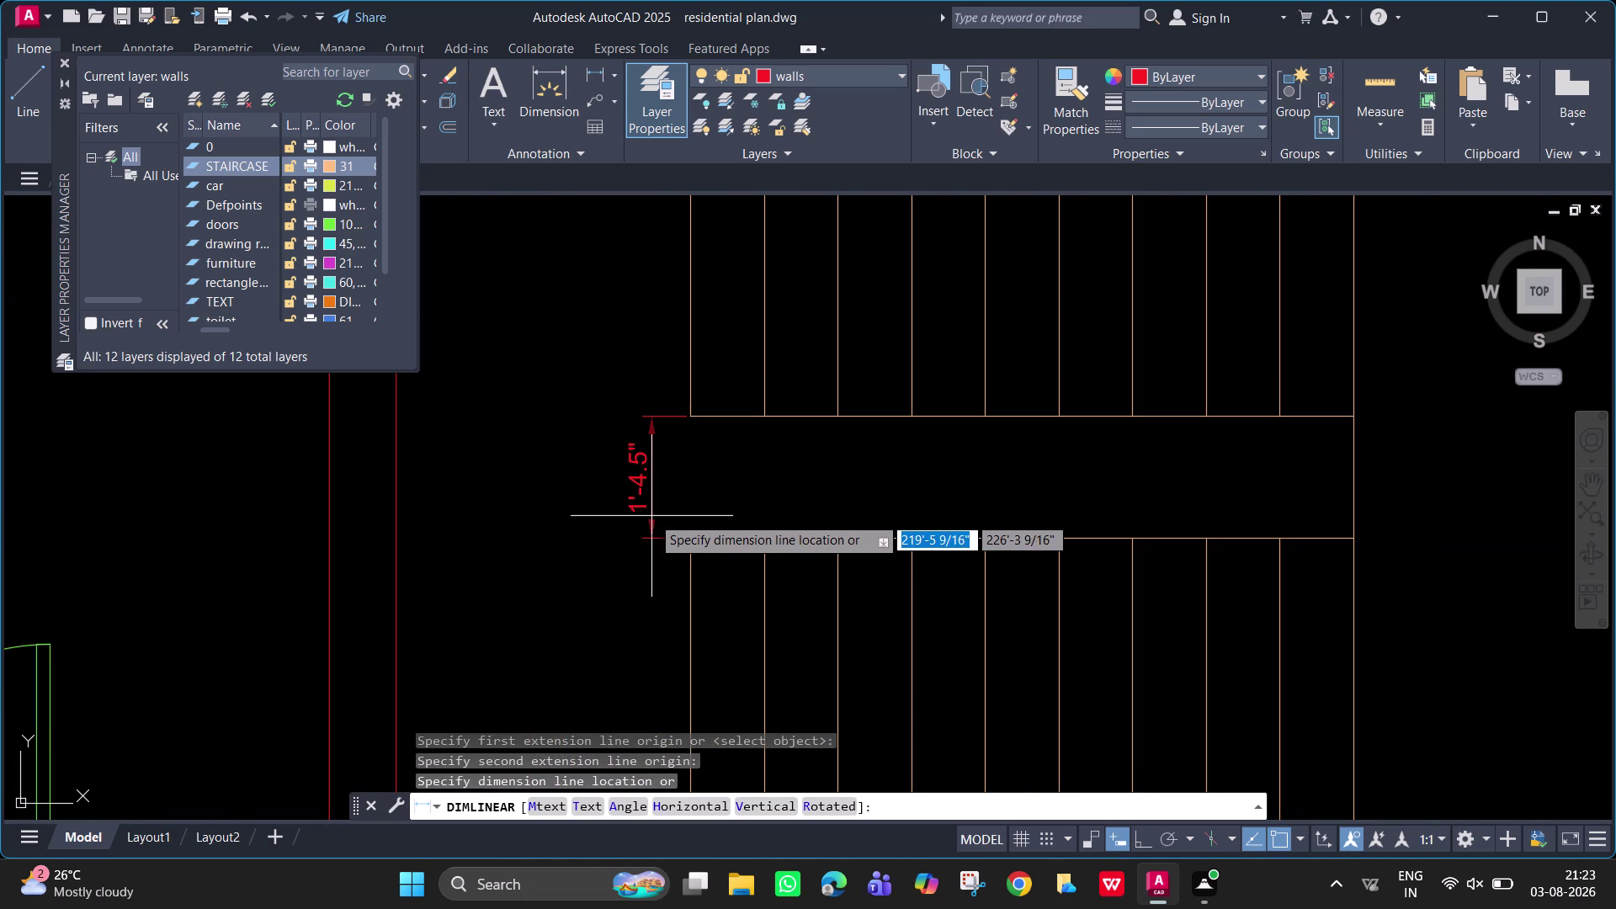
key(Escape)
middle_drag(765, 484, 642, 452)
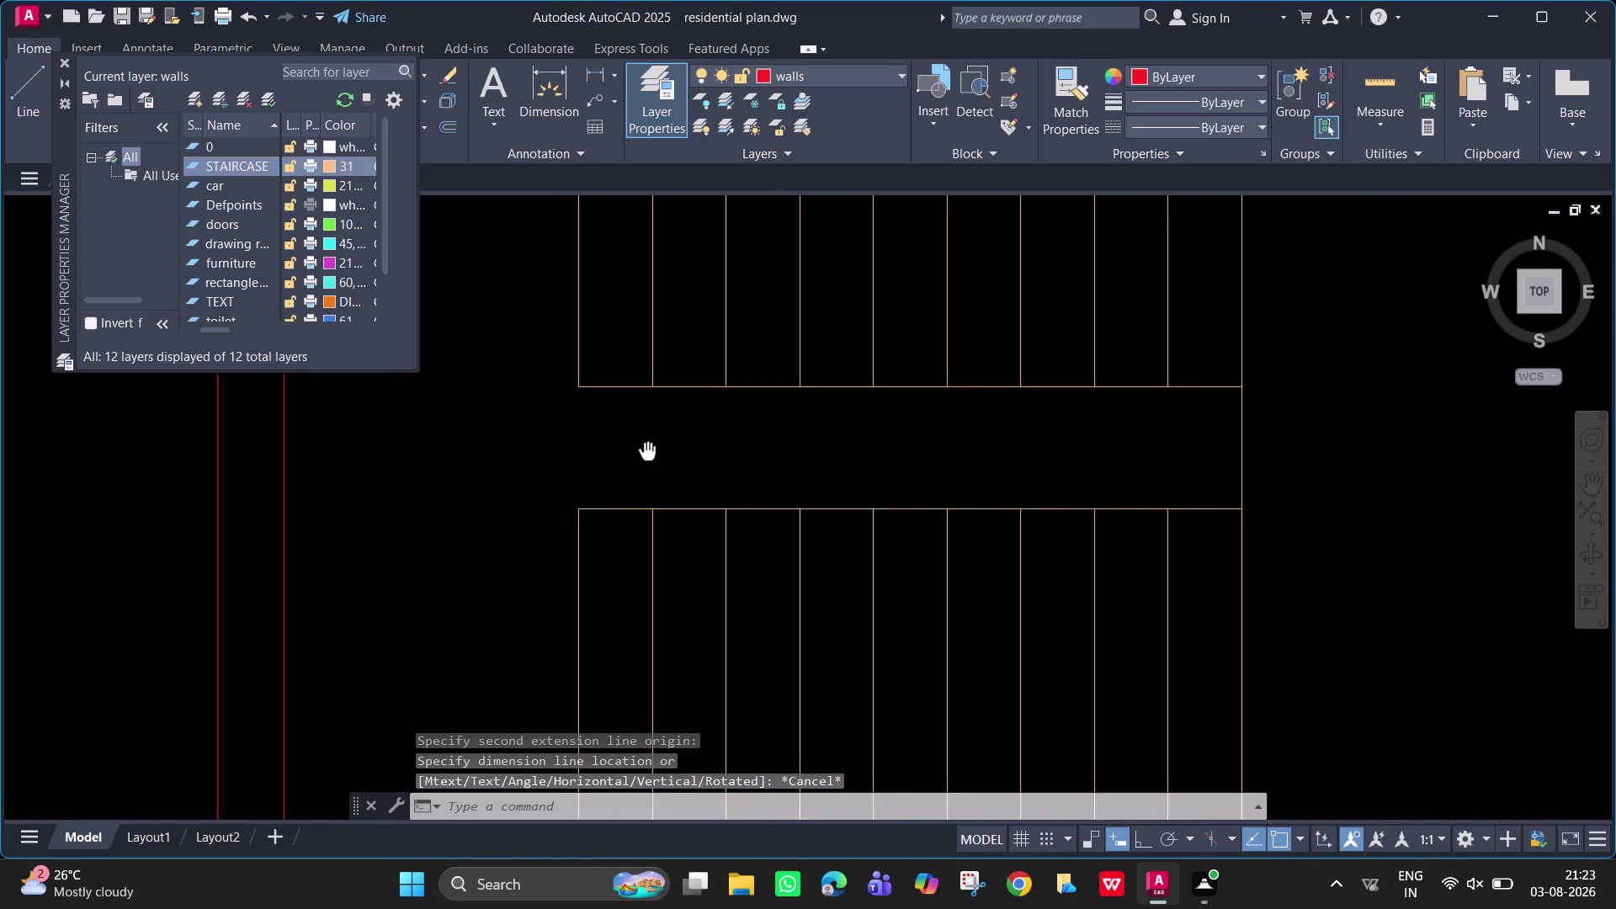
middle_drag(642, 452, 618, 442)
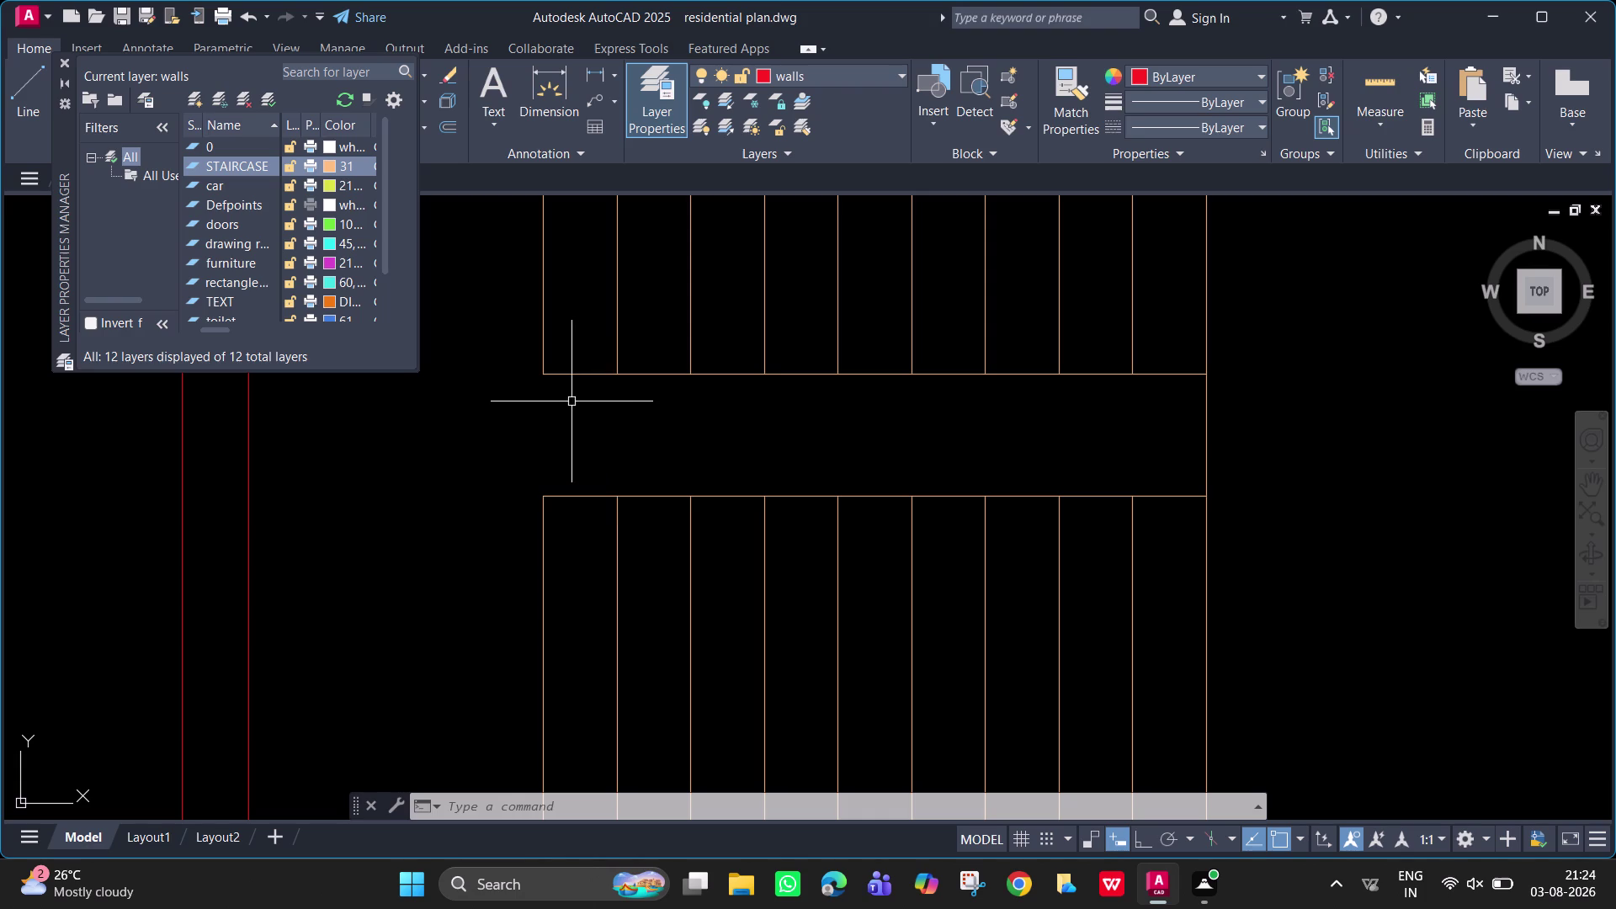
Draw a 2.25-inch line from the landing corner.
text(L)
key(space)
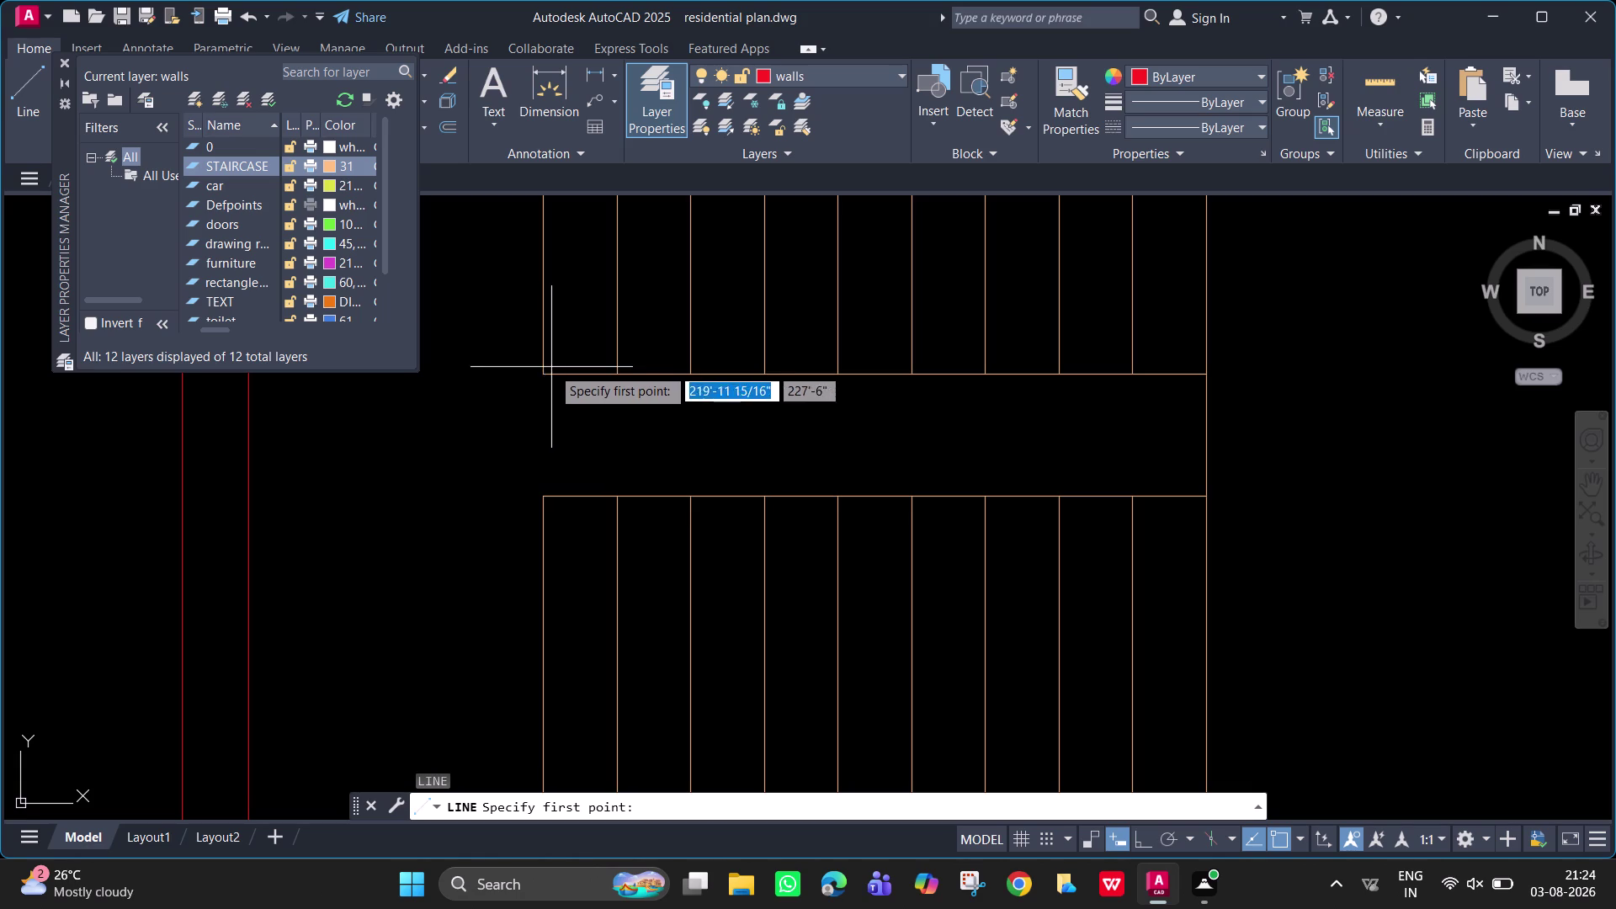
click(545, 372)
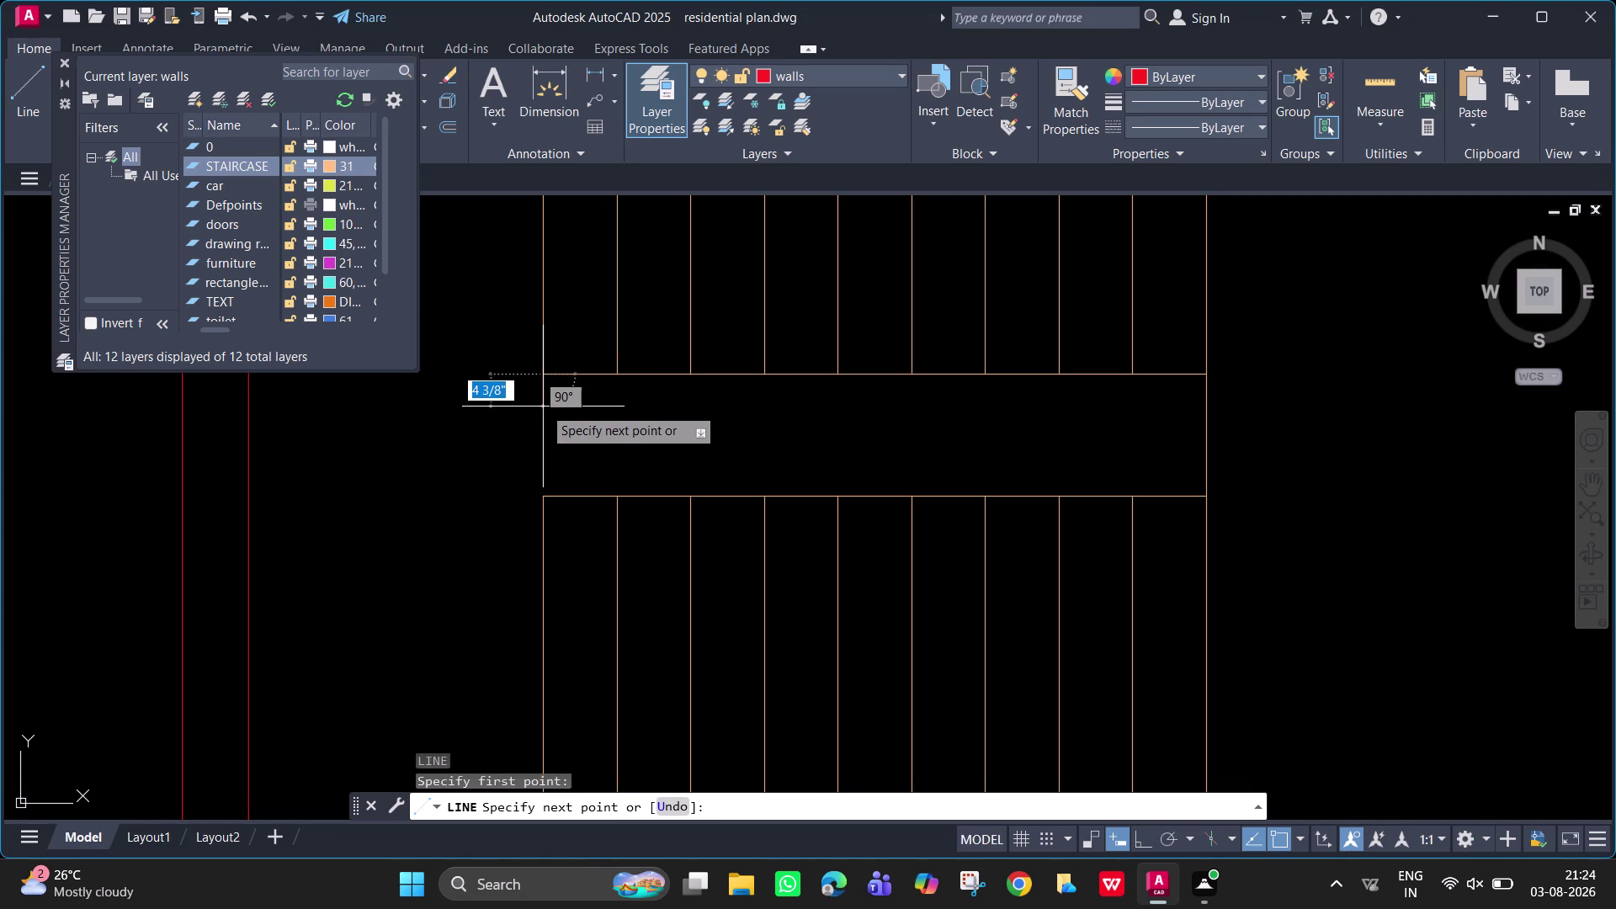
text(2.2)
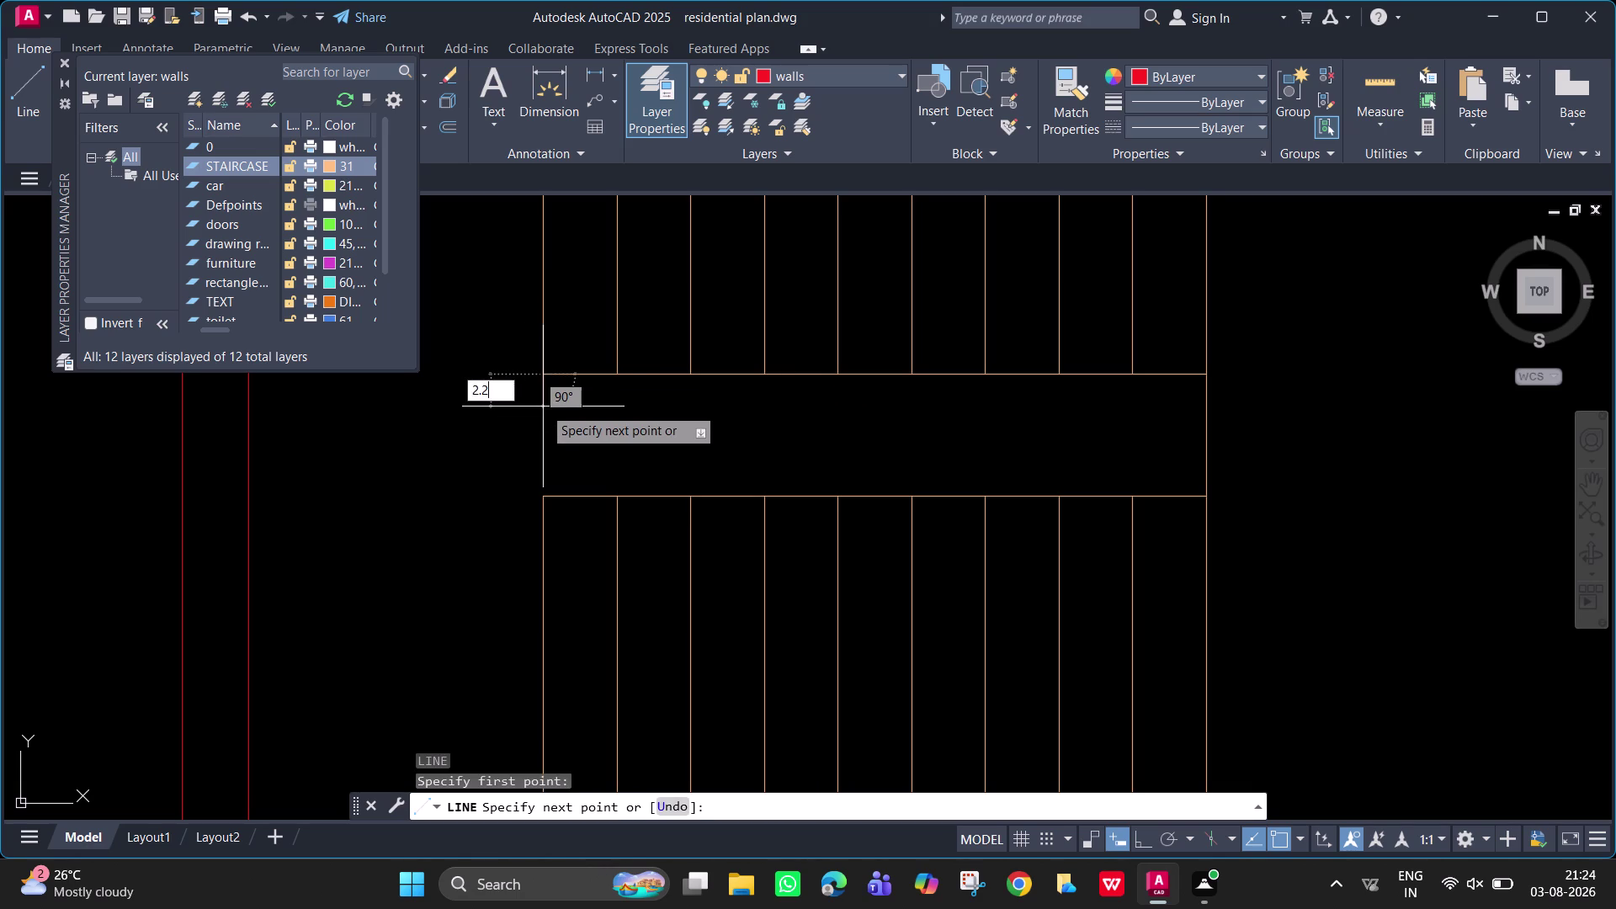
key(5)
key(shift+quotedbl)
key(Return)
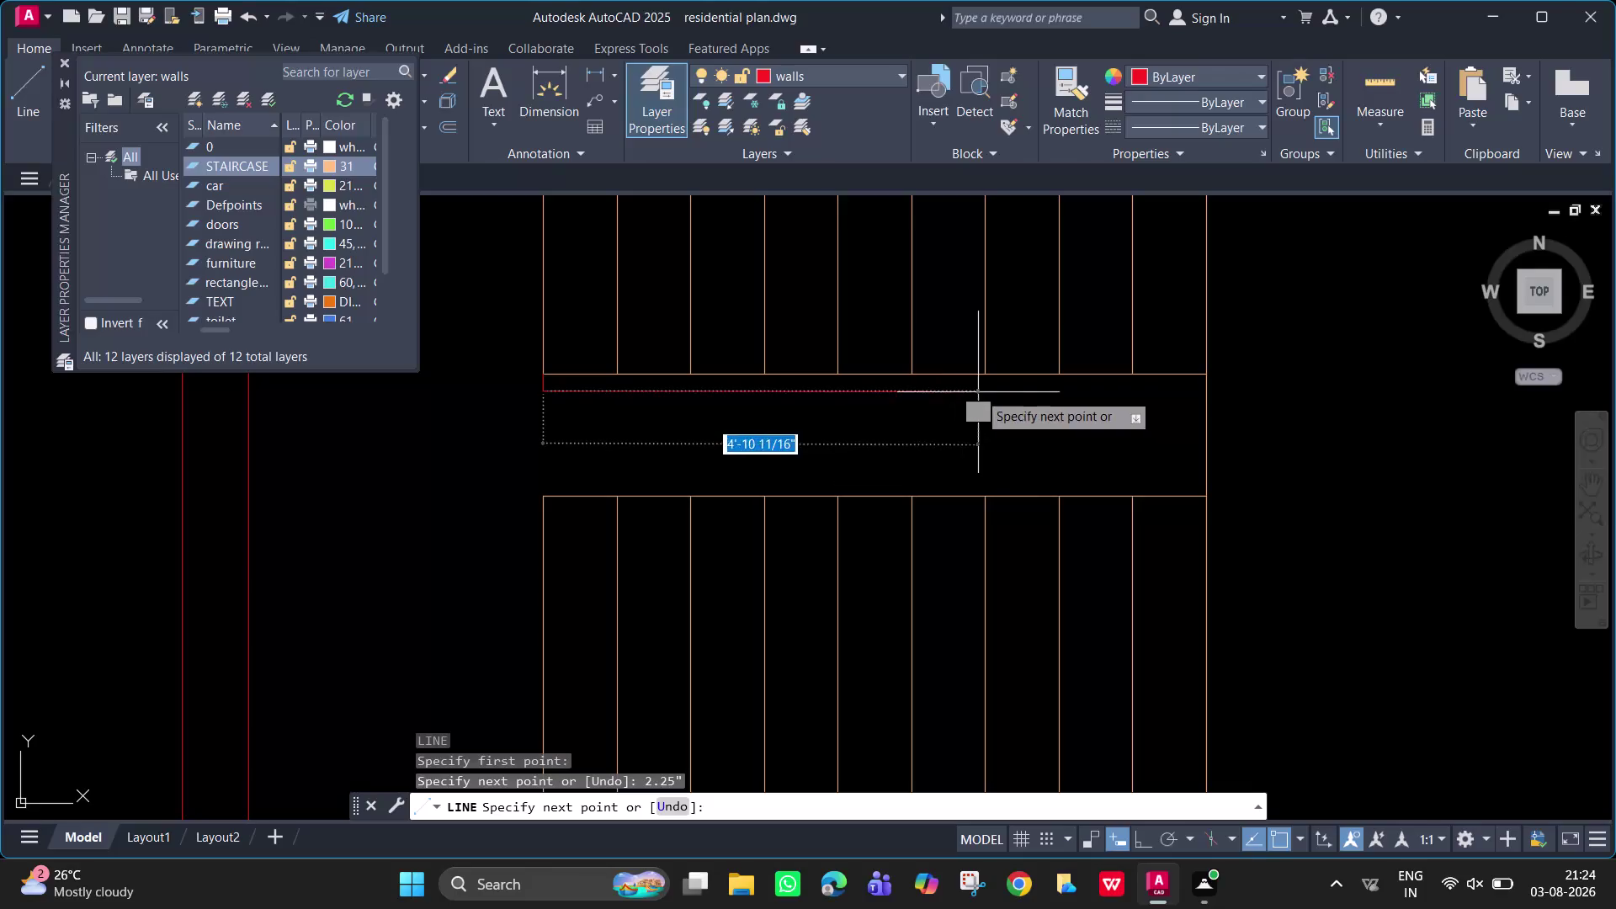
key(Escape)
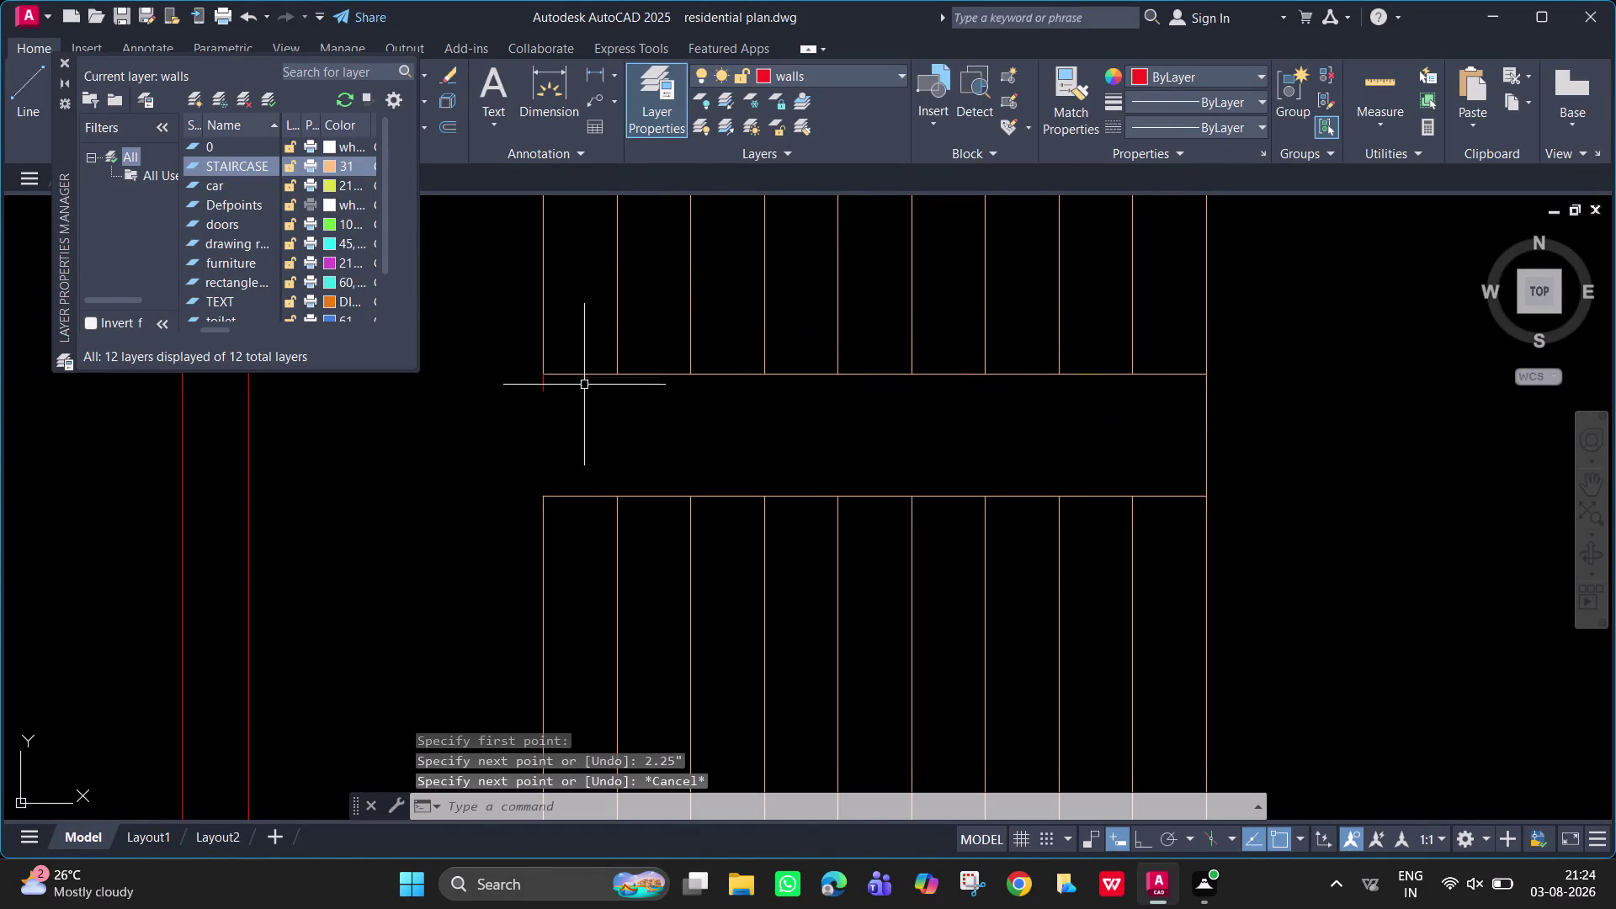
Delete the stray 2.25-inch line and pan to the landing's left end.
click(544, 386)
key(Delete)
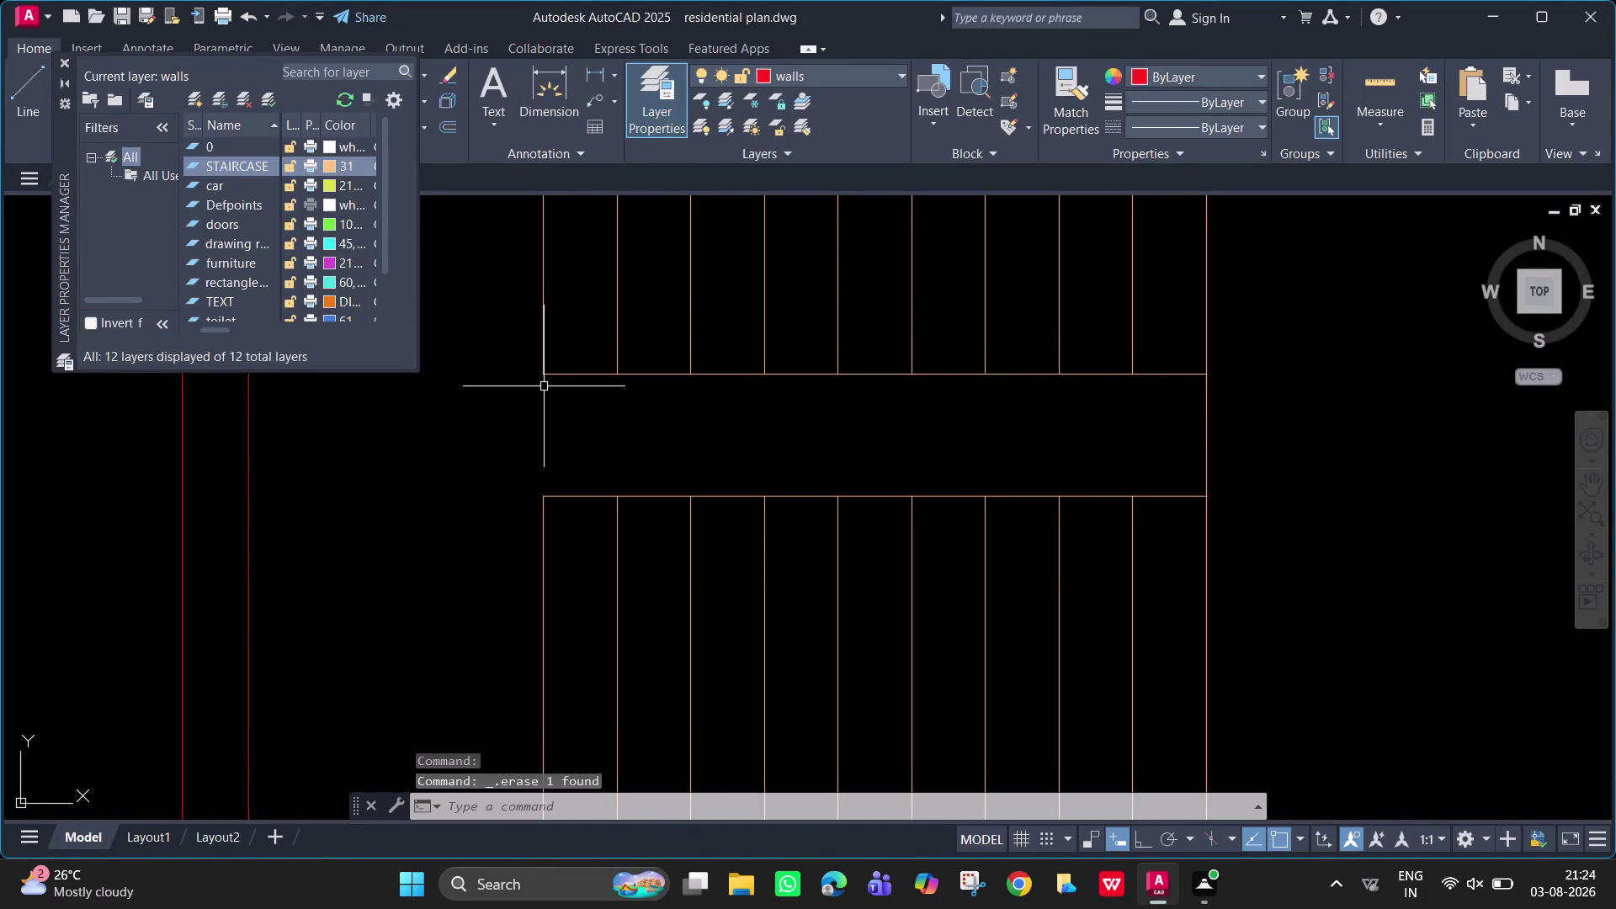
scroll(up, 3)
middle_drag(544, 386, 538, 401)
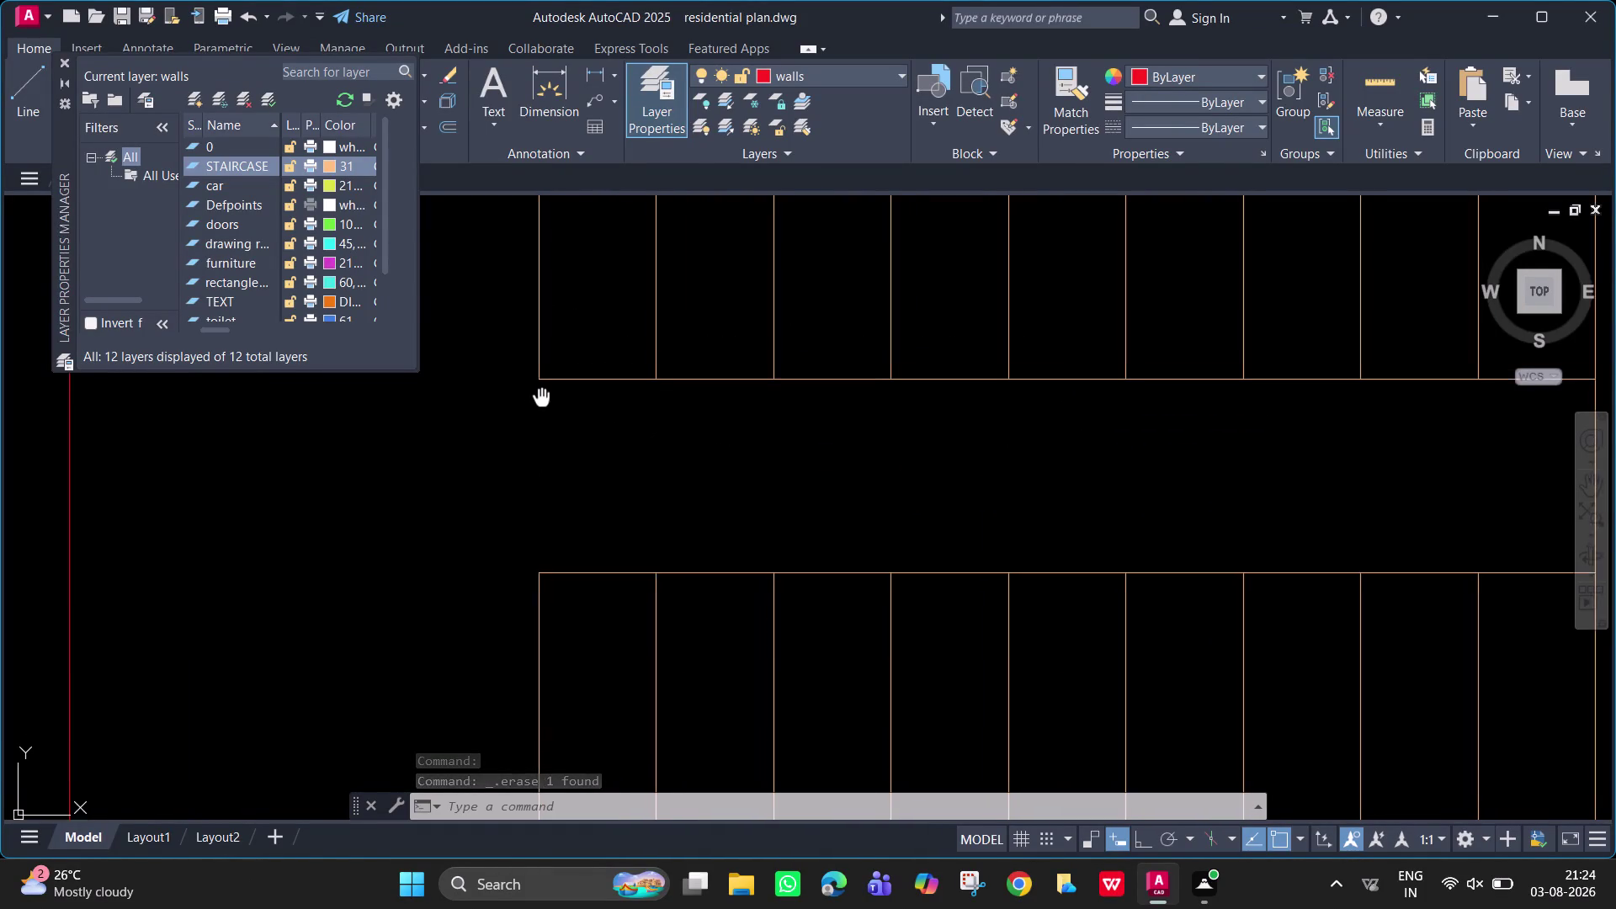
middle_drag(539, 401, 537, 404)
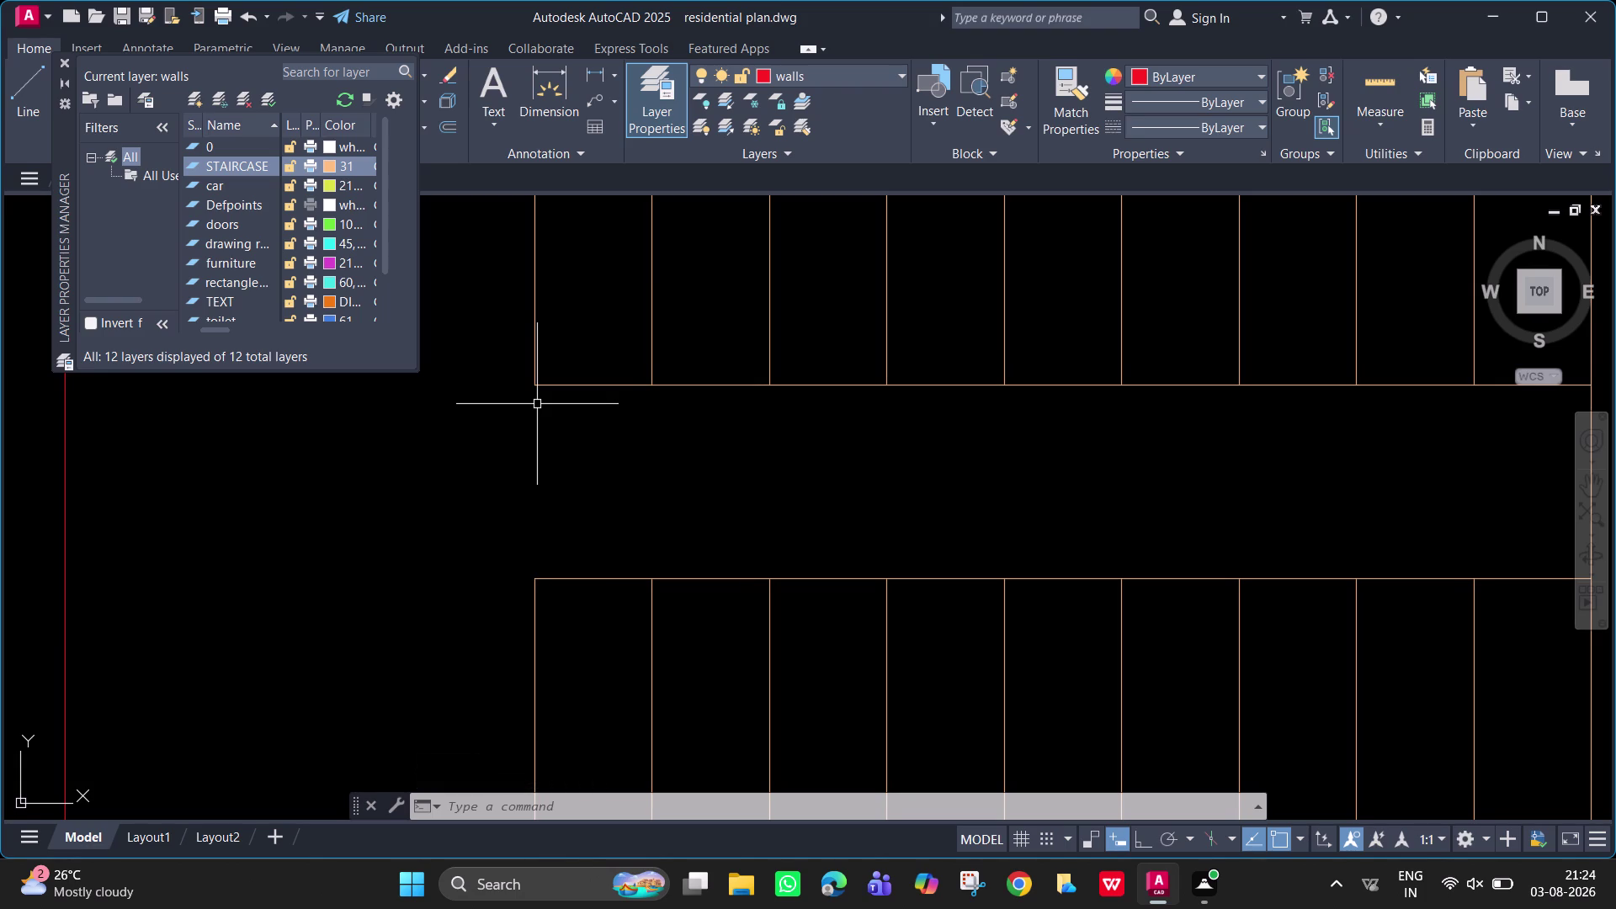
text(L)
key(space)
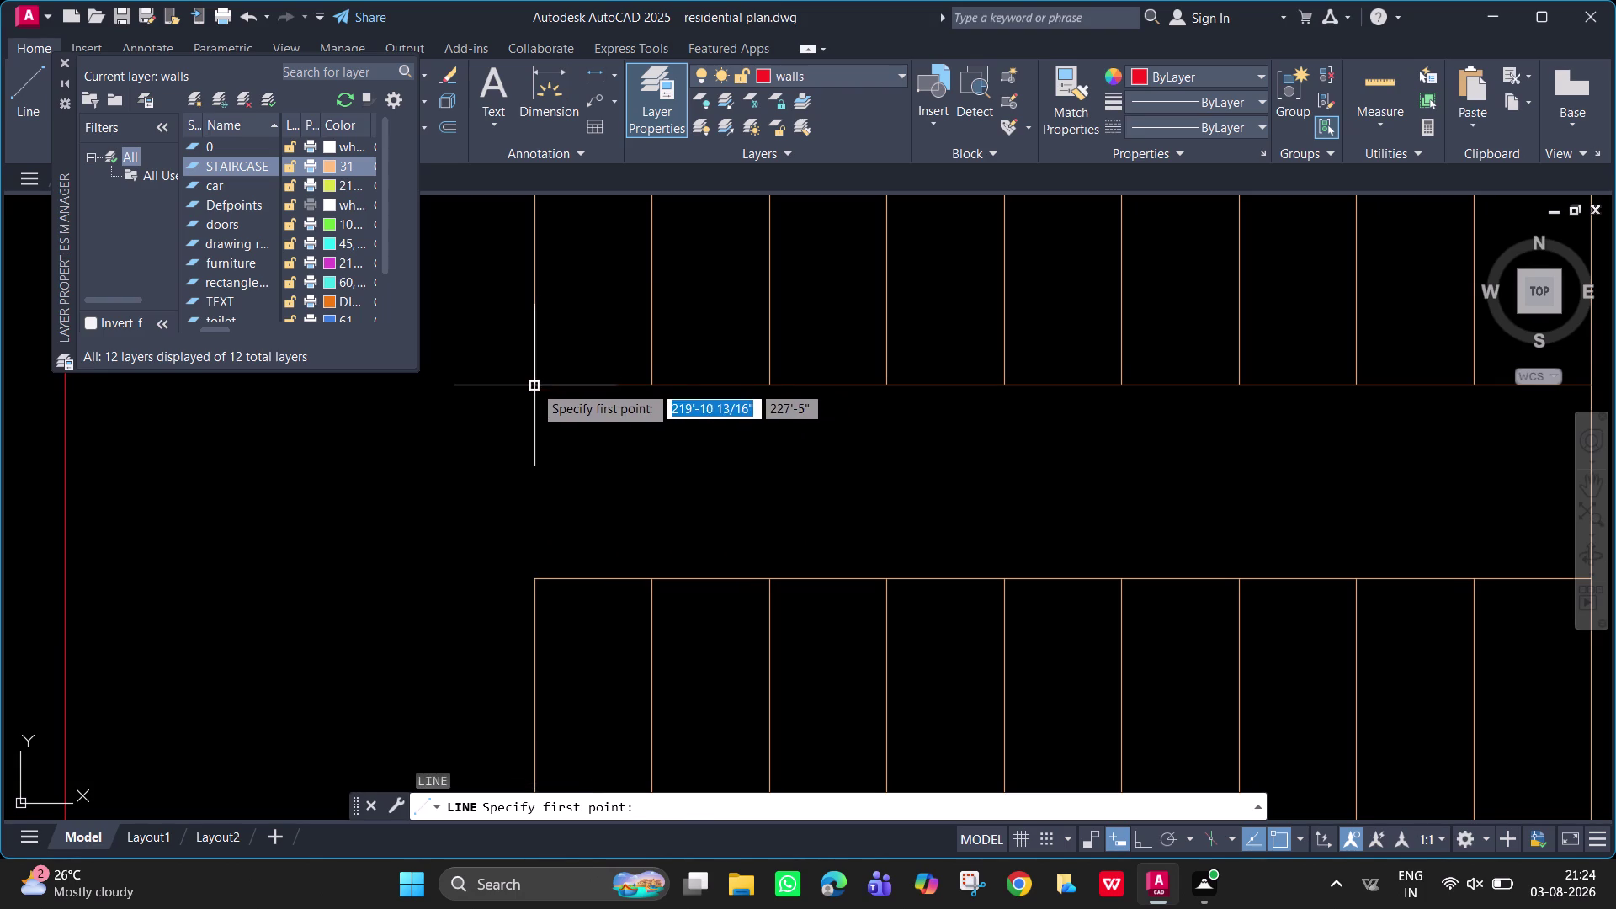
click(533, 385)
key(6)
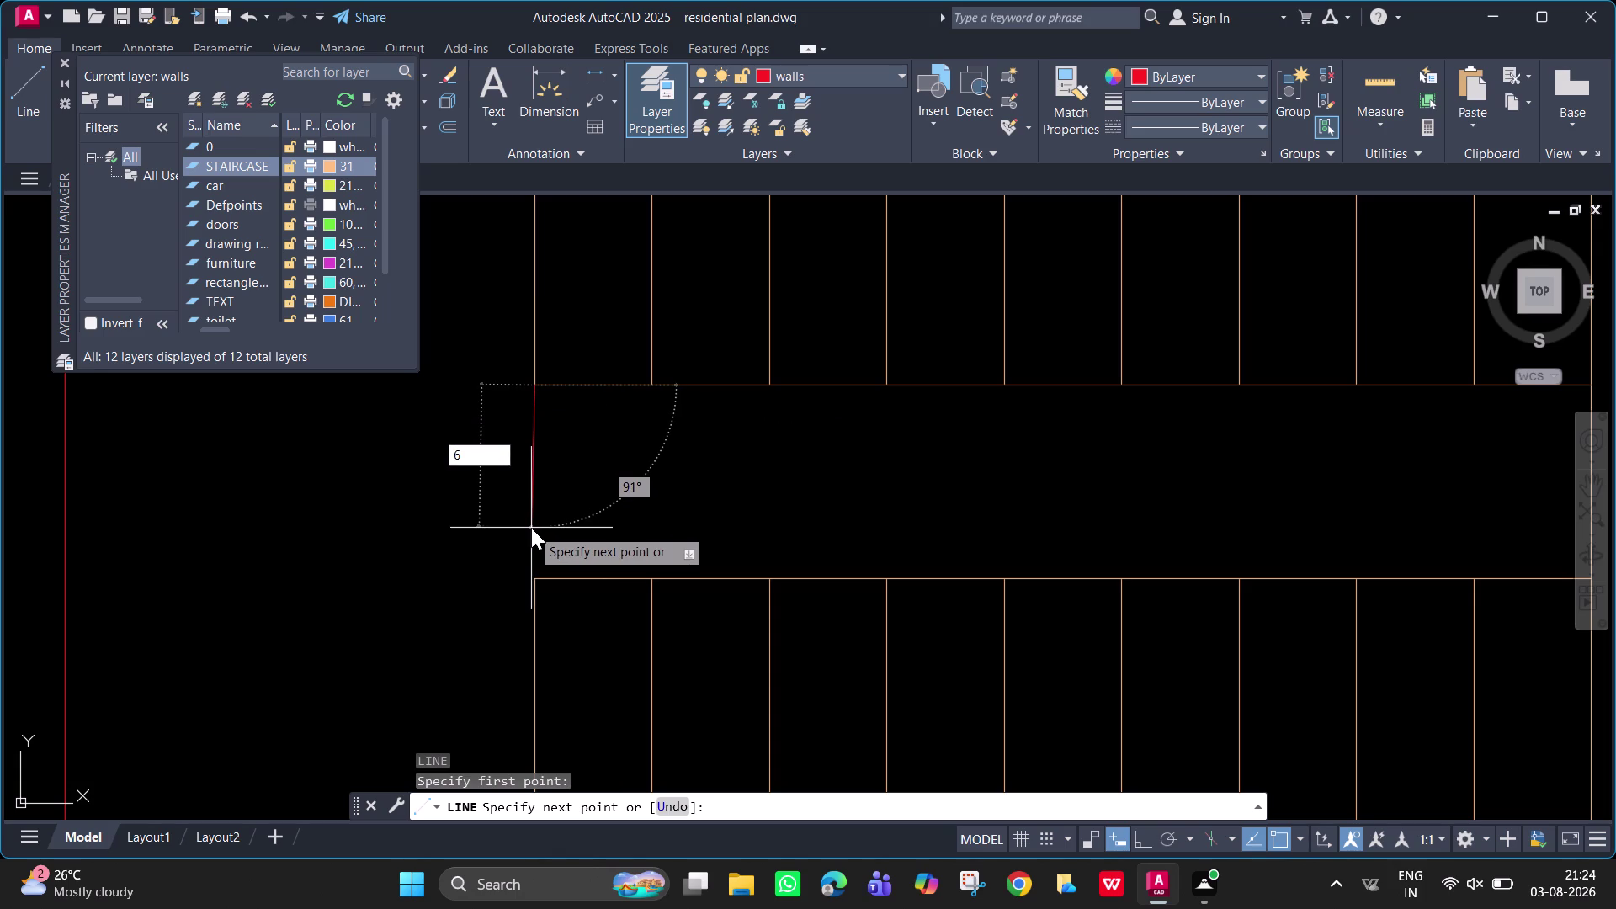
key(shift+quotedbl)
key(Return)
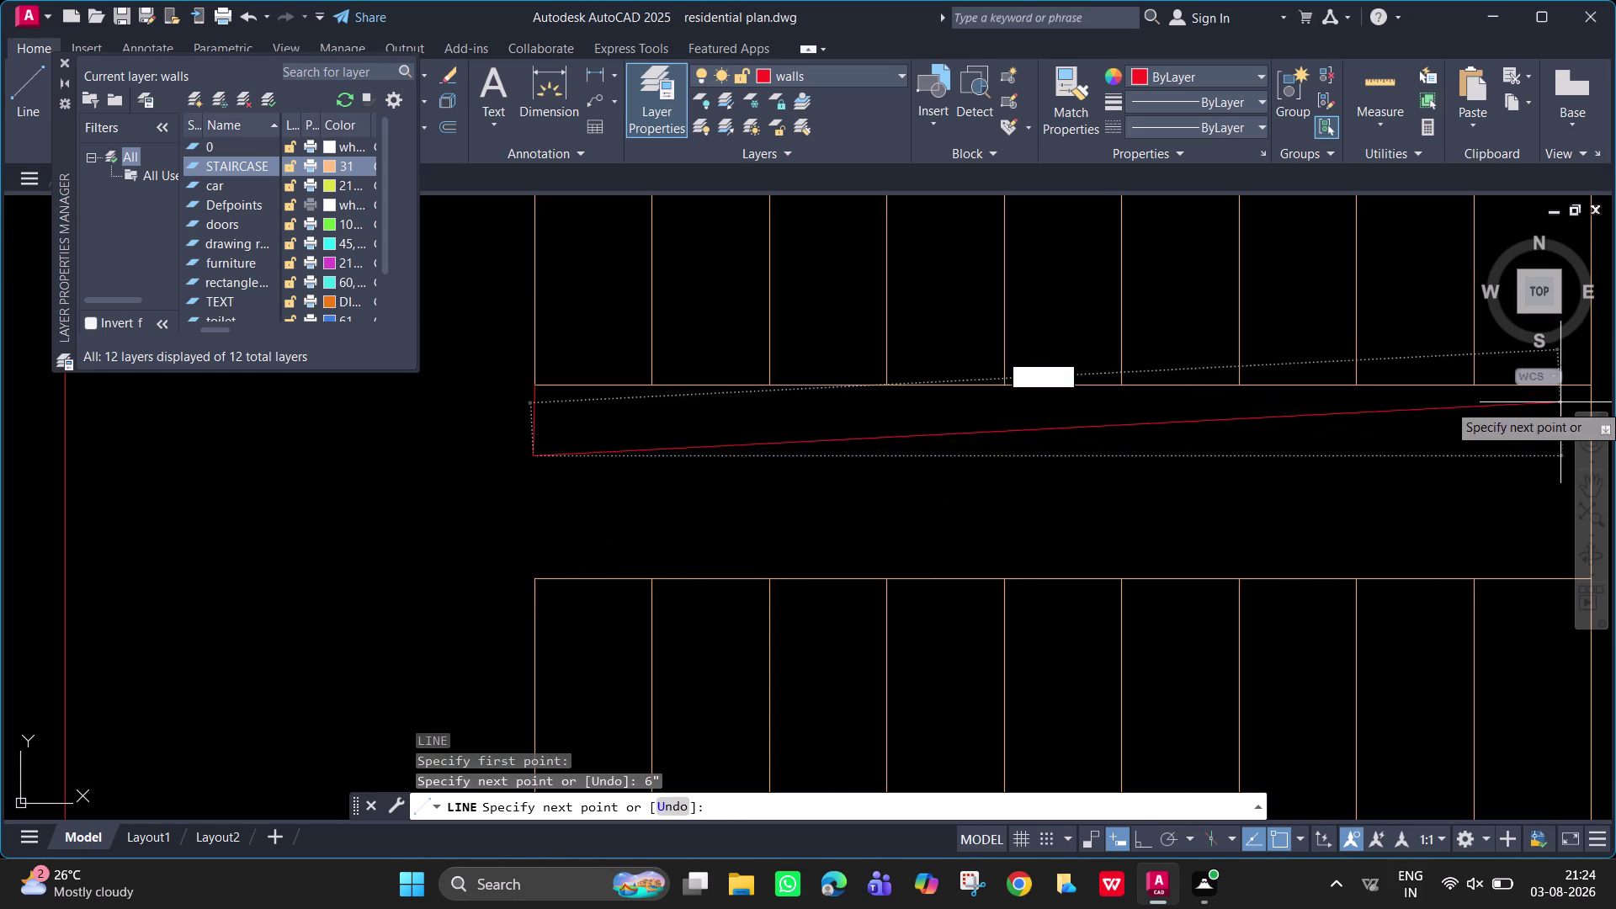
key(F8)
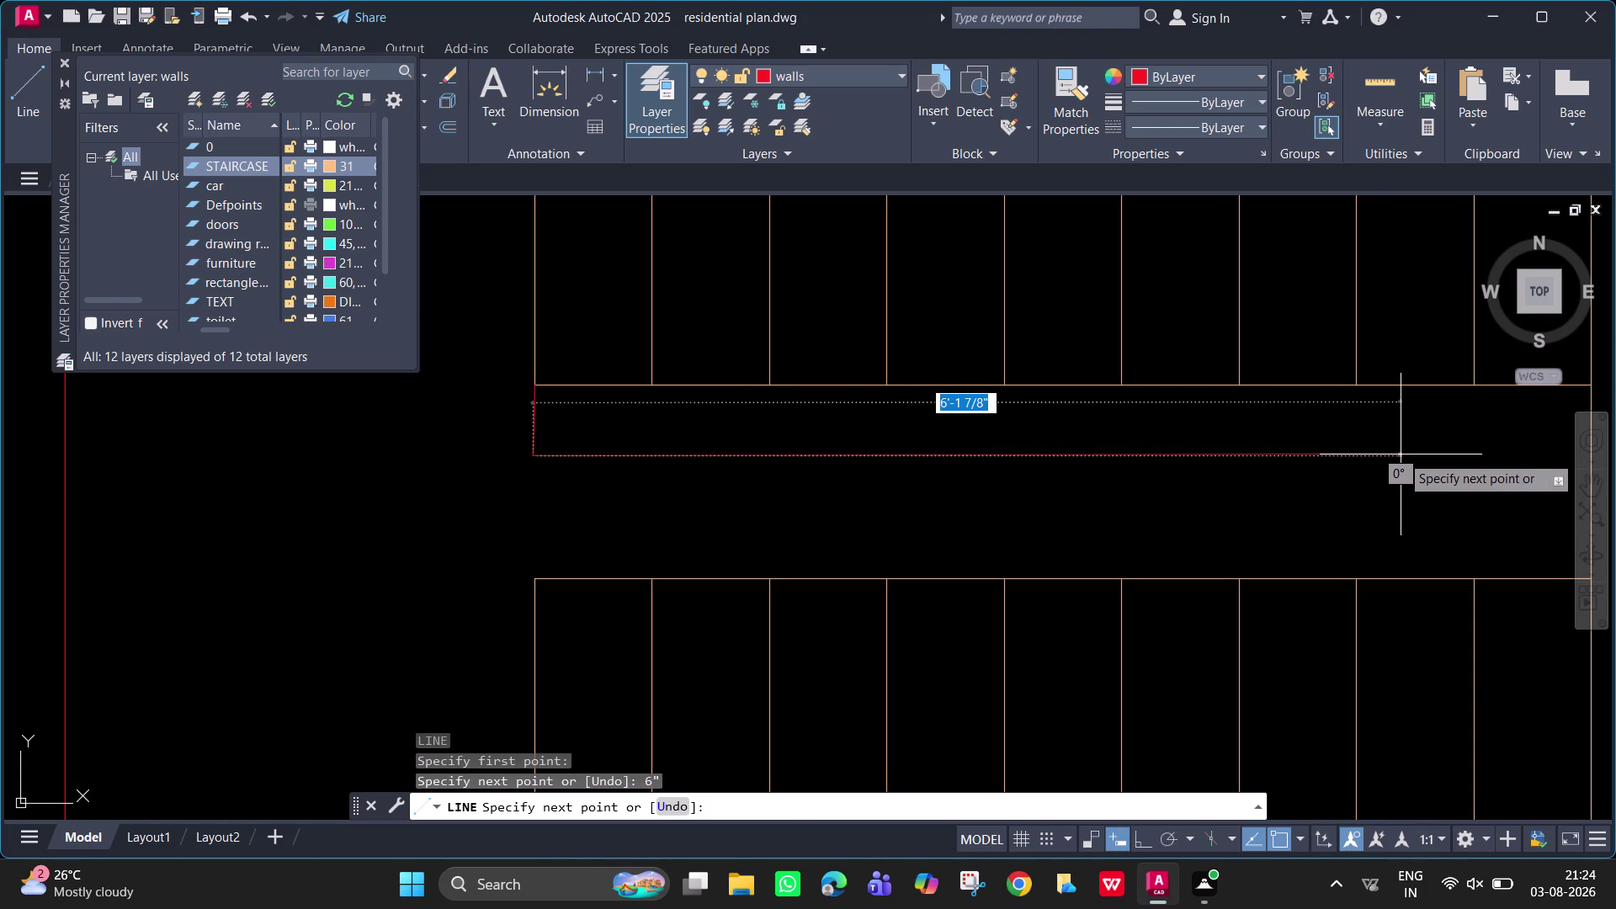
scroll(down, 3)
middle_drag(1401, 455, 1213, 458)
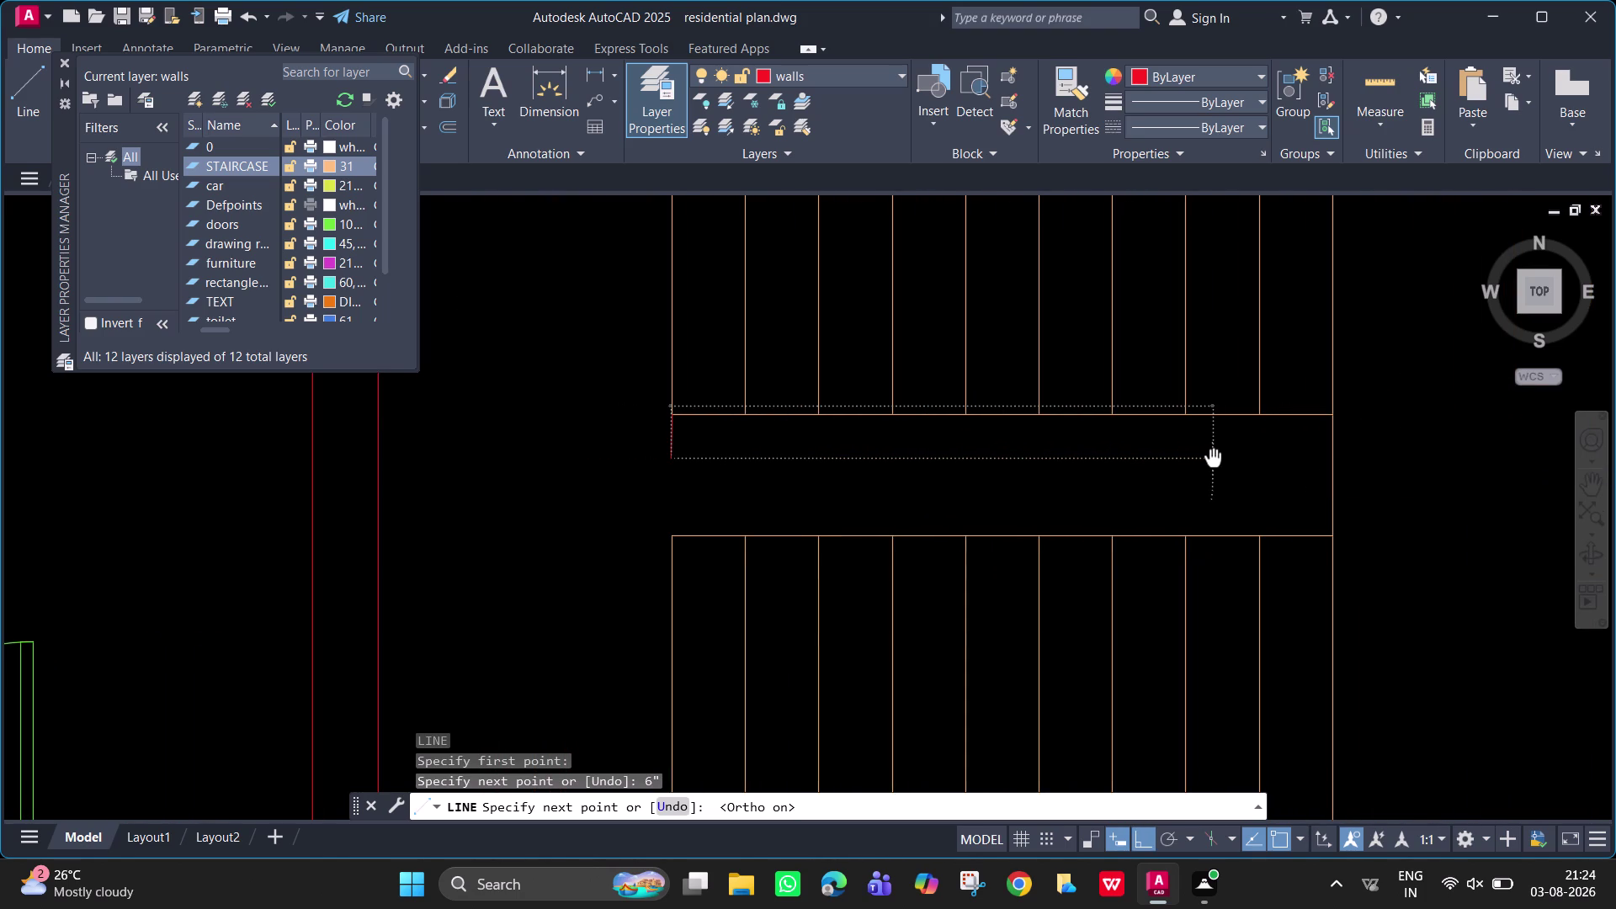
click(1311, 455)
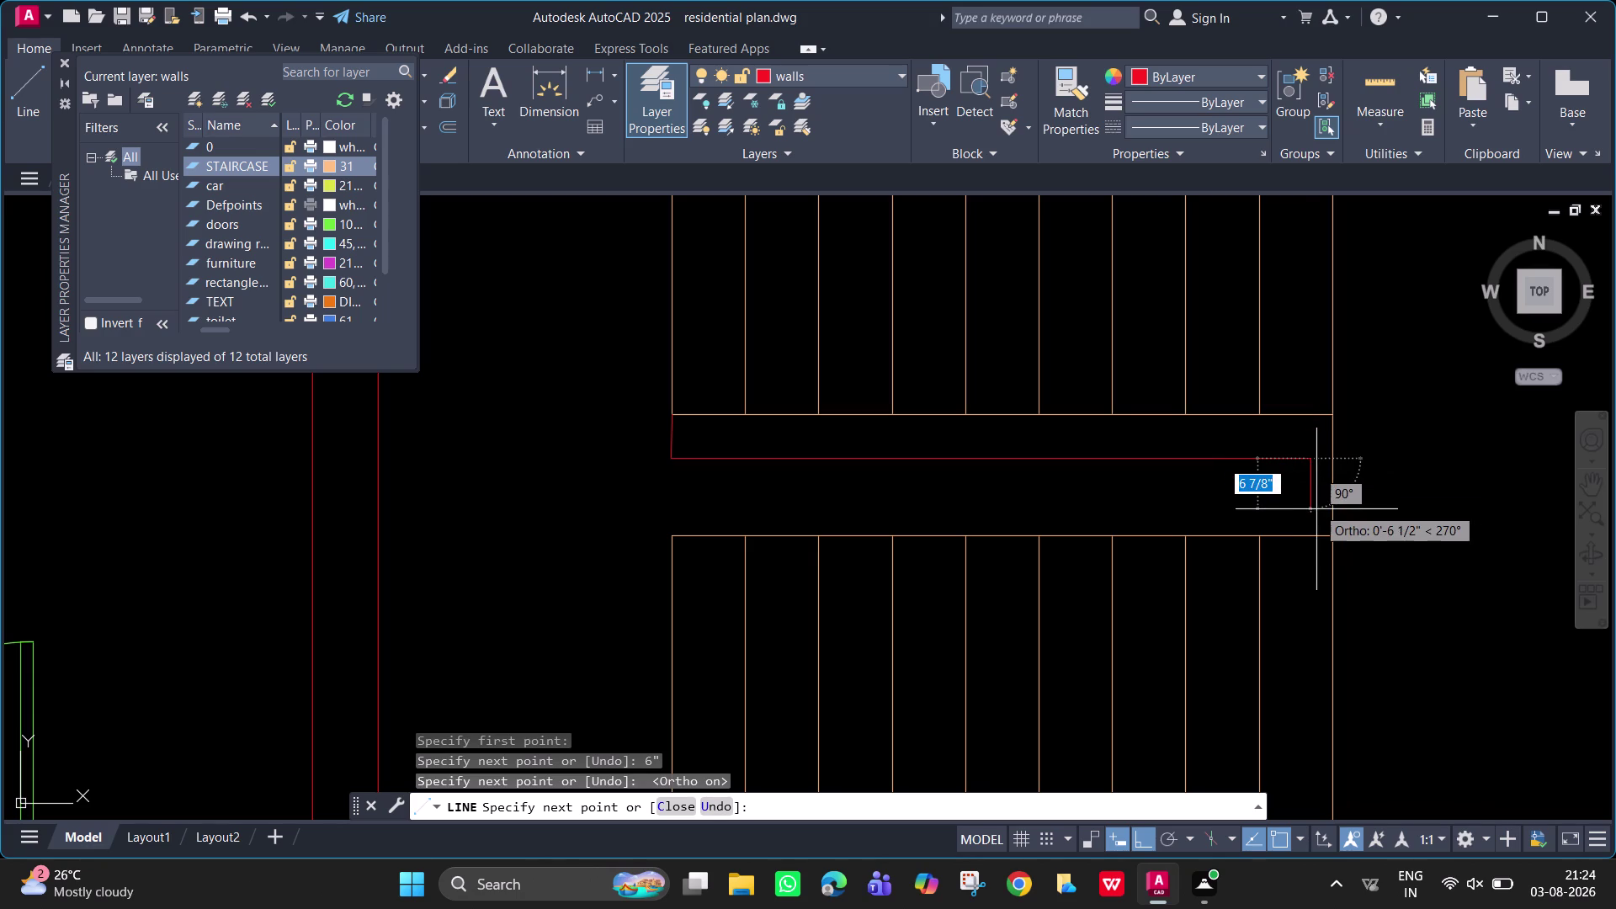
key(Escape)
key(space)
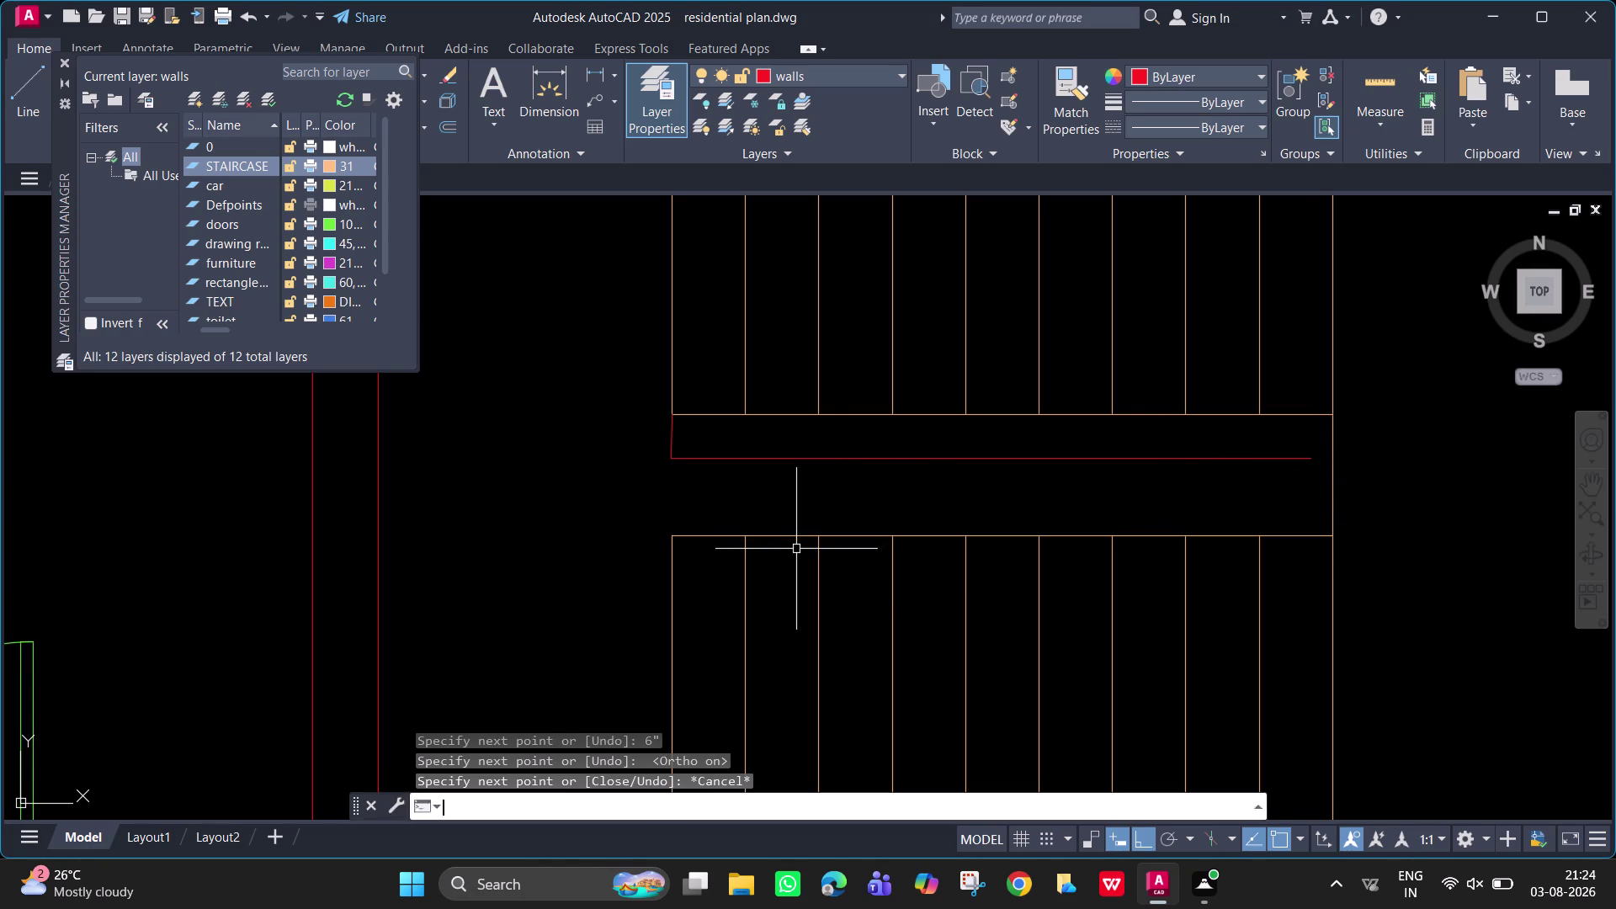
click(675, 536)
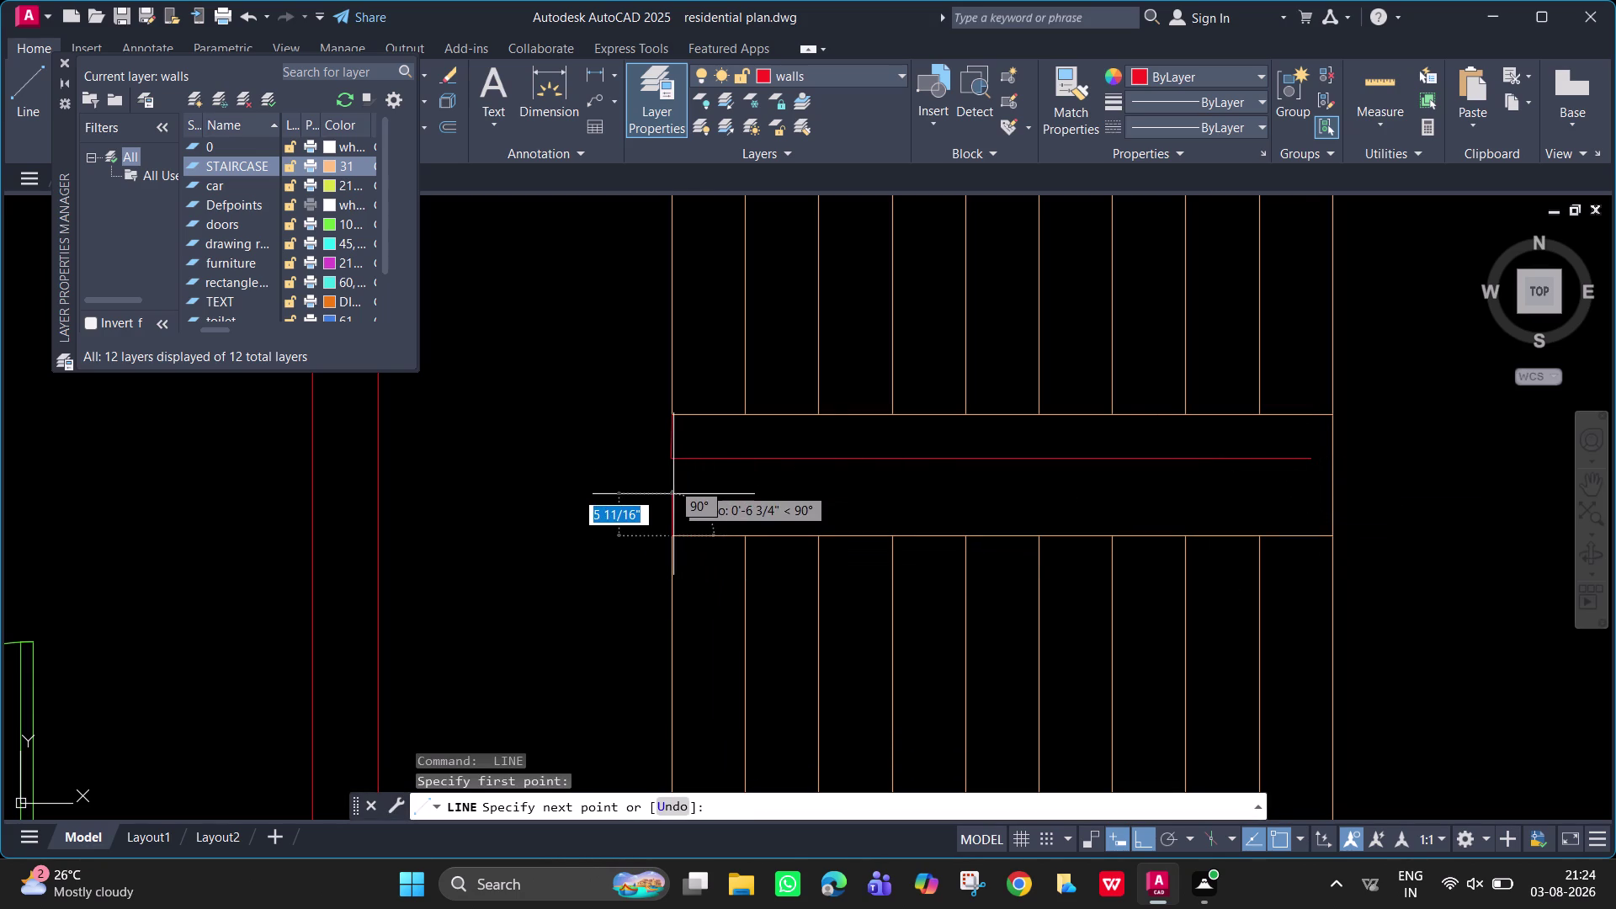
text(6")
key(Return)
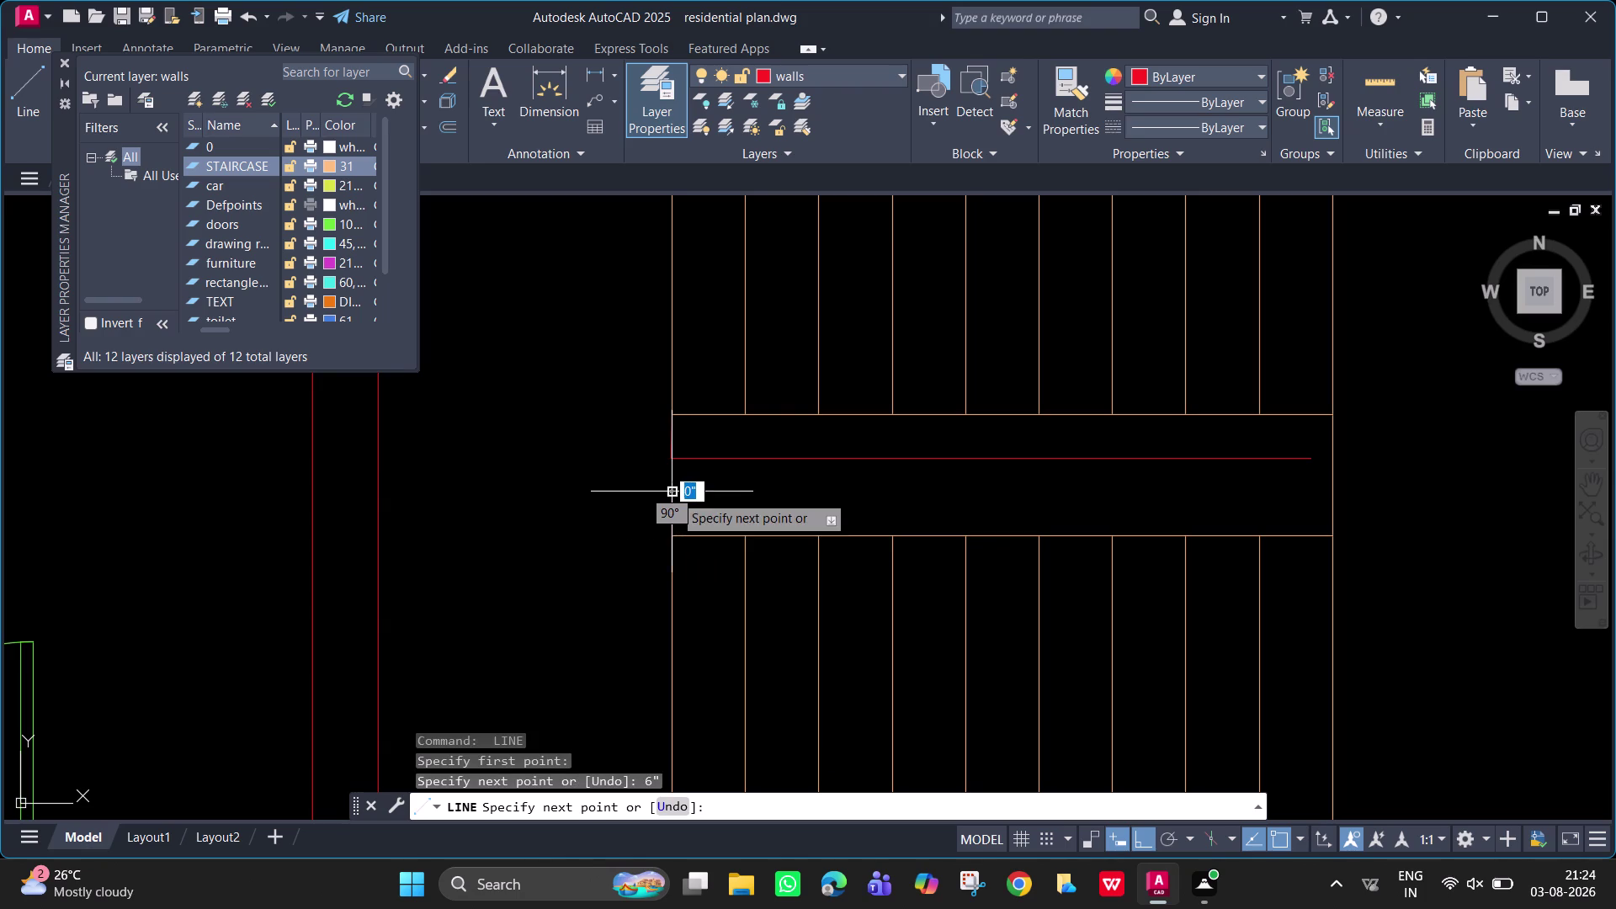
key(6)
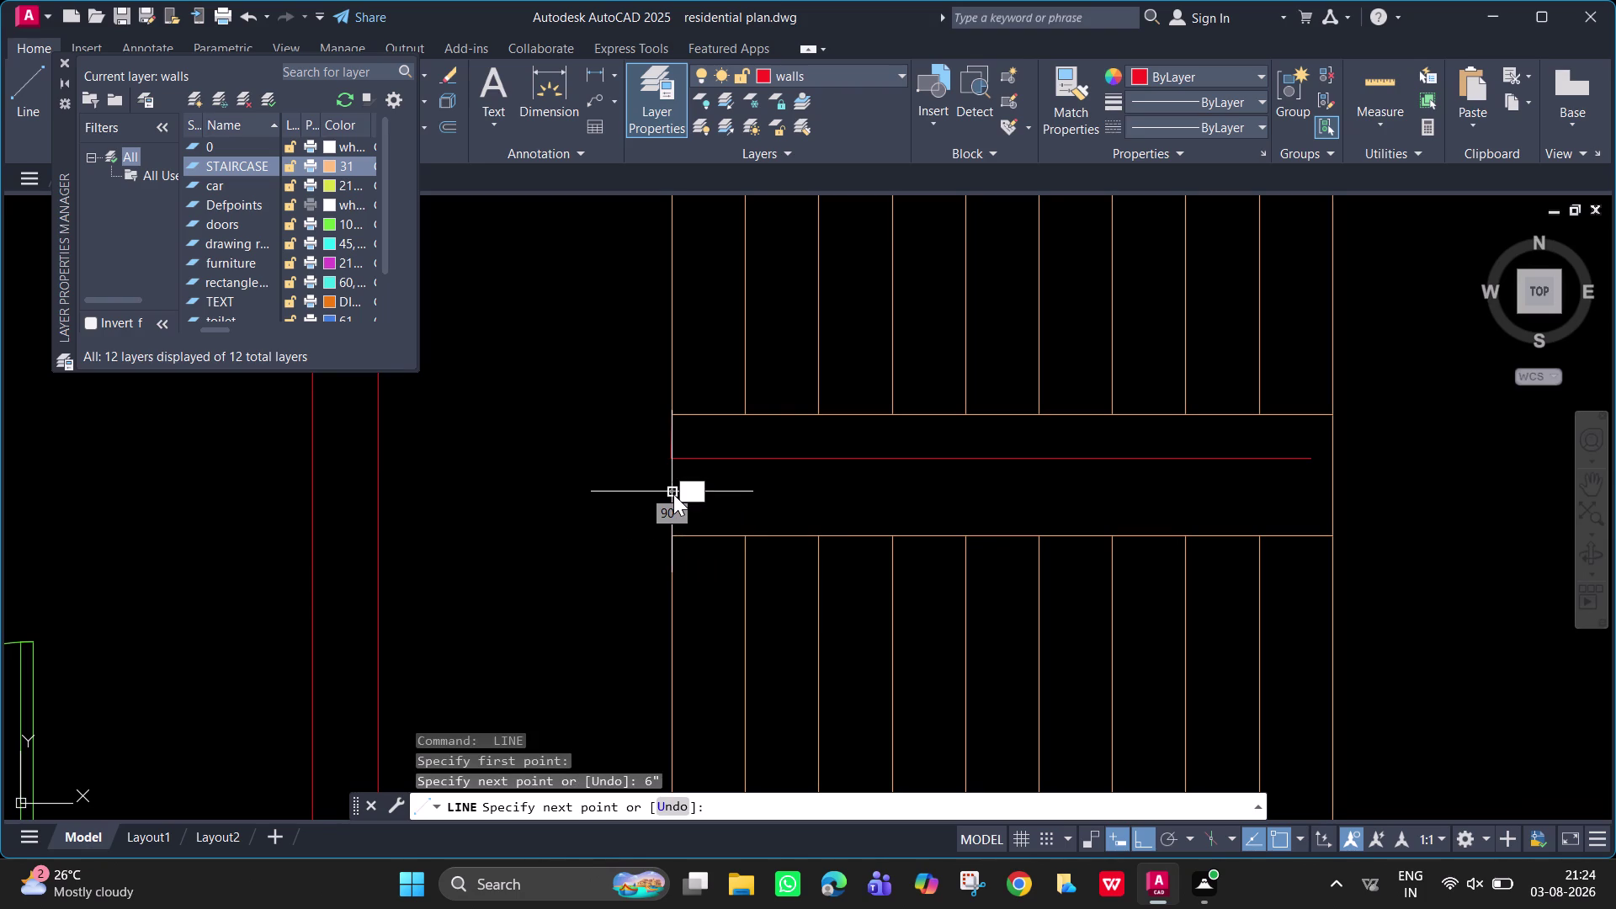
key(shift+quotedbl)
key(Return)
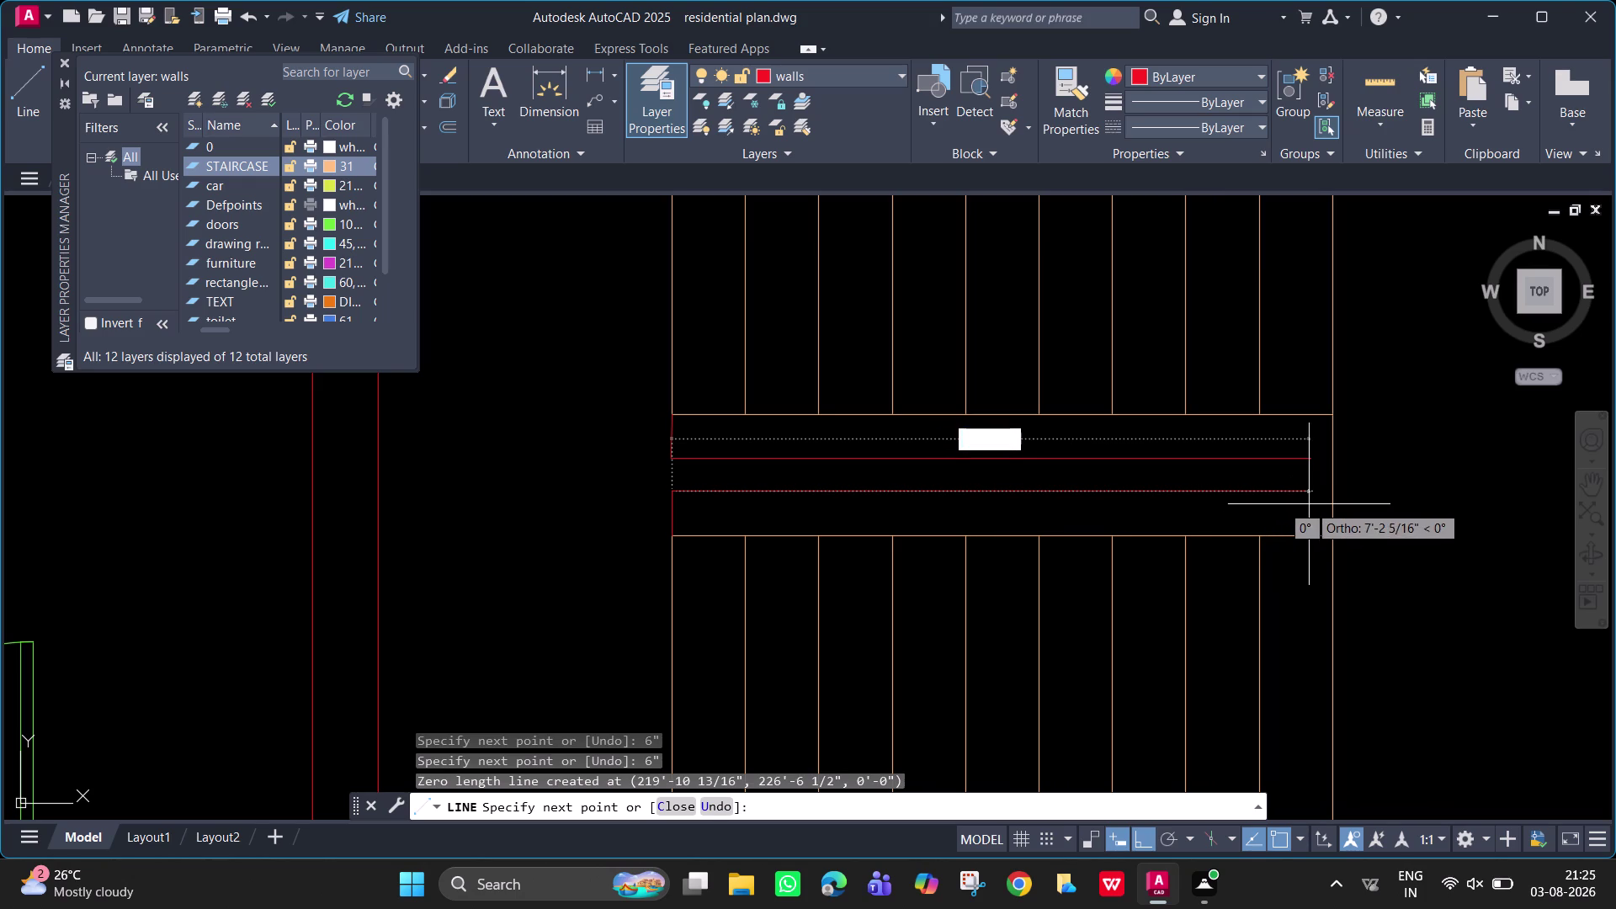
key(Escape)
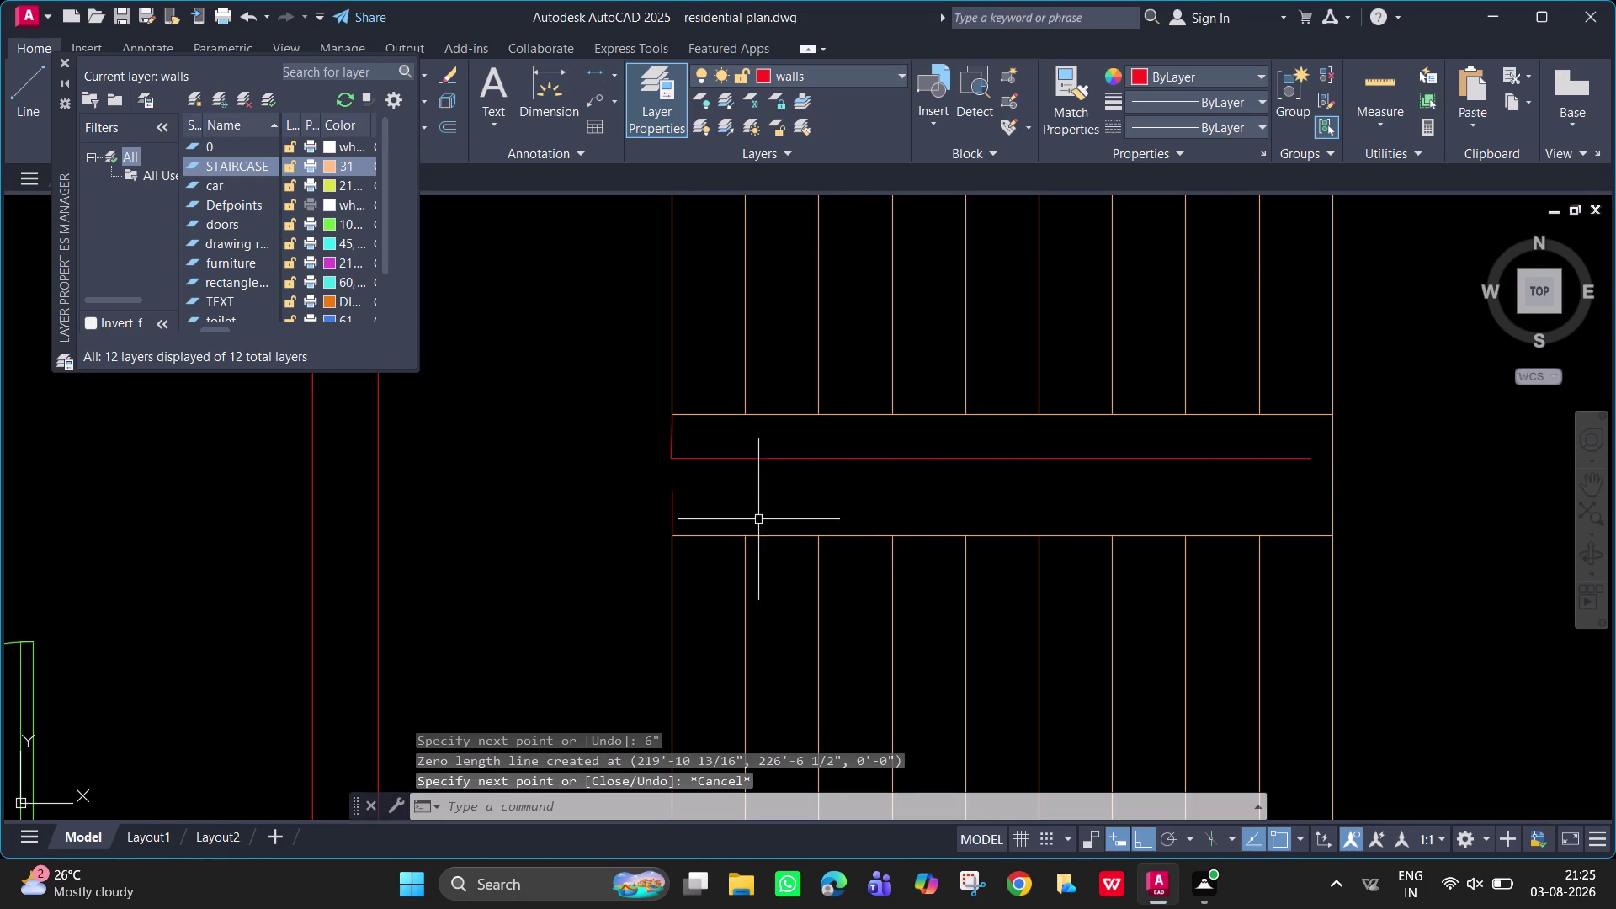
scroll(up, 3)
middle_click(653, 505)
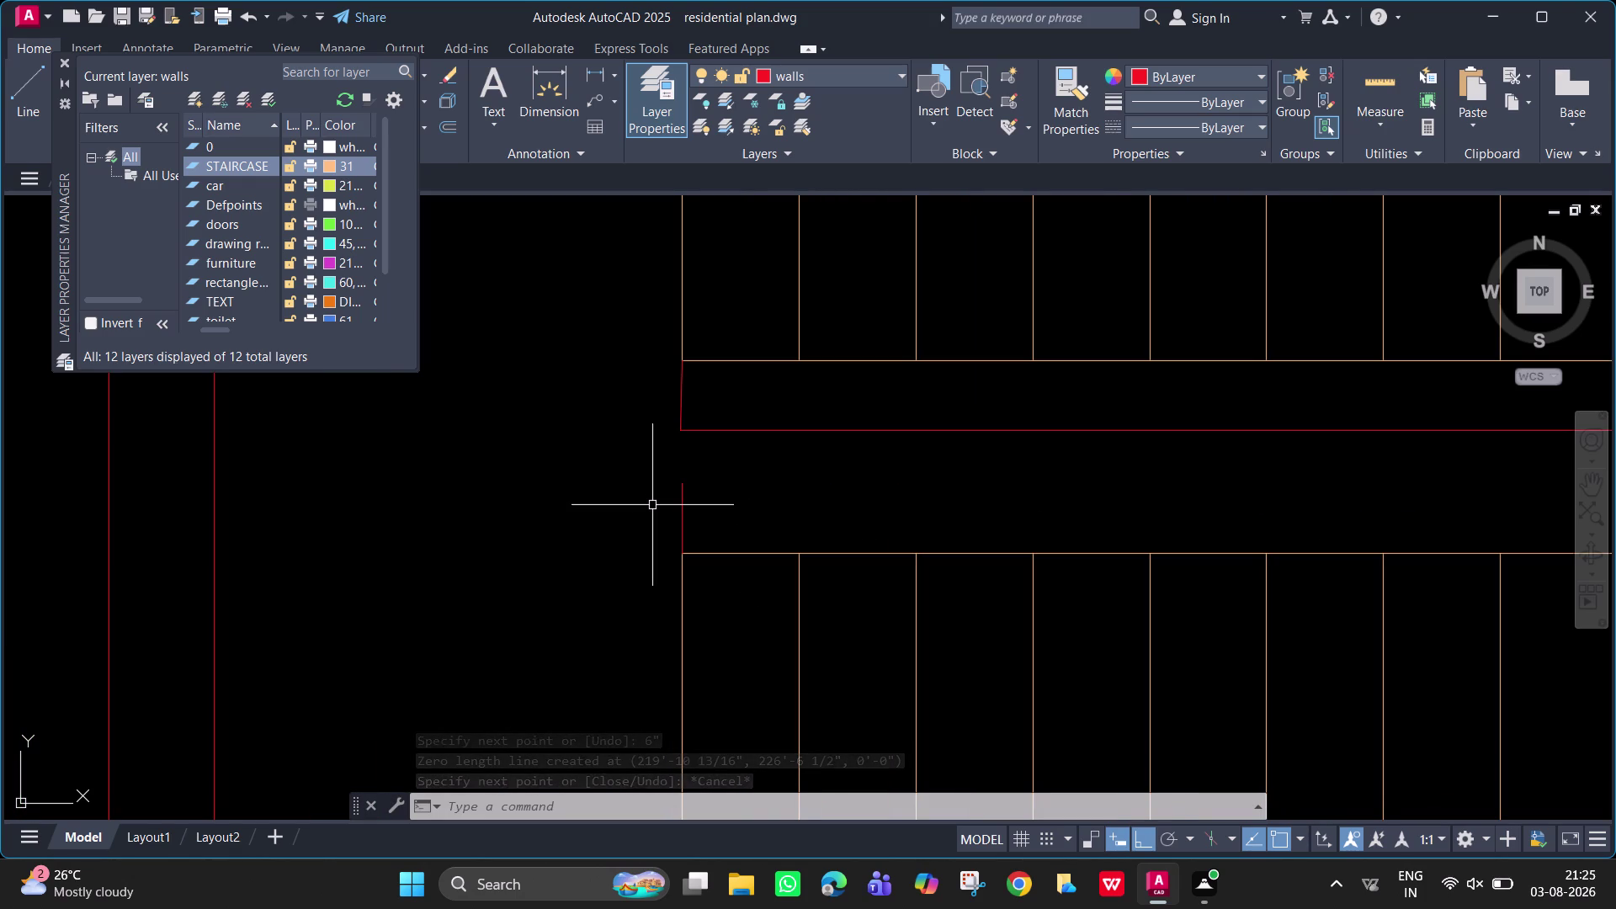
key(ctrl+z)
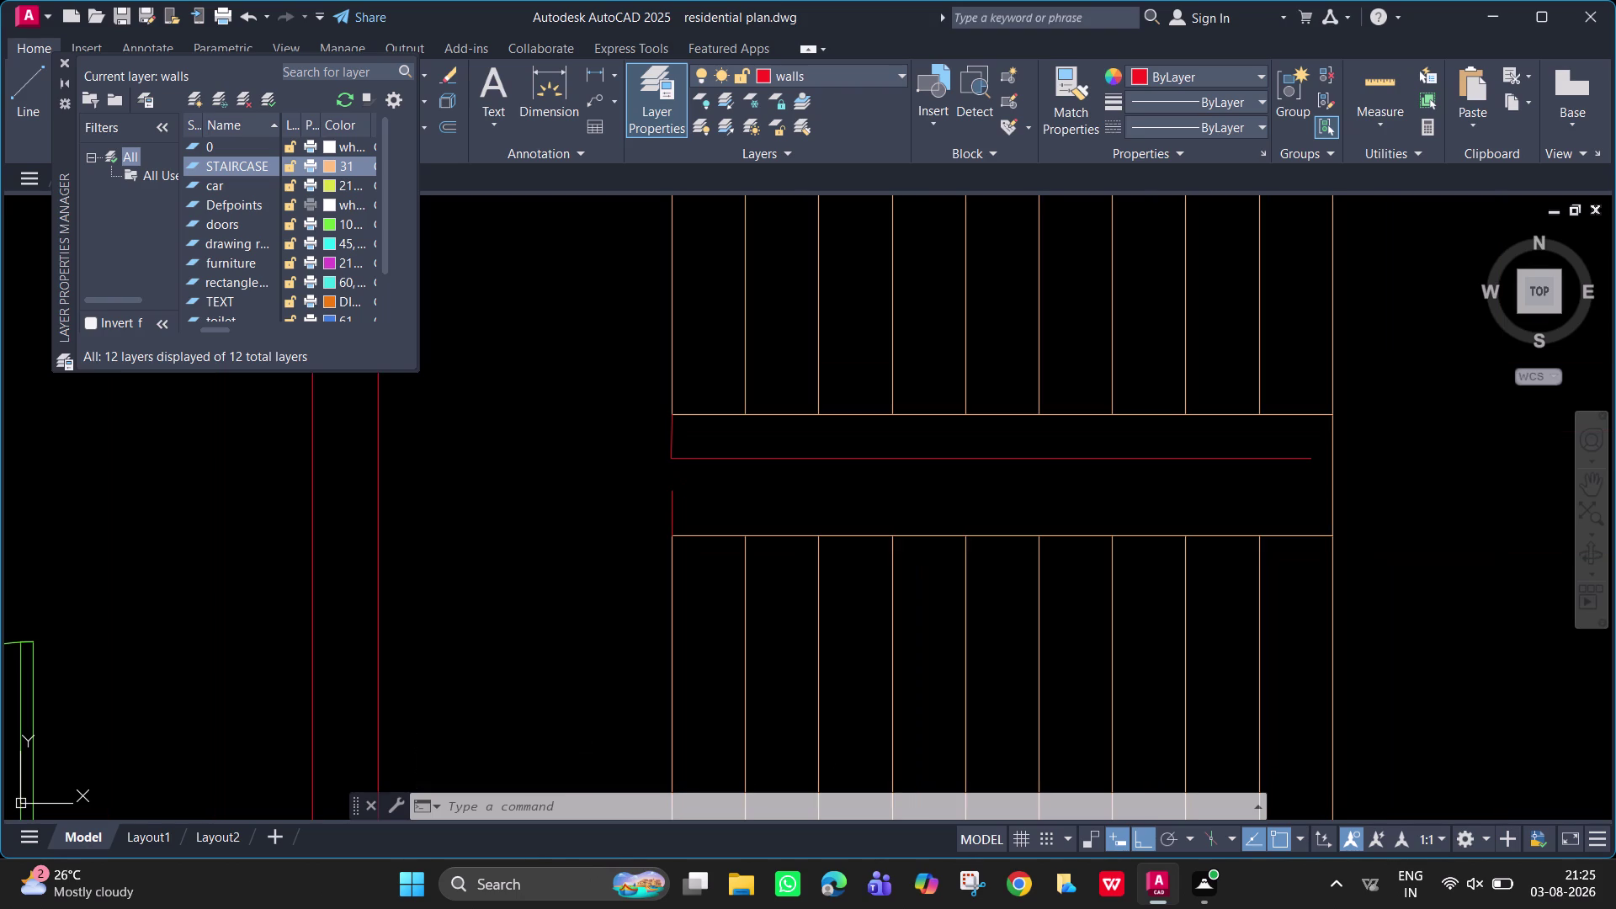
key(ctrl+z)
key(ctrl+z)
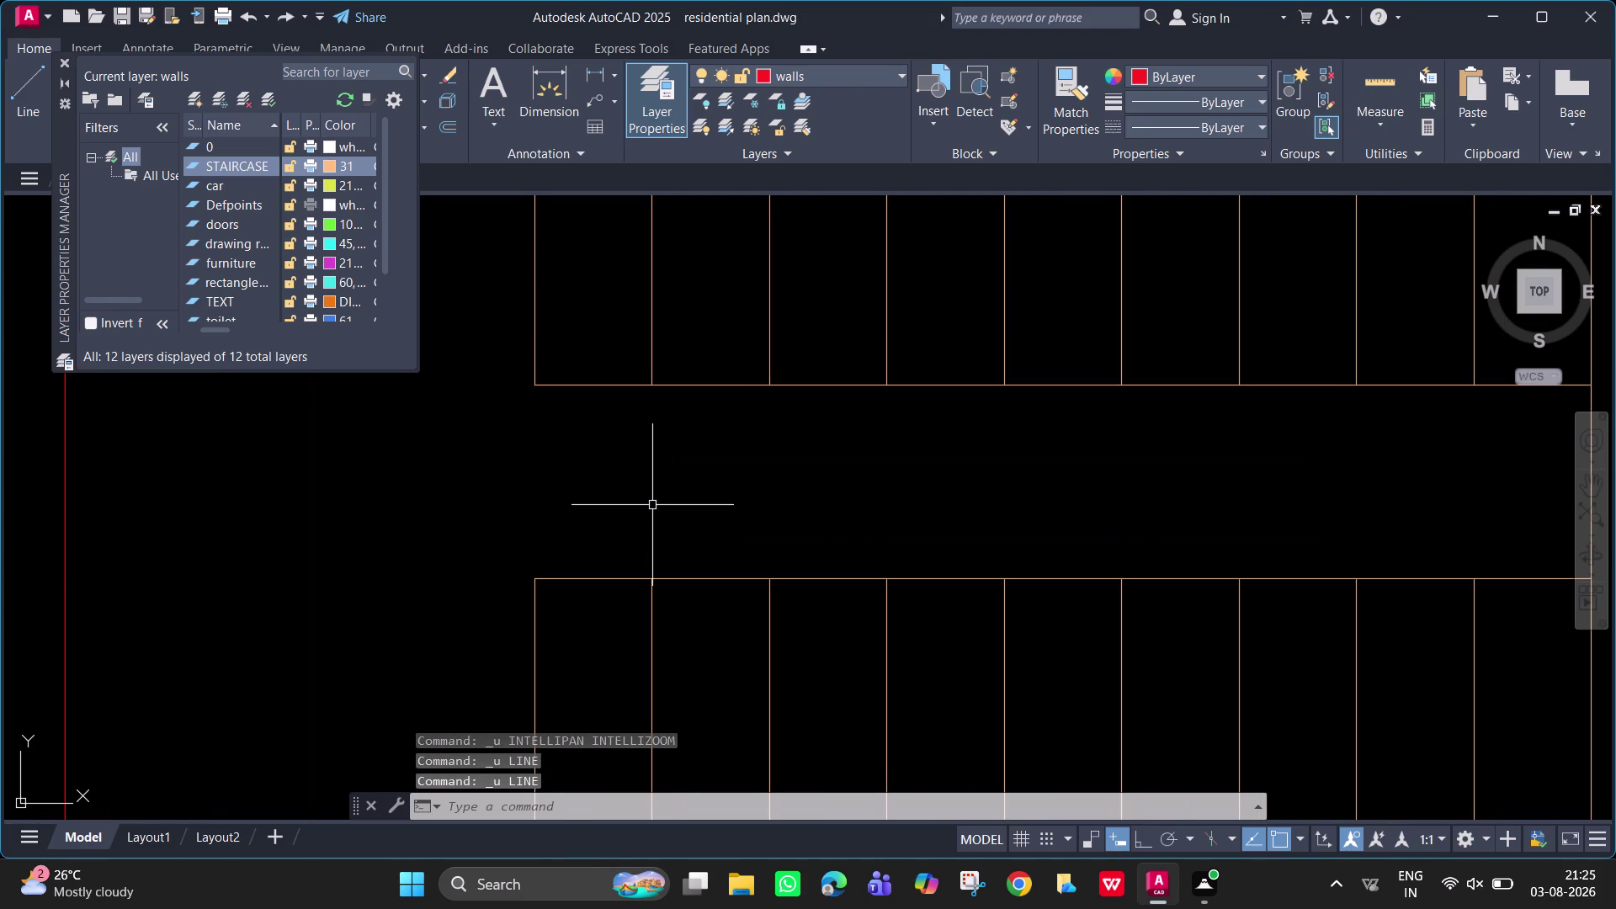
With Ortho on, draw a line 3 inches down from the landing's upper-left corner, then across to its right edge.
text(L)
key(space)
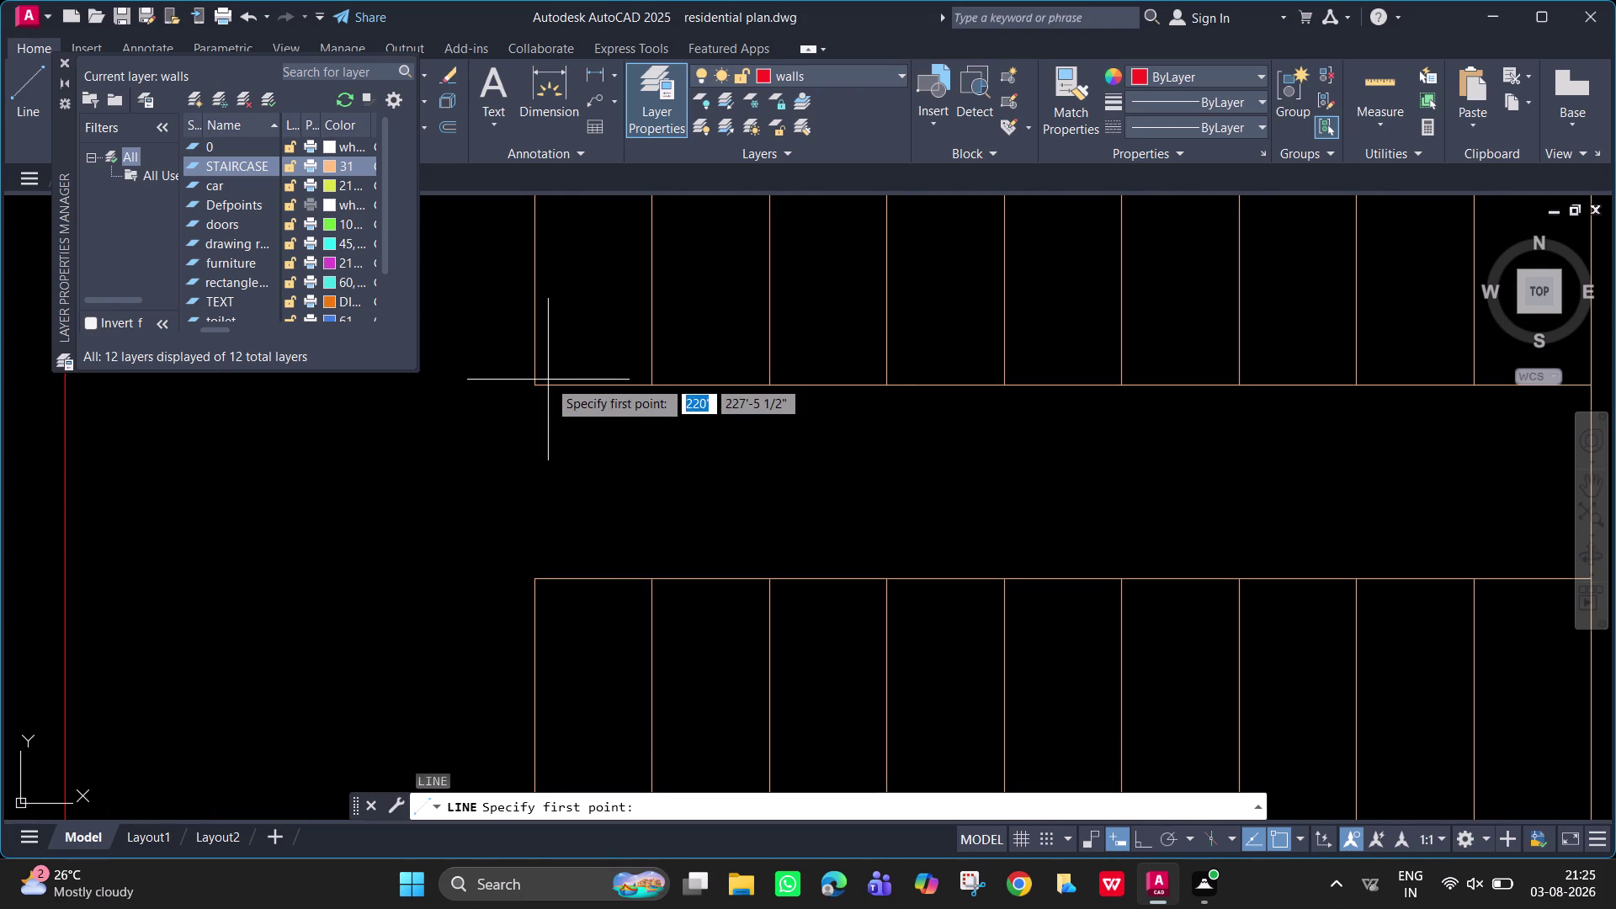
click(534, 382)
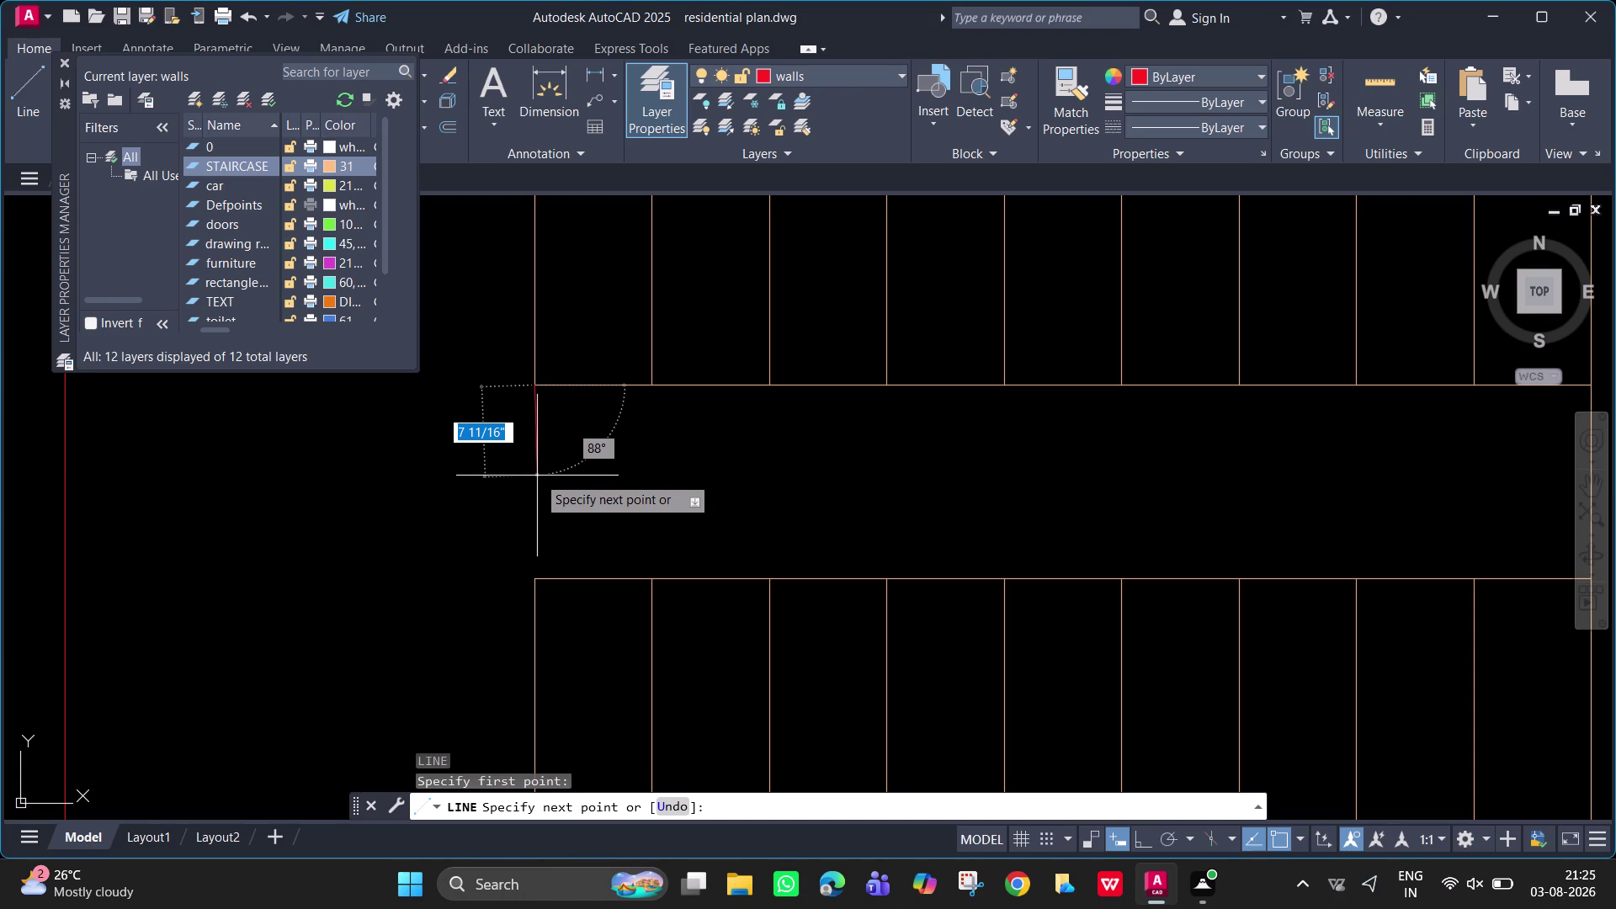
key(F8)
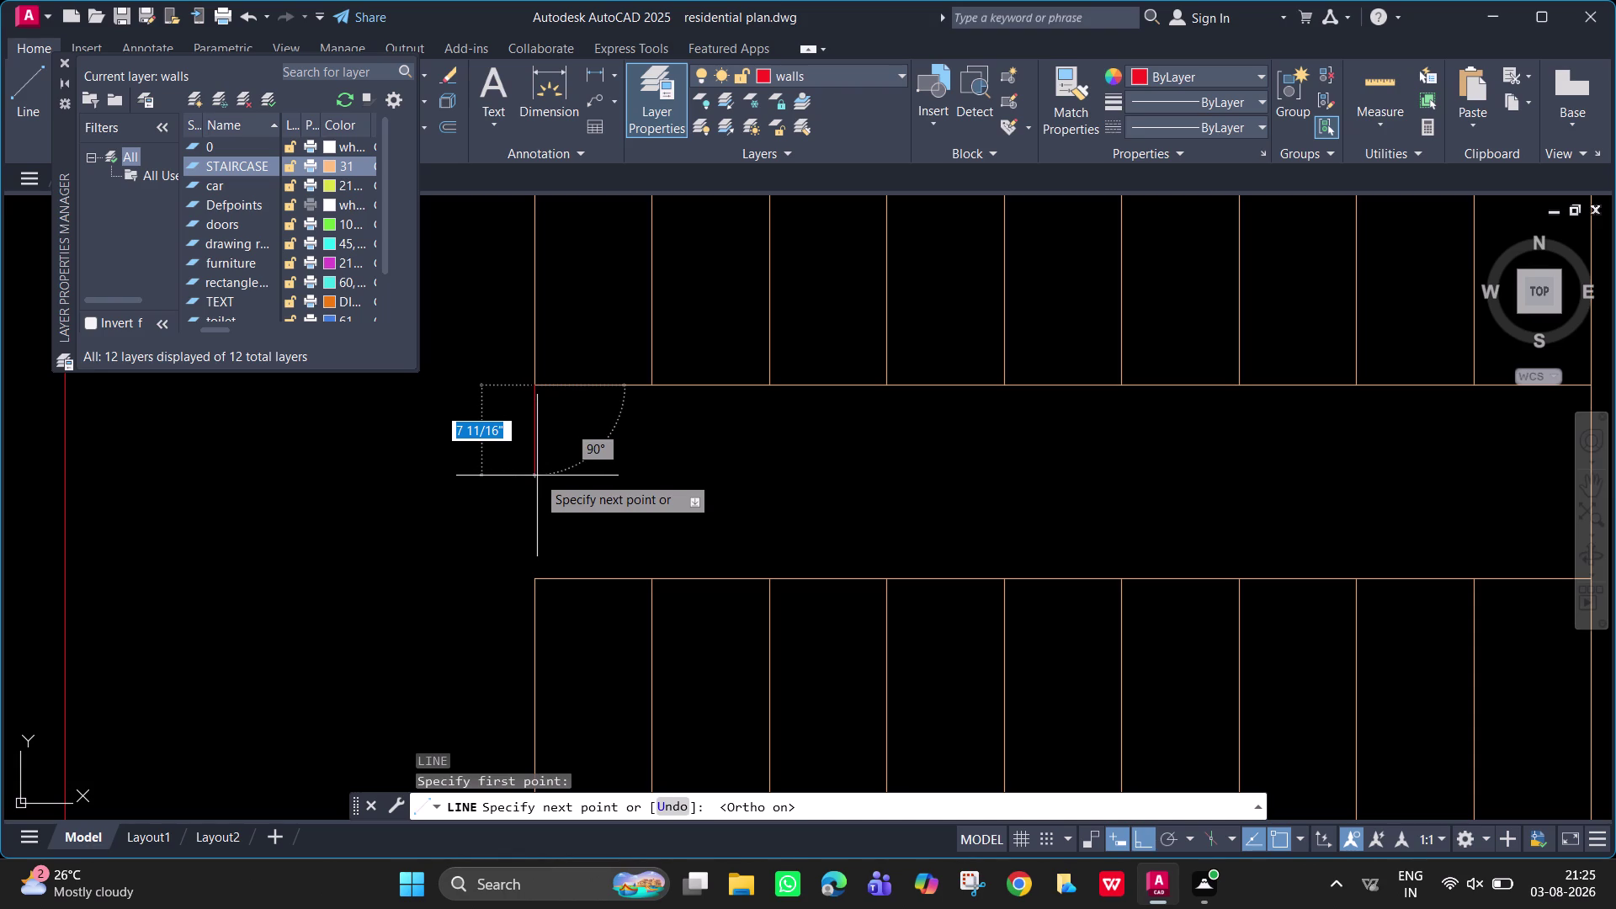
text(3")
key(Return)
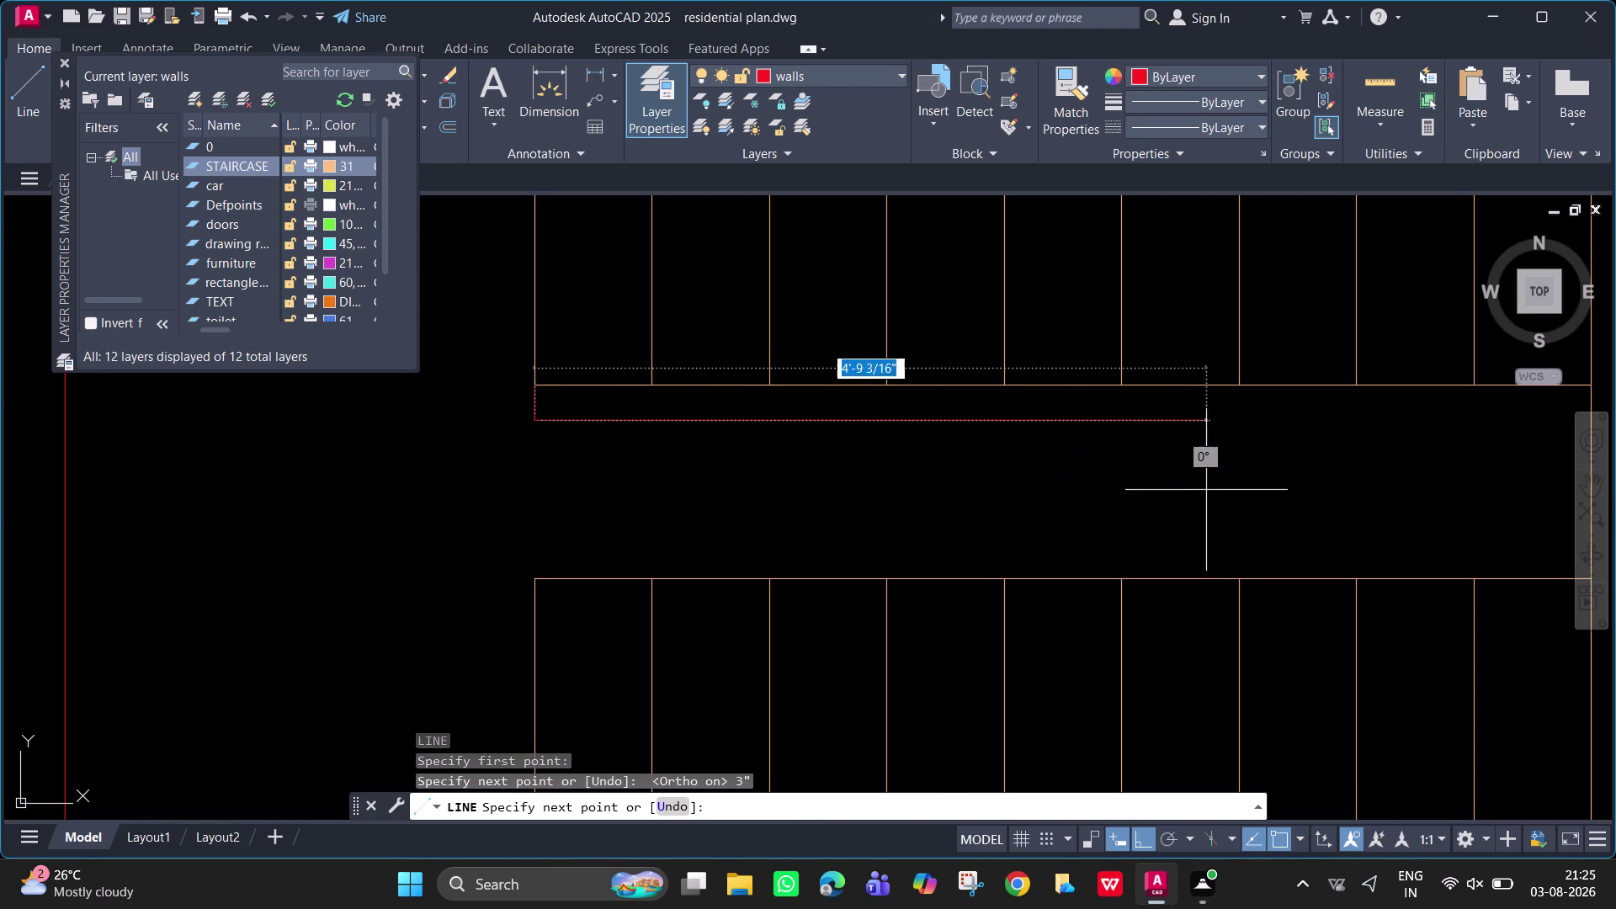
scroll(down, 3)
middle_drag(1211, 489, 1003, 482)
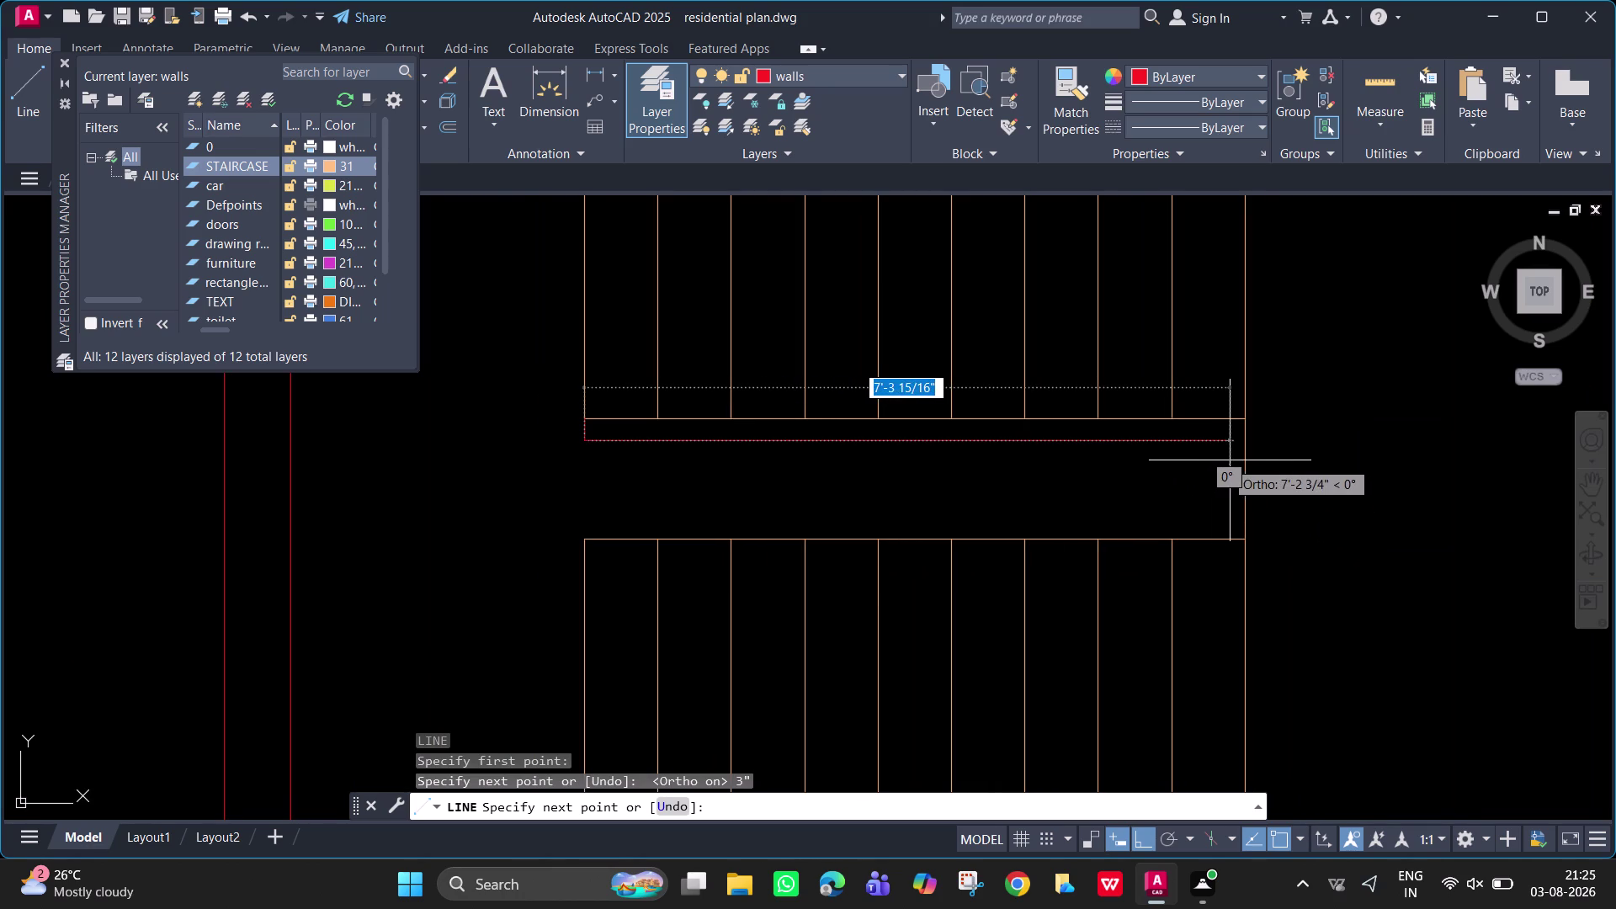
click(1231, 459)
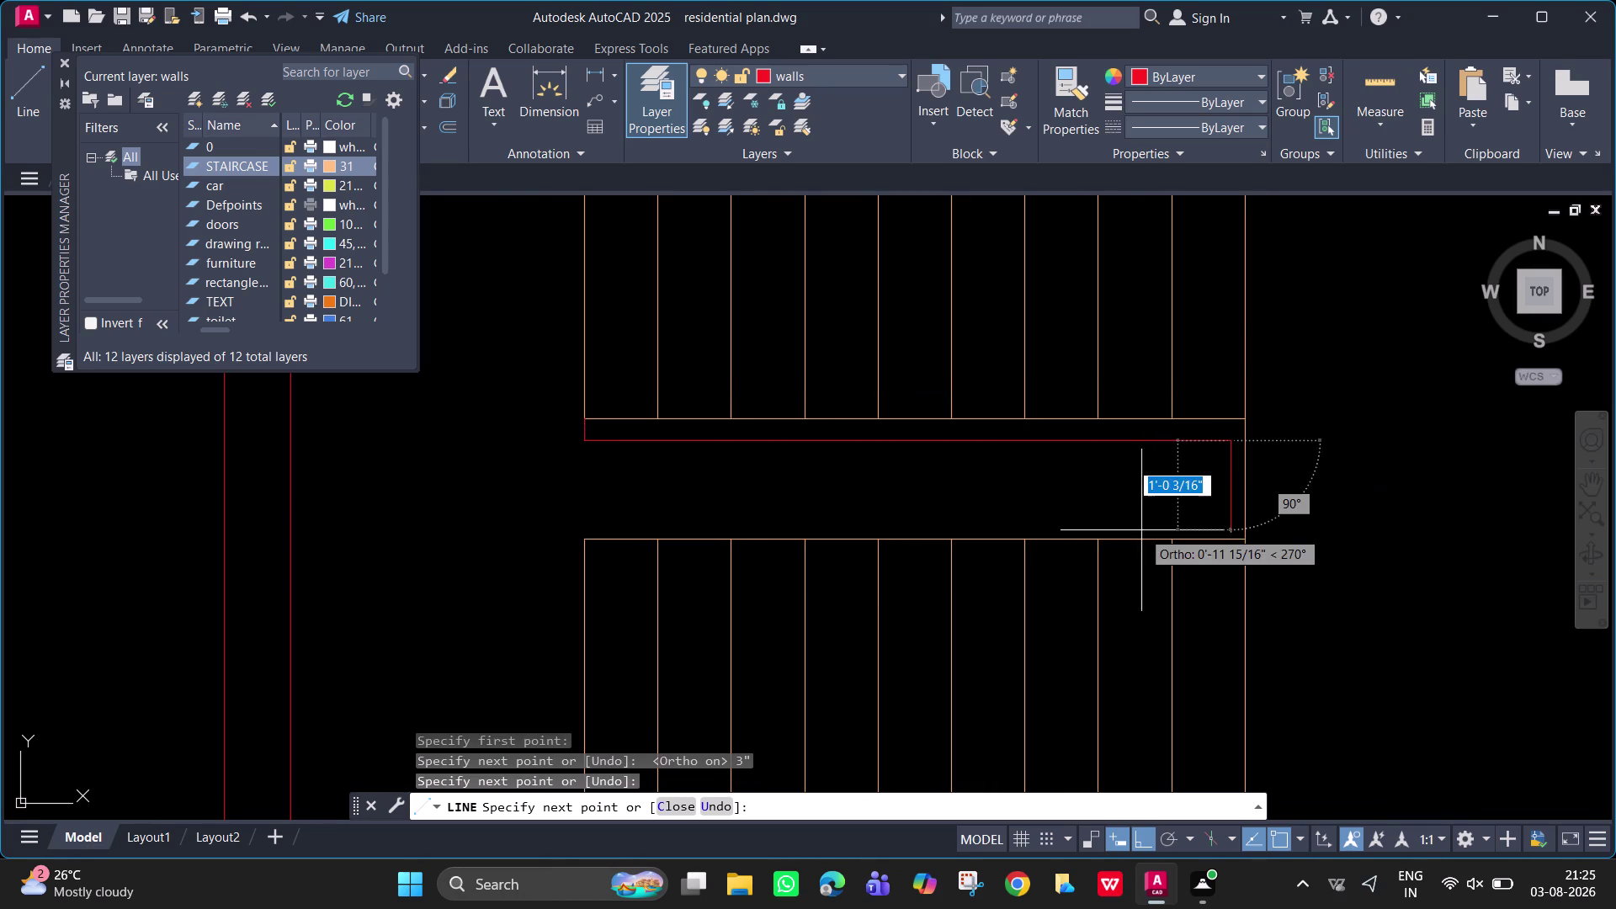
key(Escape)
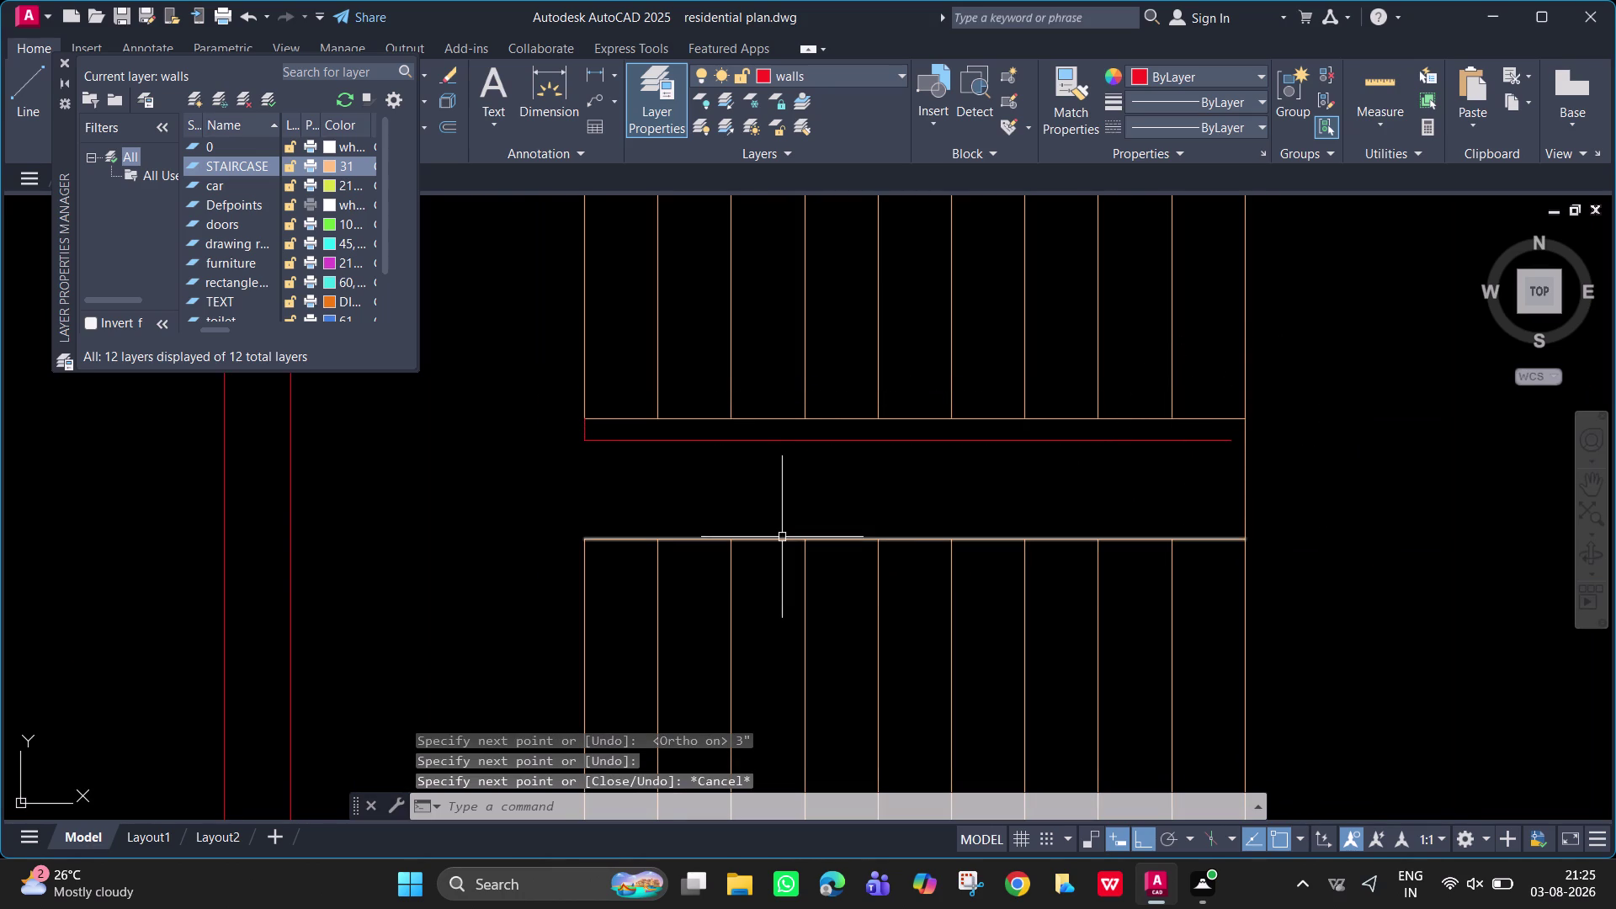
click(780, 539)
Offset the landing's lower edge 3 units upward into the landing.
key(o)
key(Return)
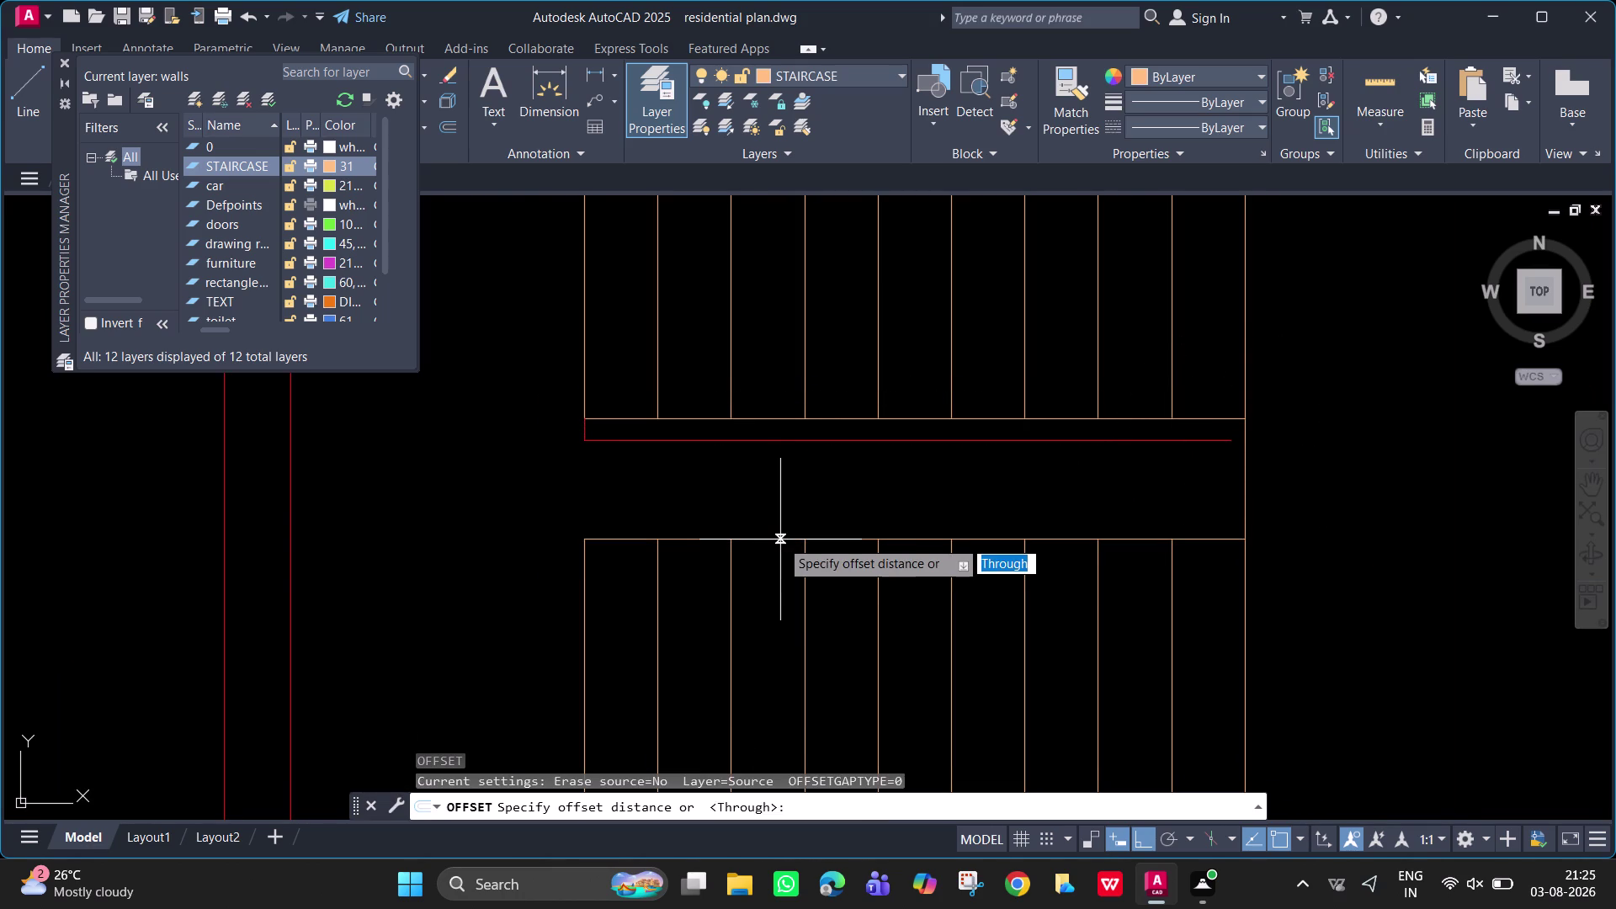
key(3)
key(Return)
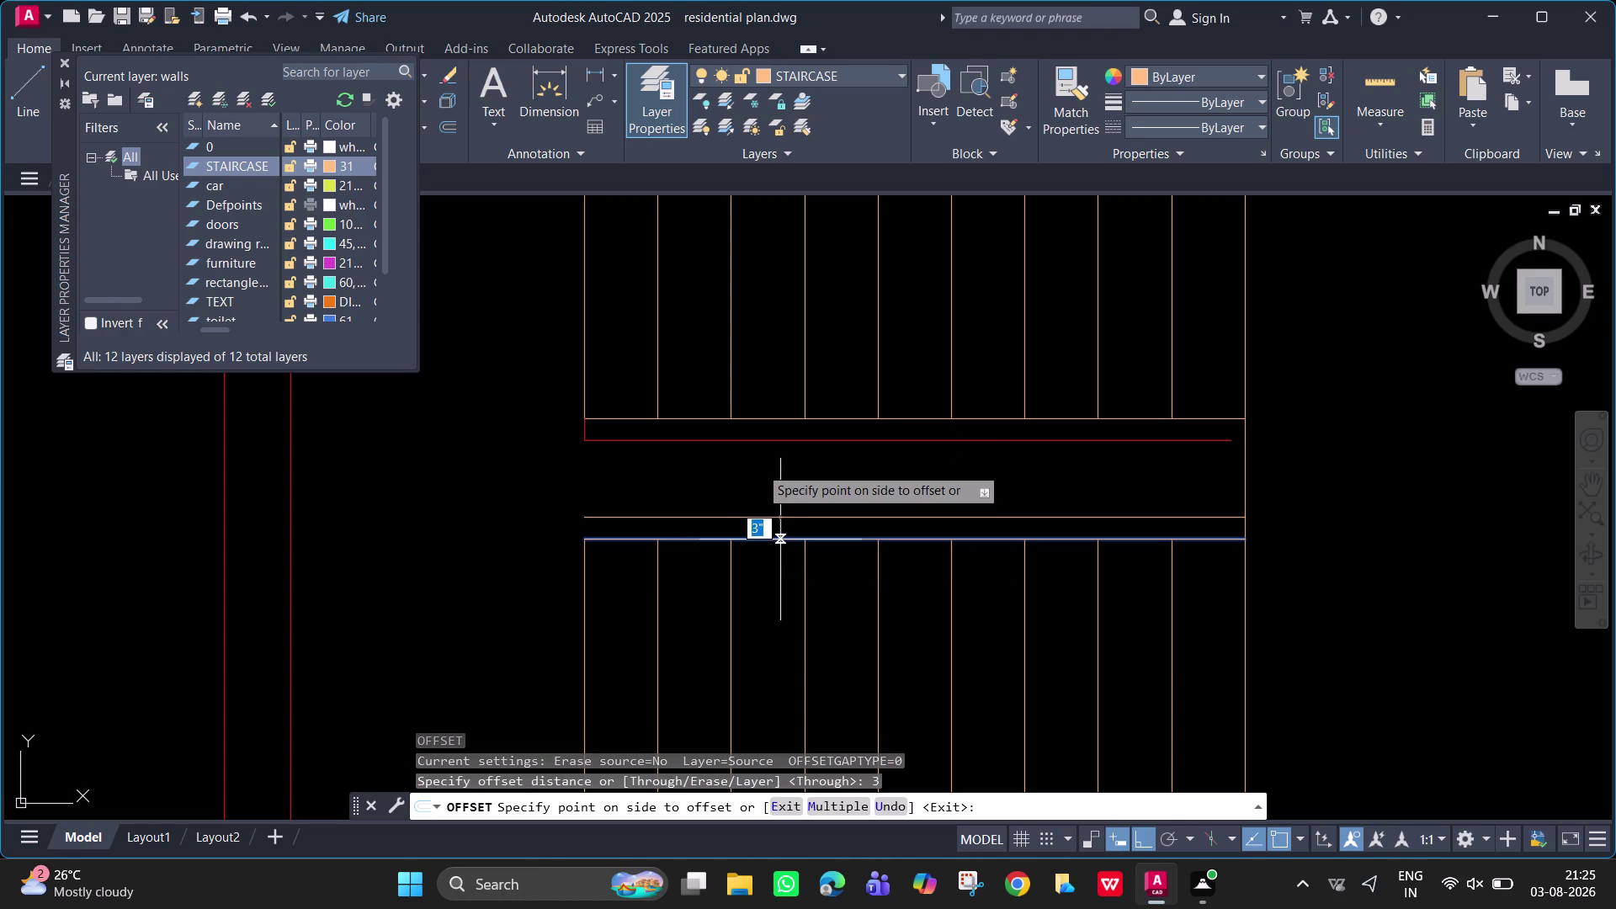
click(699, 488)
key(Escape)
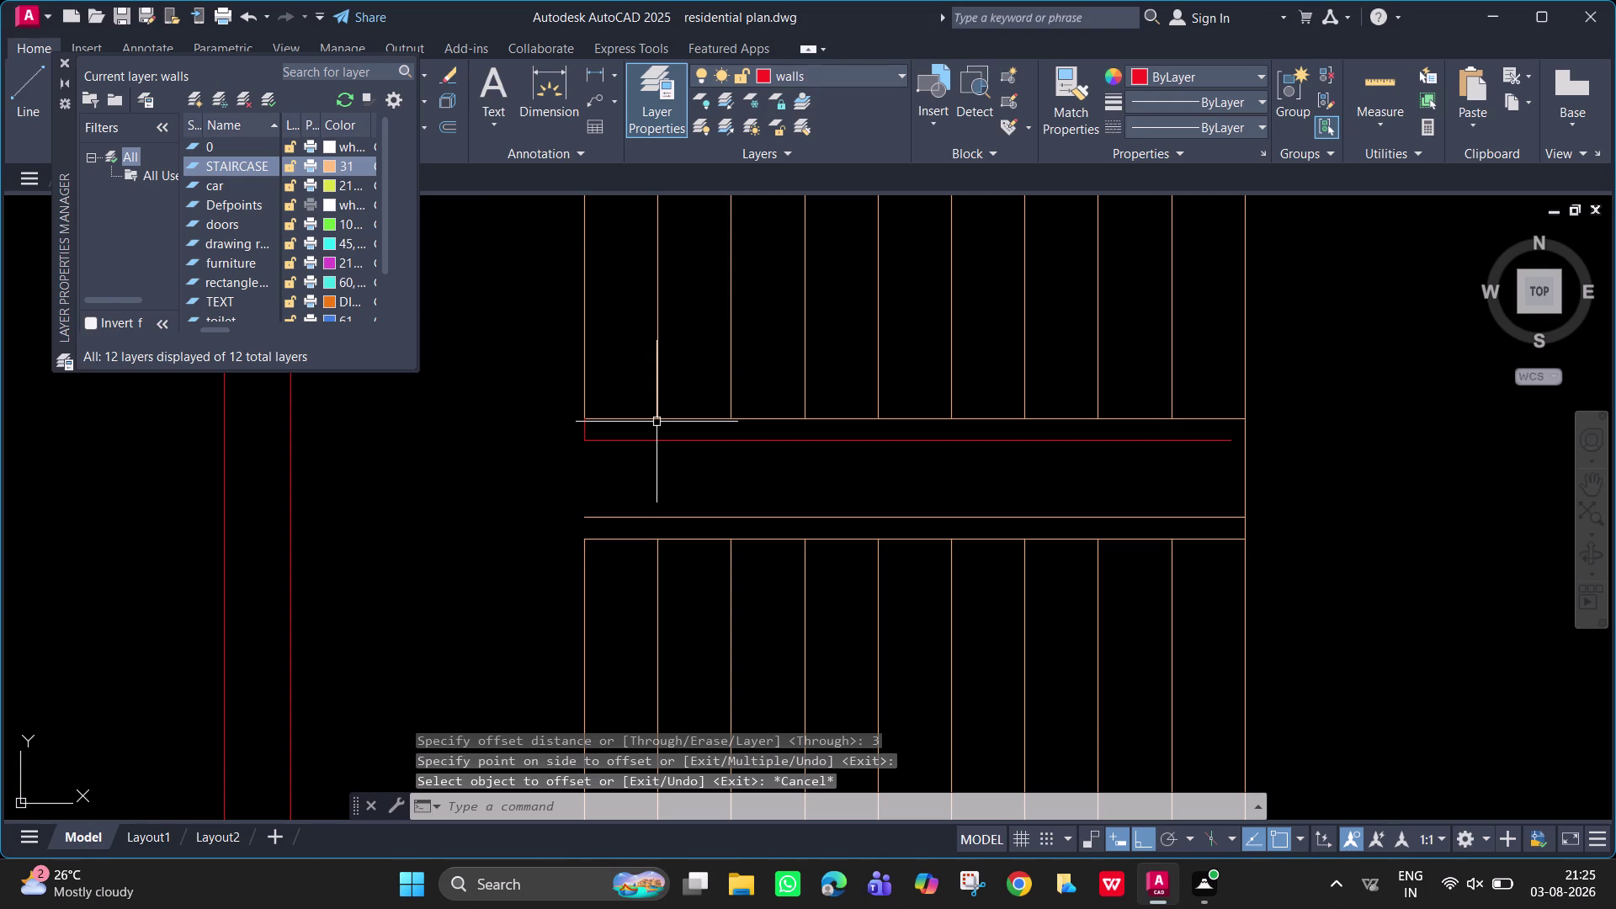
Move the new offset line onto the red layer and deselect it.
click(605, 520)
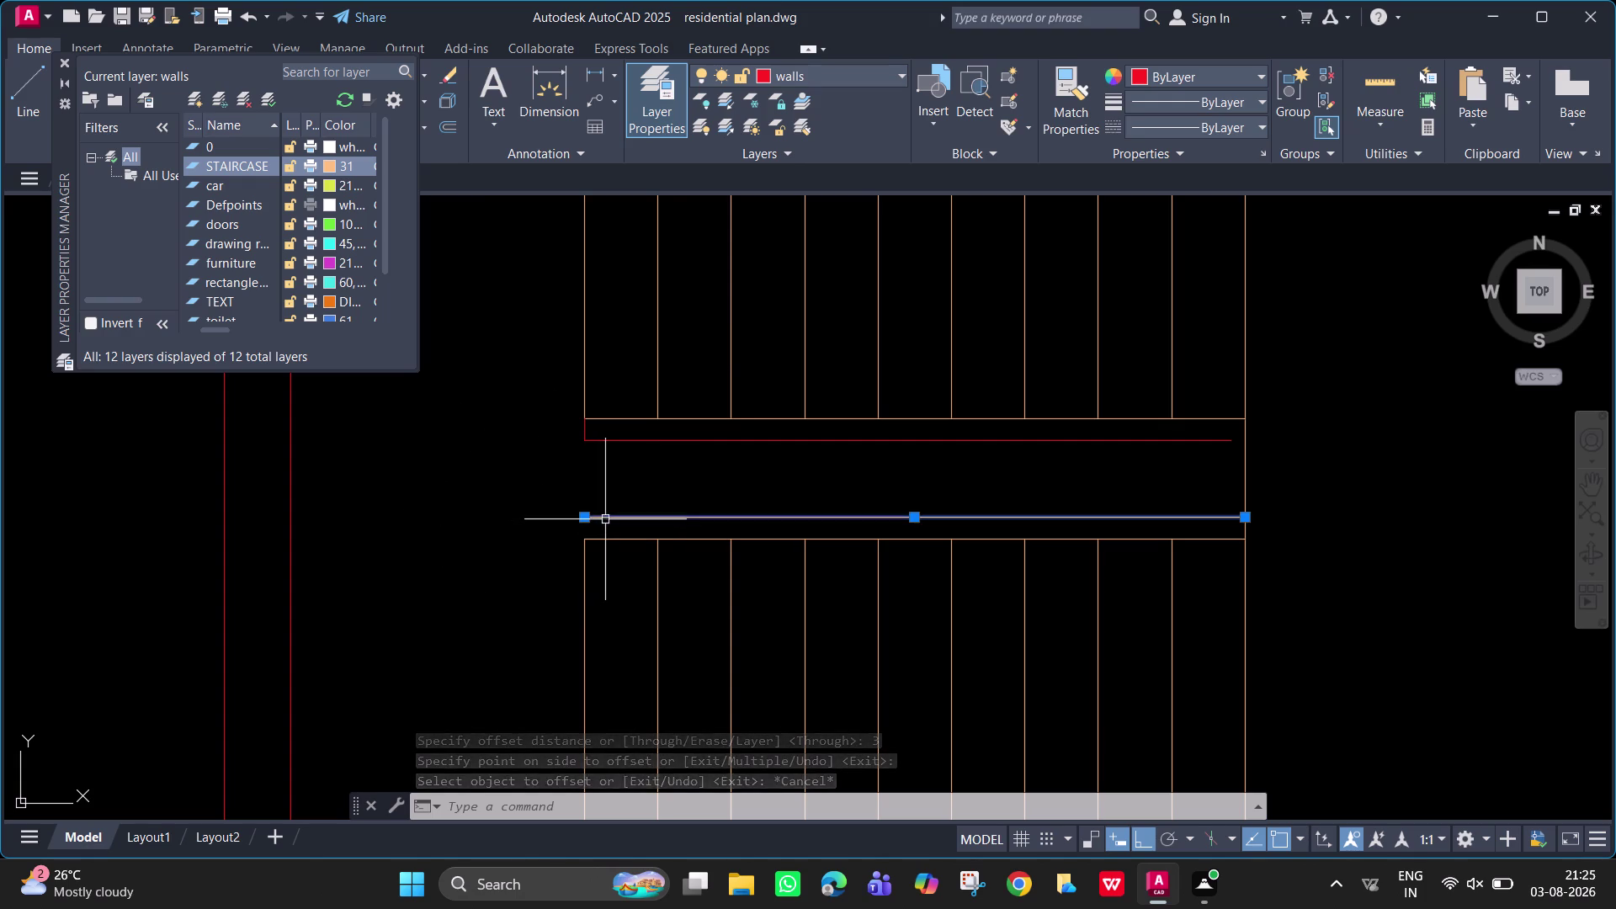
click(846, 73)
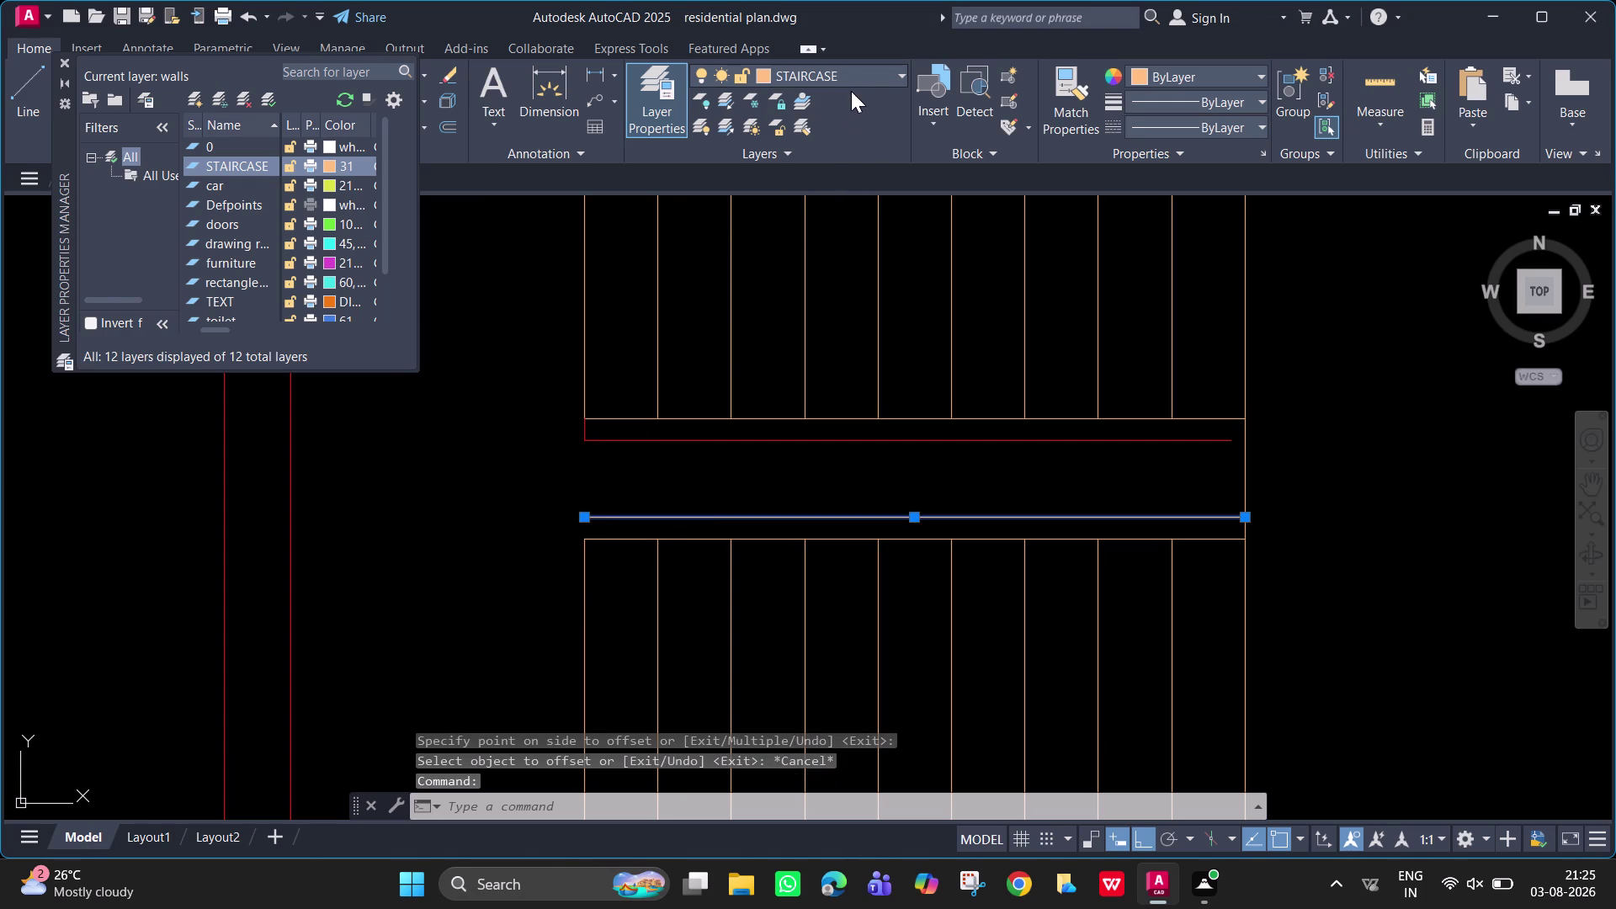
click(867, 76)
double_click(897, 78)
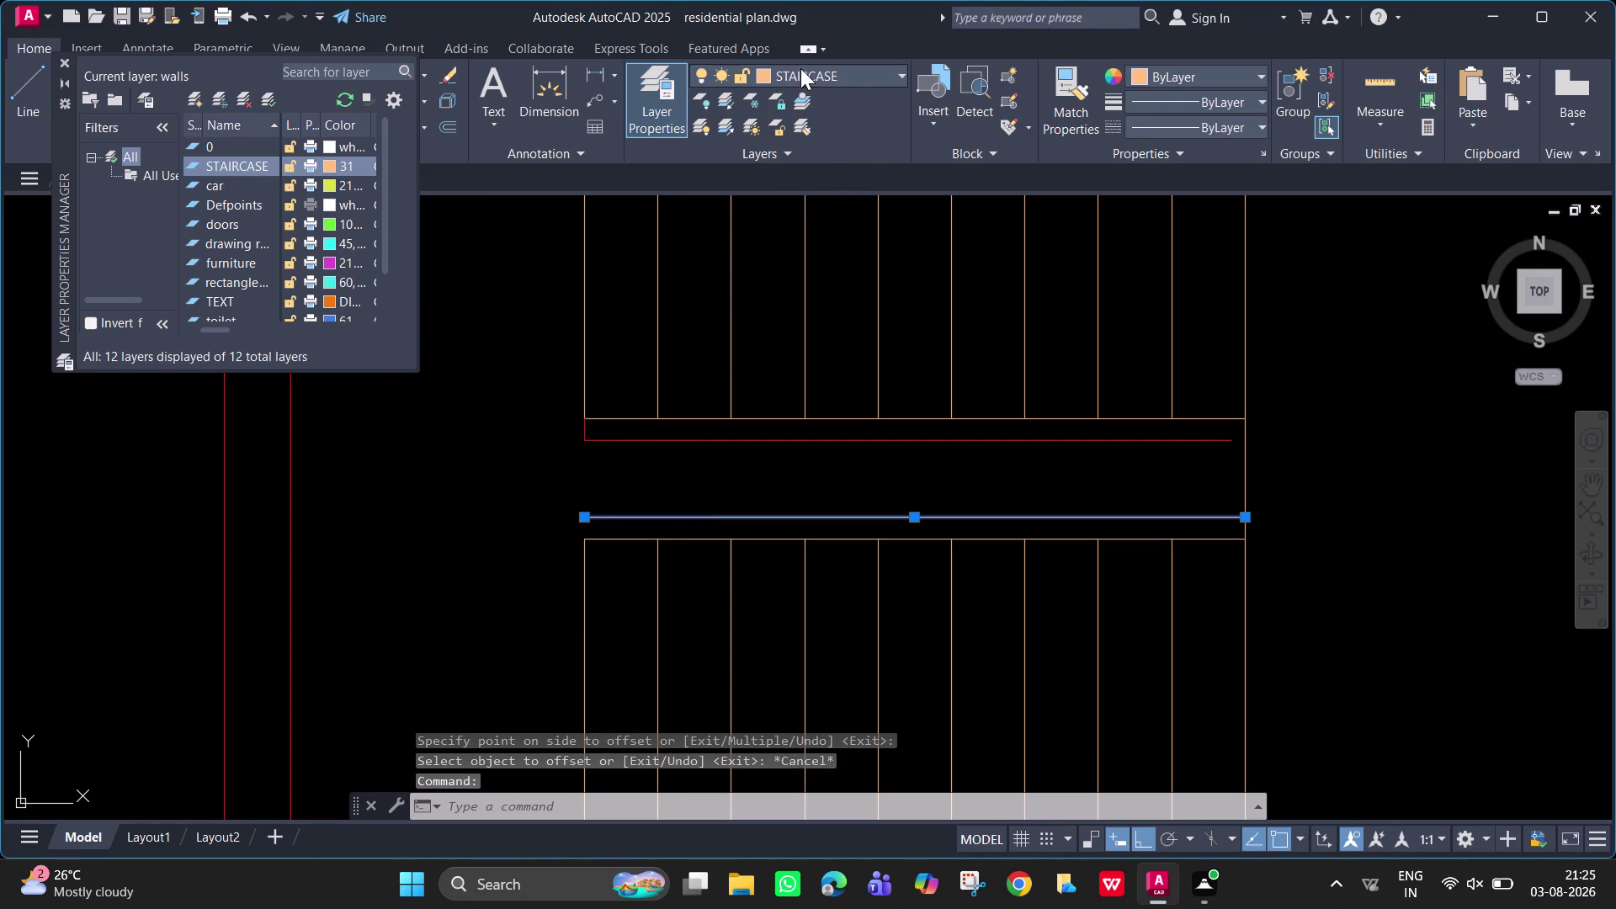
click(809, 71)
click(797, 340)
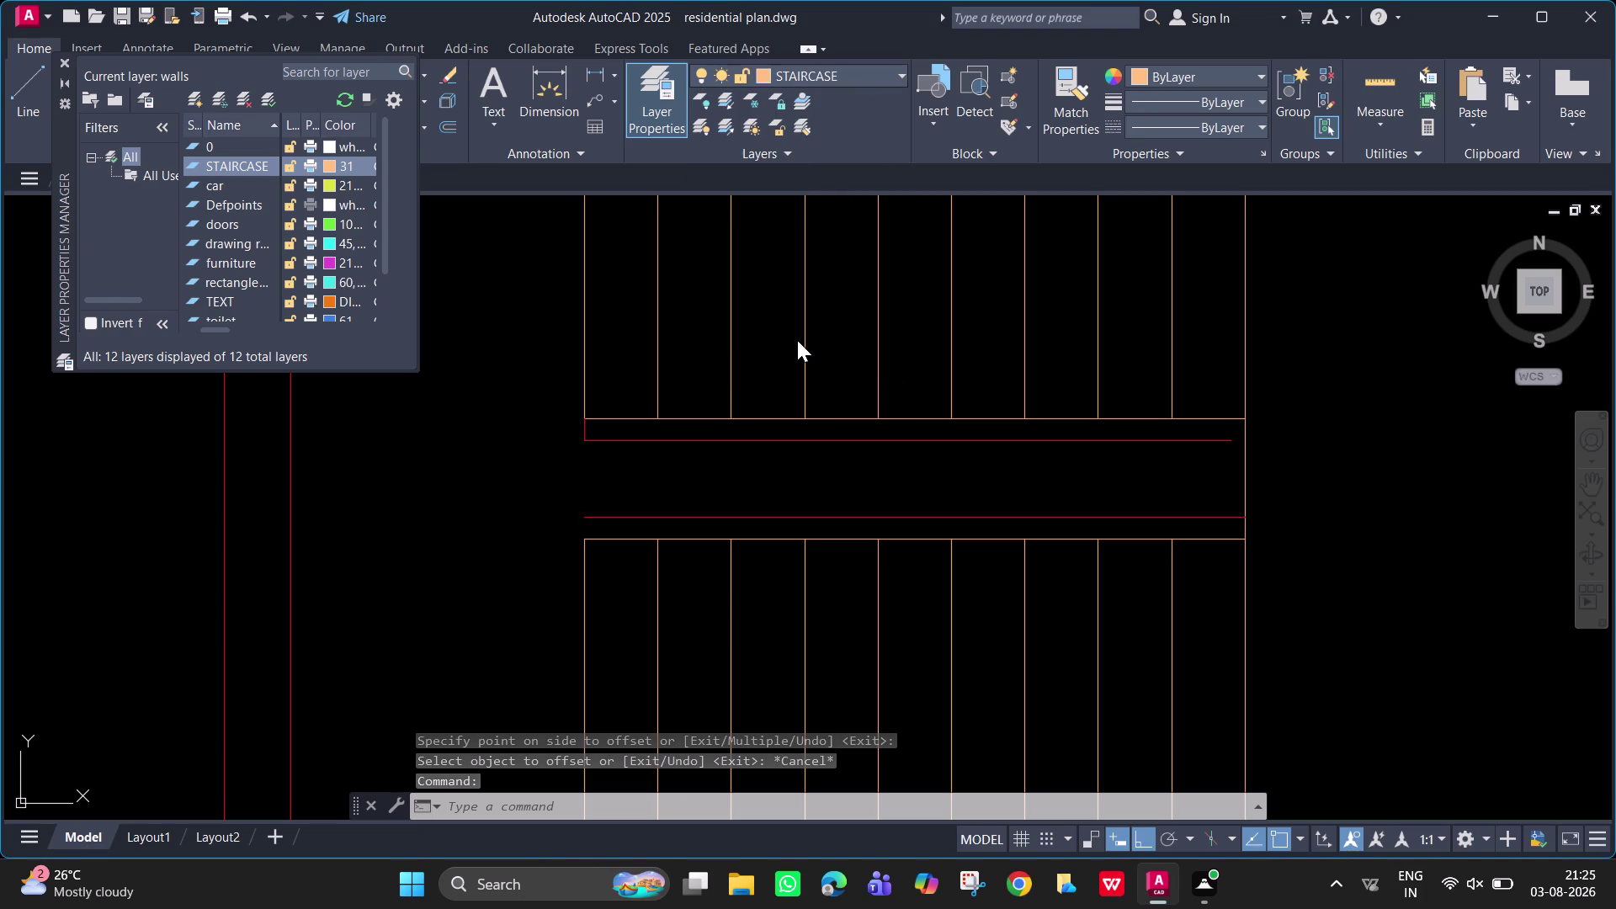
key(Escape)
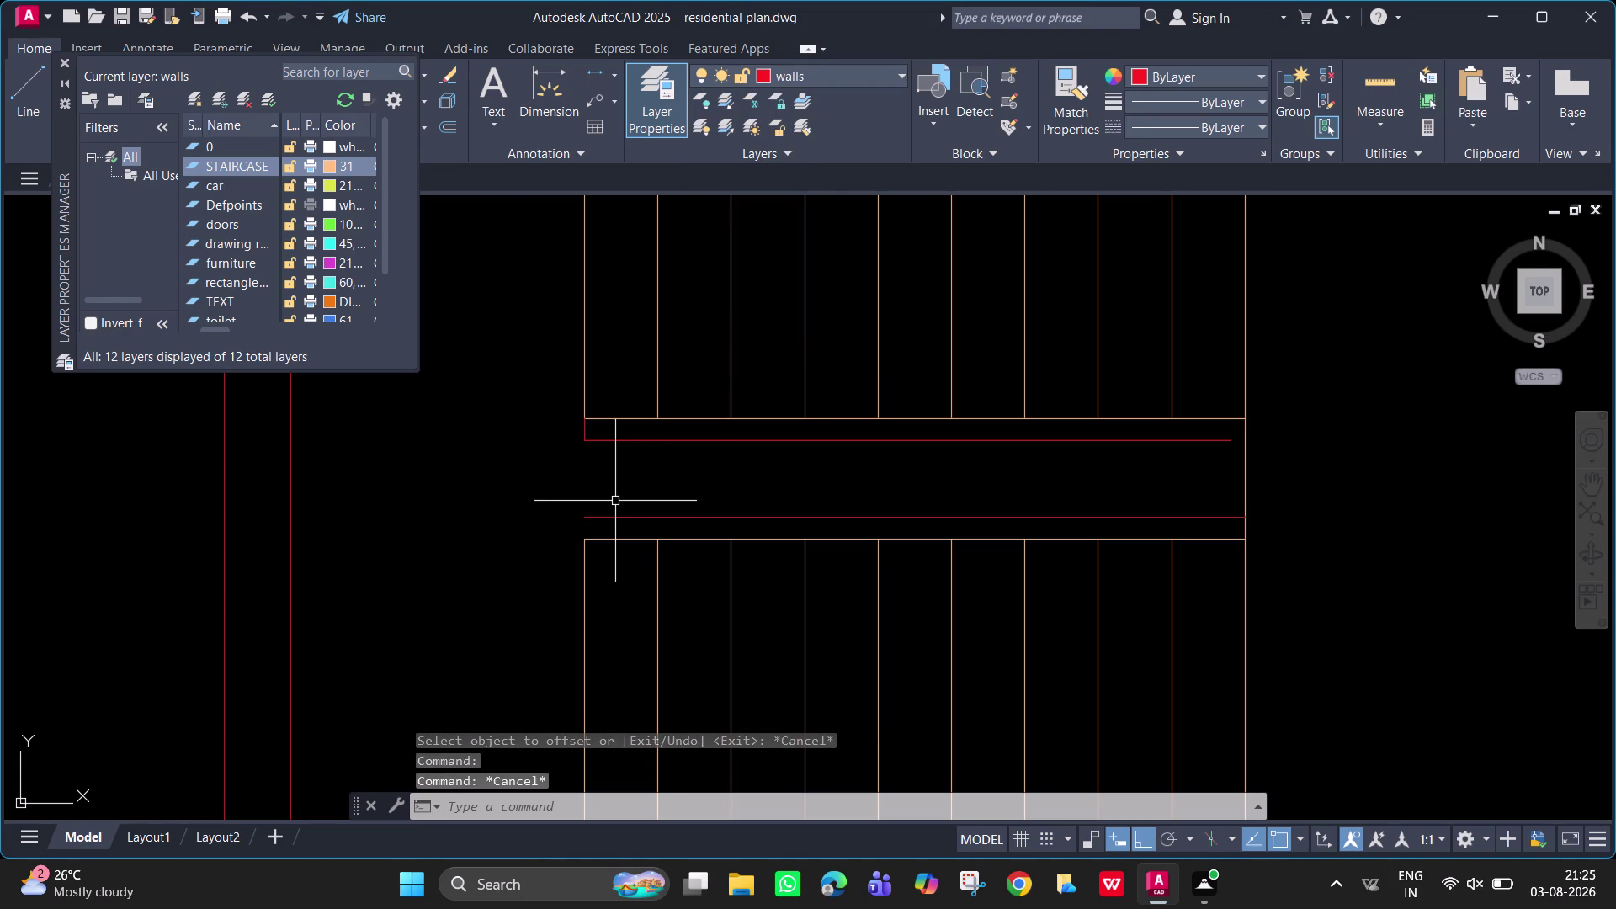
Start a line at the landing line's left end, then cancel it.
text(L)
key(space)
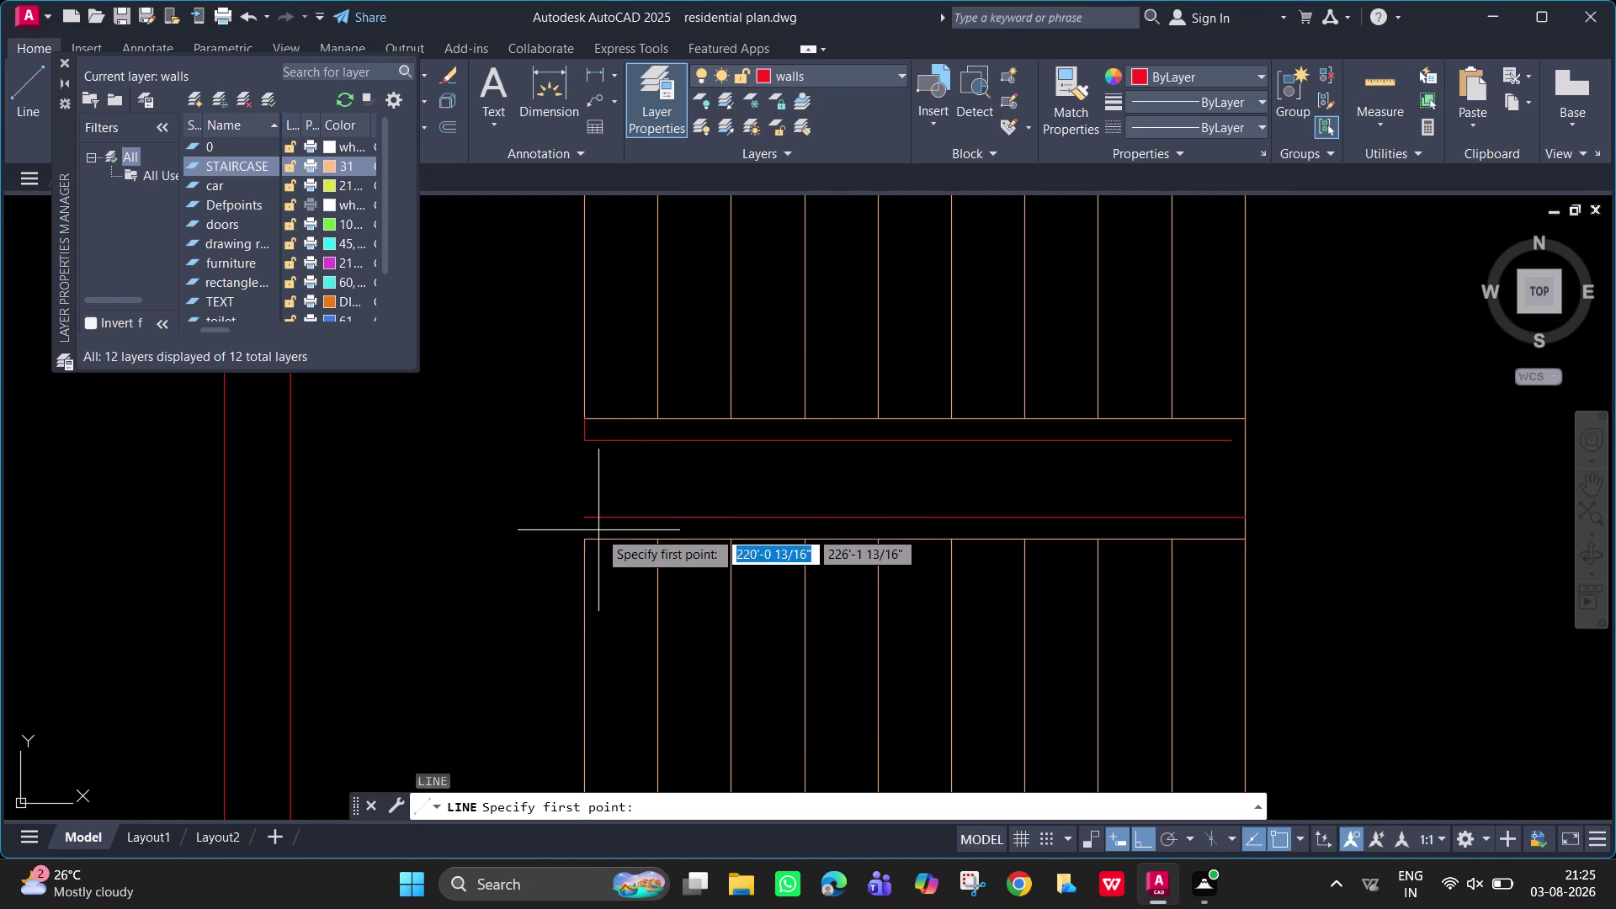
click(586, 539)
click(587, 518)
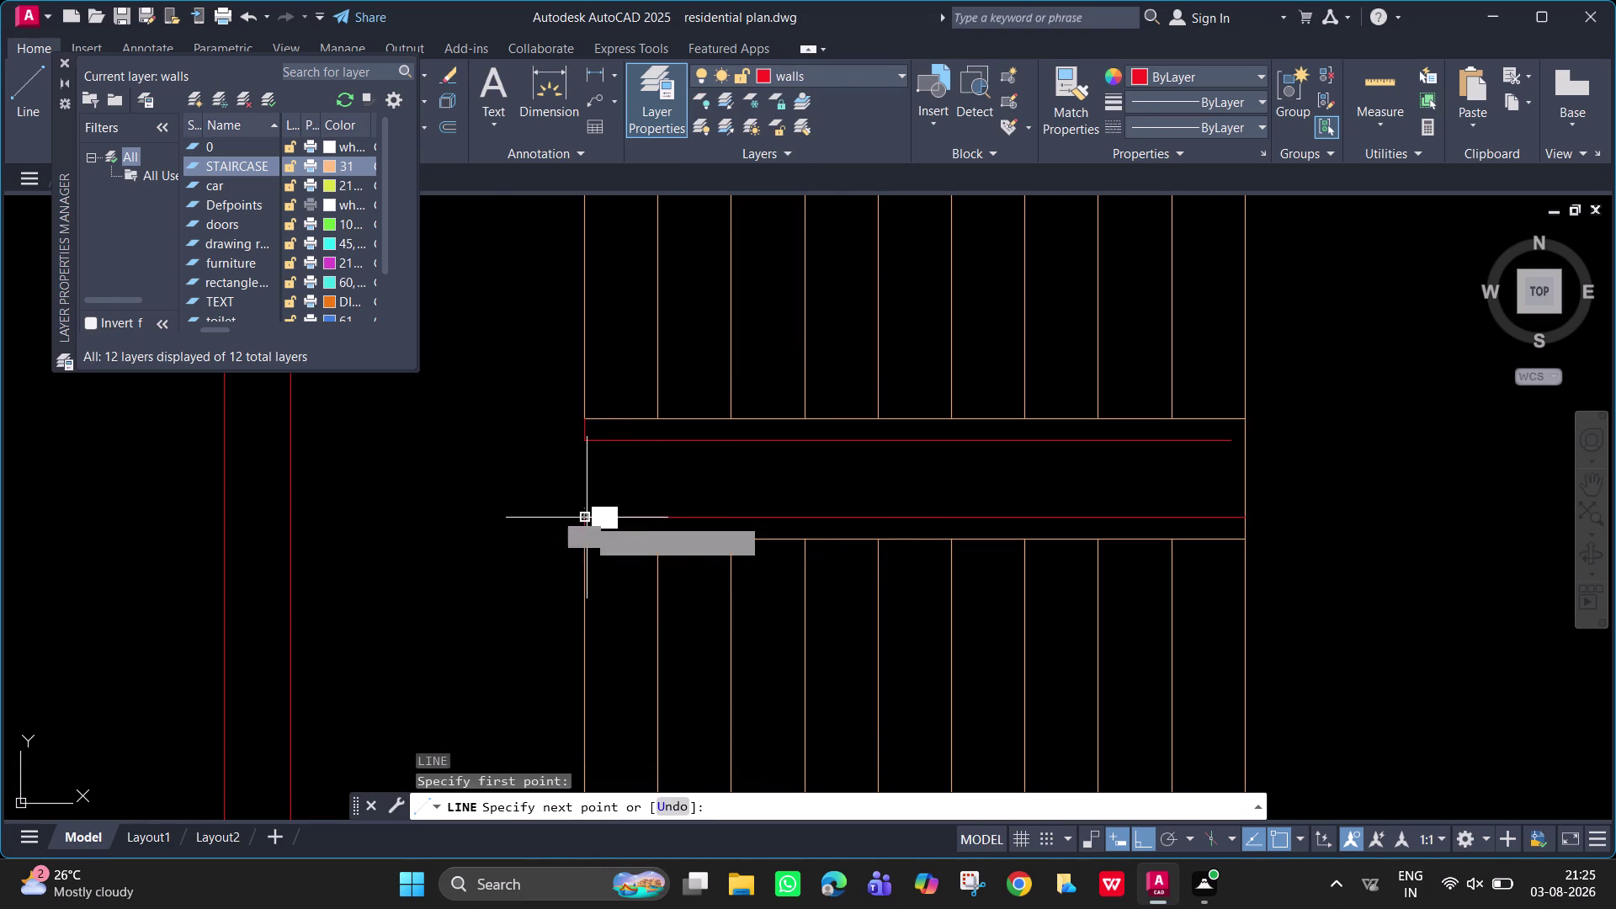
key(Escape)
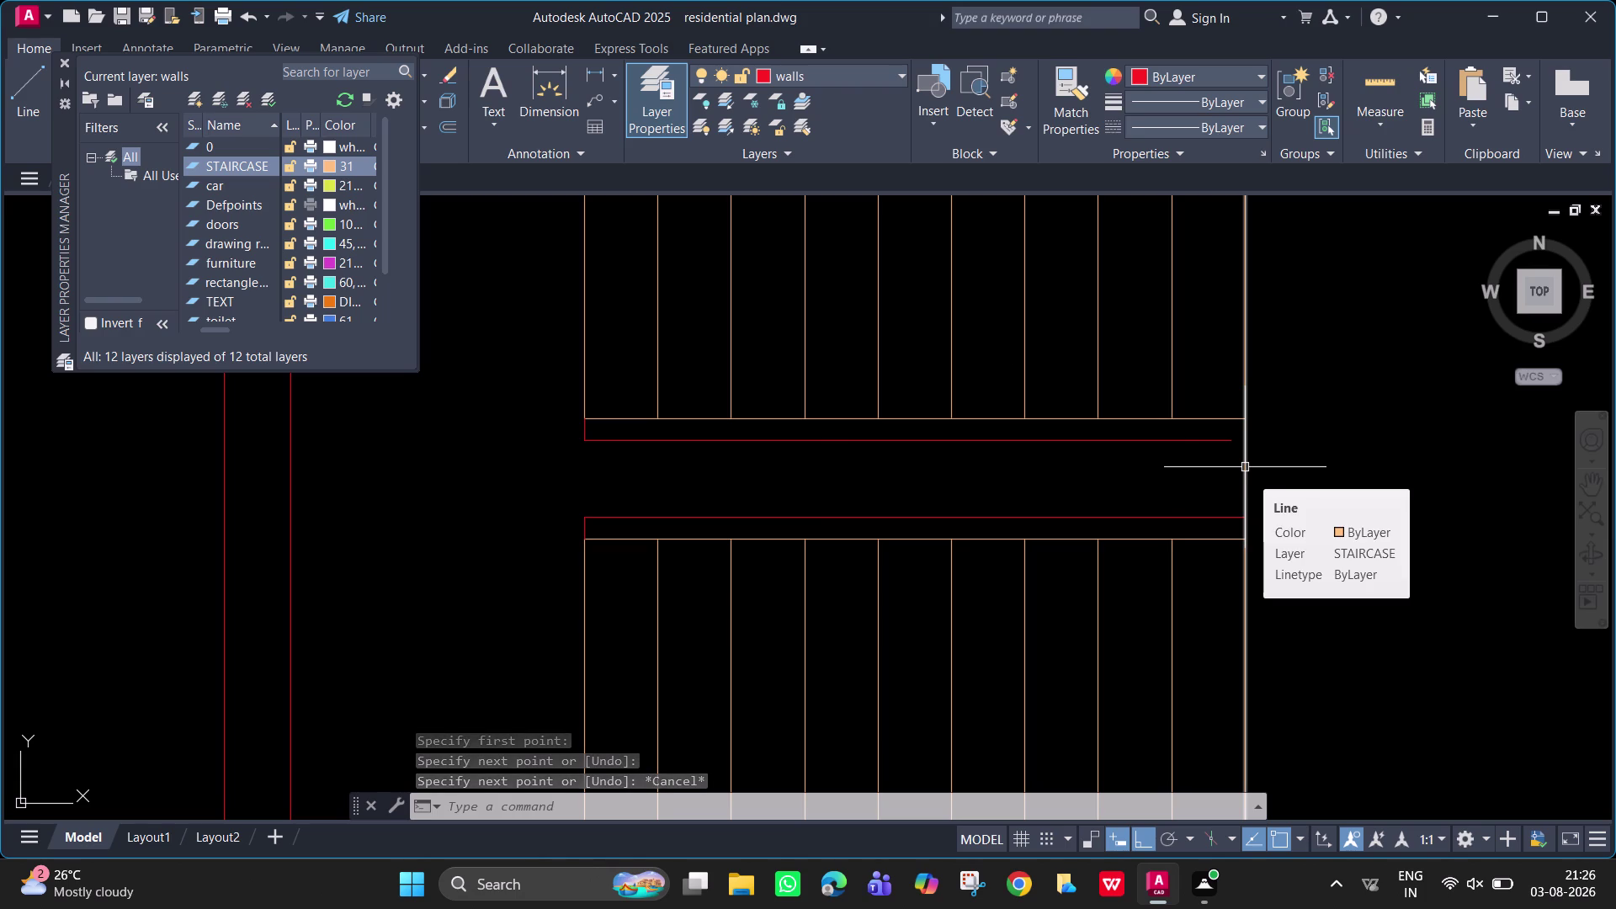
Draw a vertical line tracked 3 inches from the stair corner down to the lower landing edge.
key(l)
key(Return)
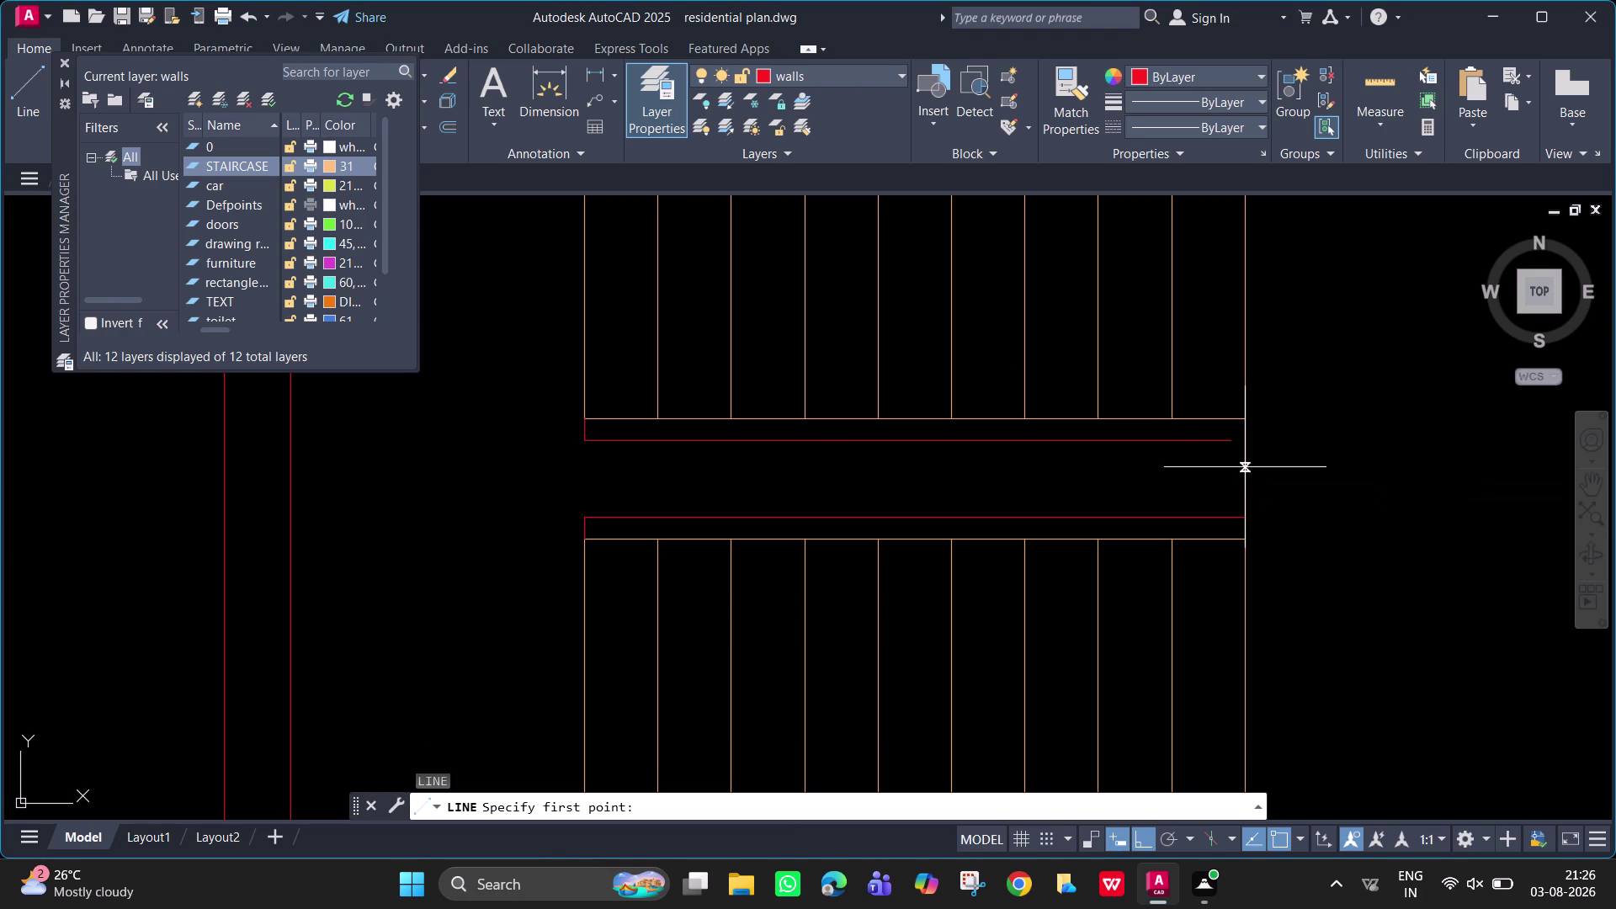
text(TK)
key(space)
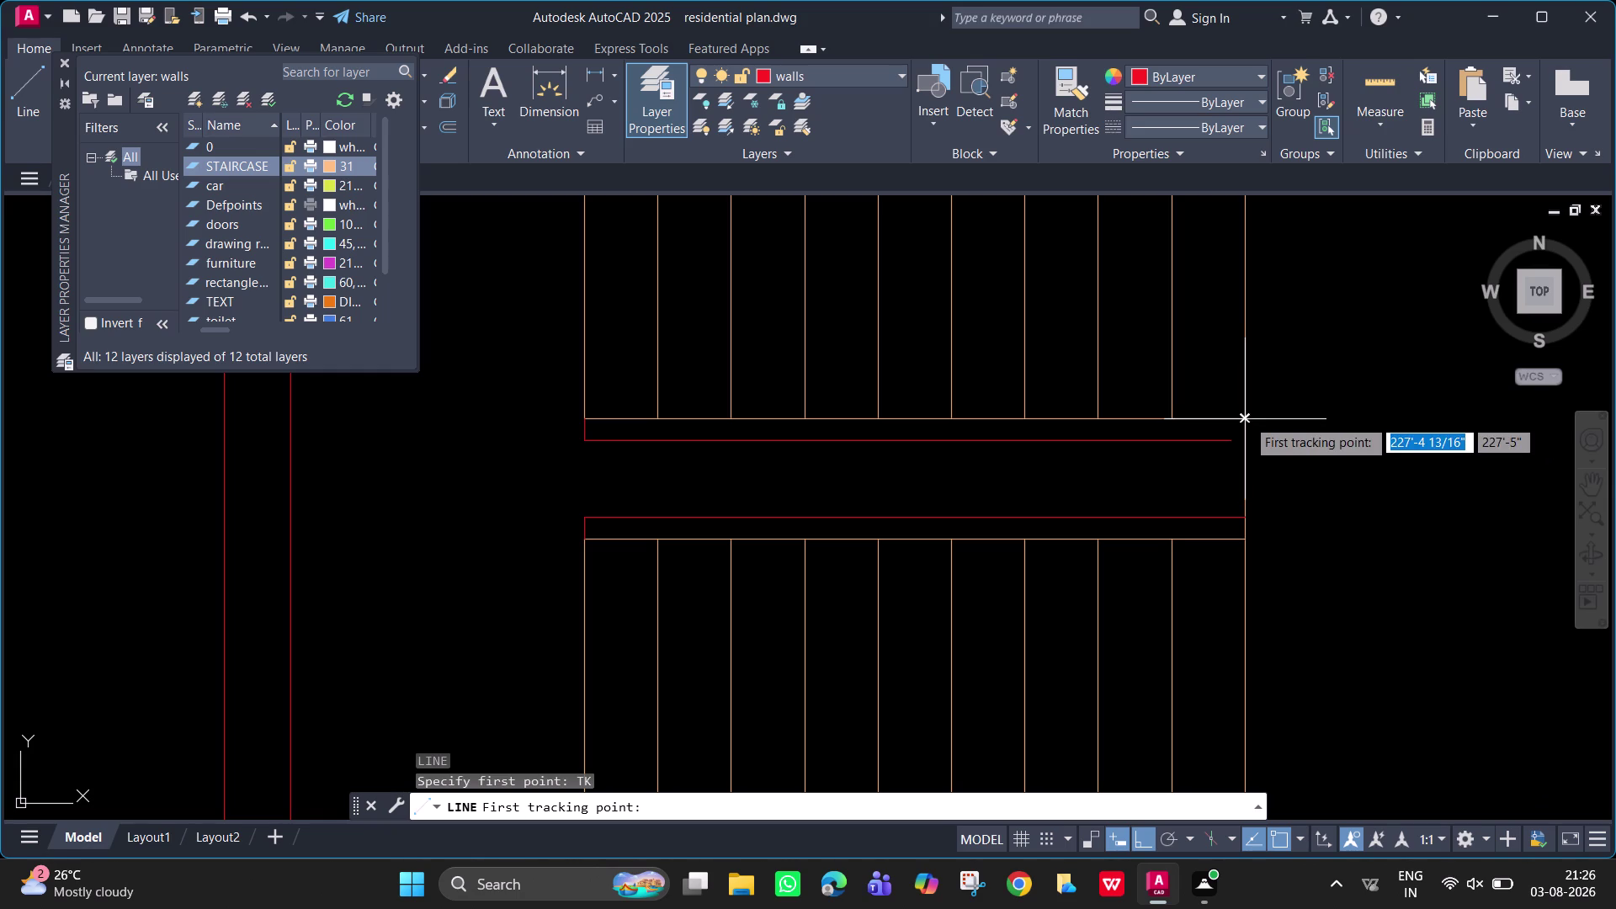
scroll(up, 3)
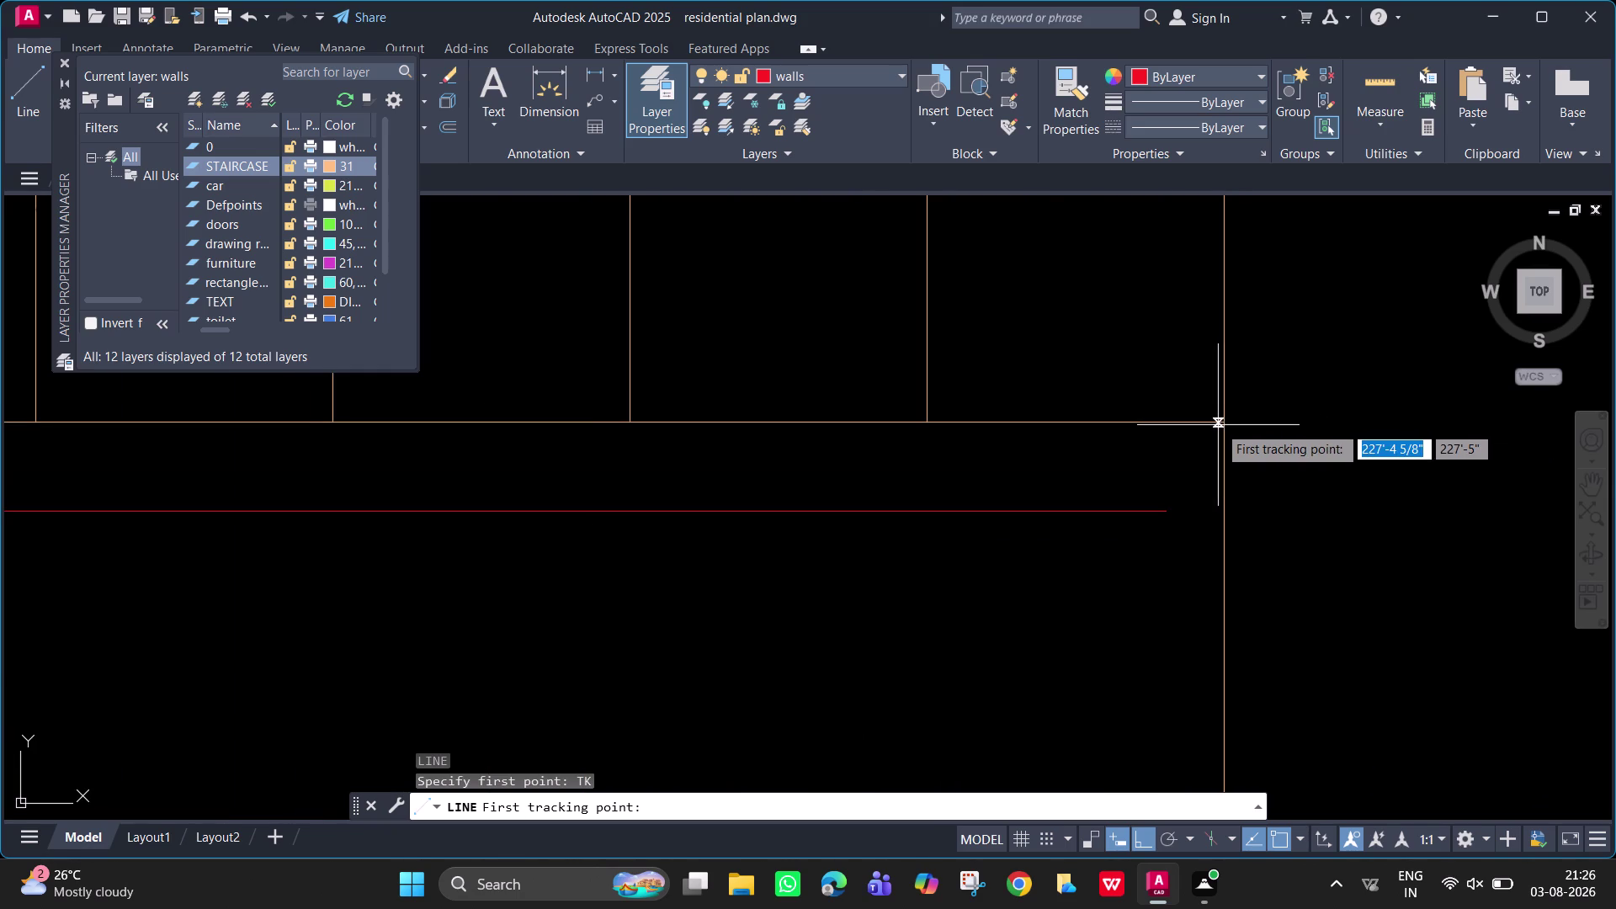
click(1223, 426)
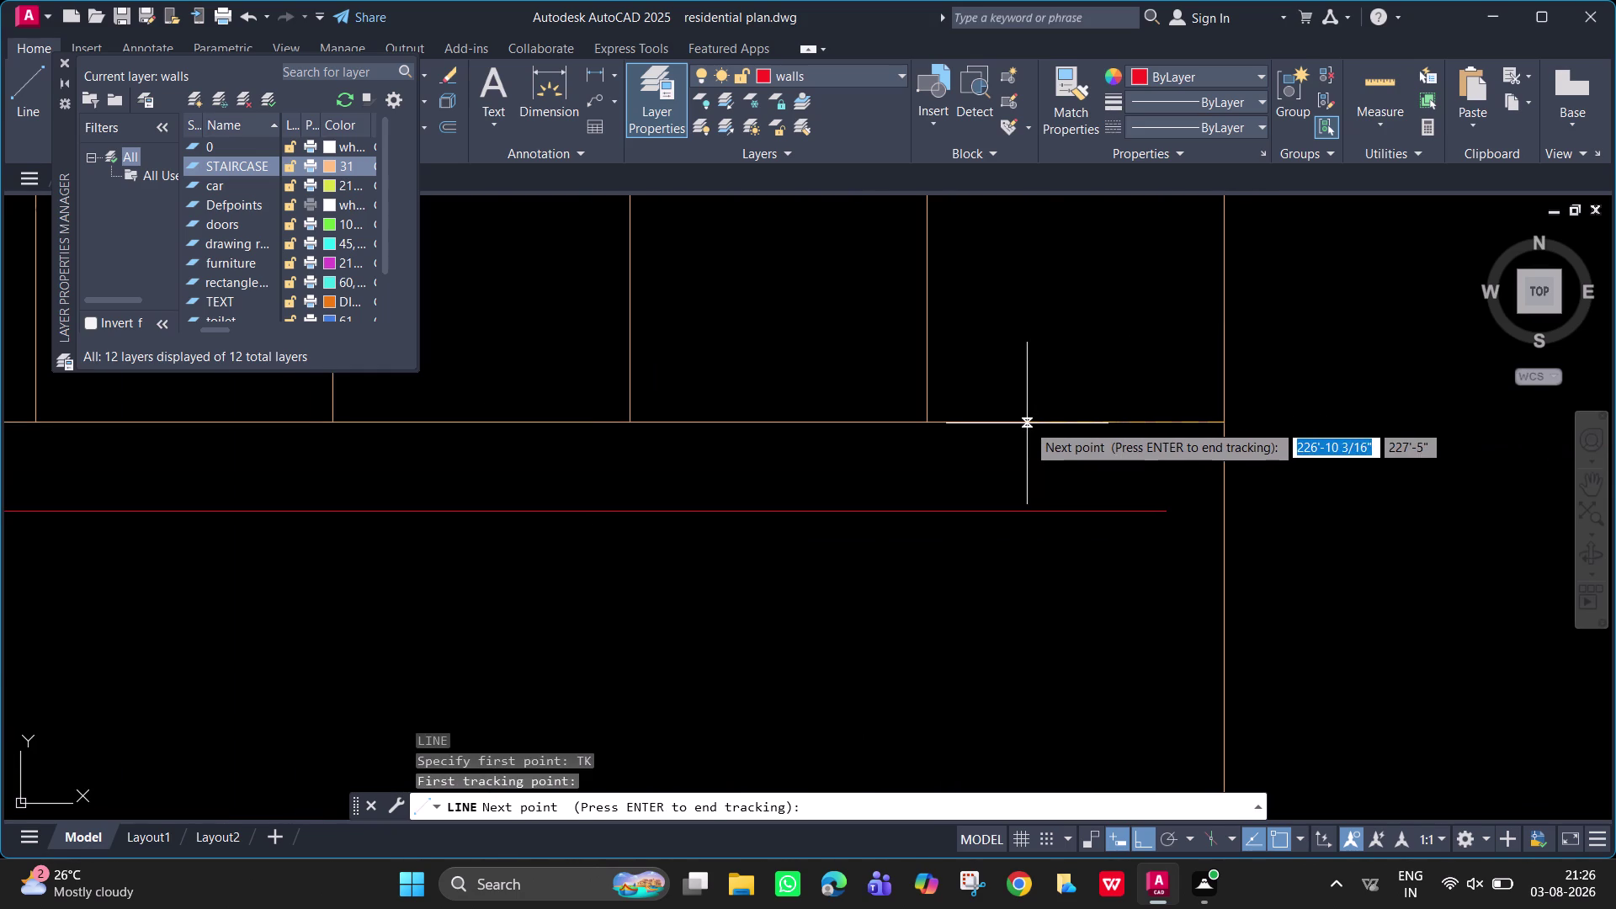
key(3)
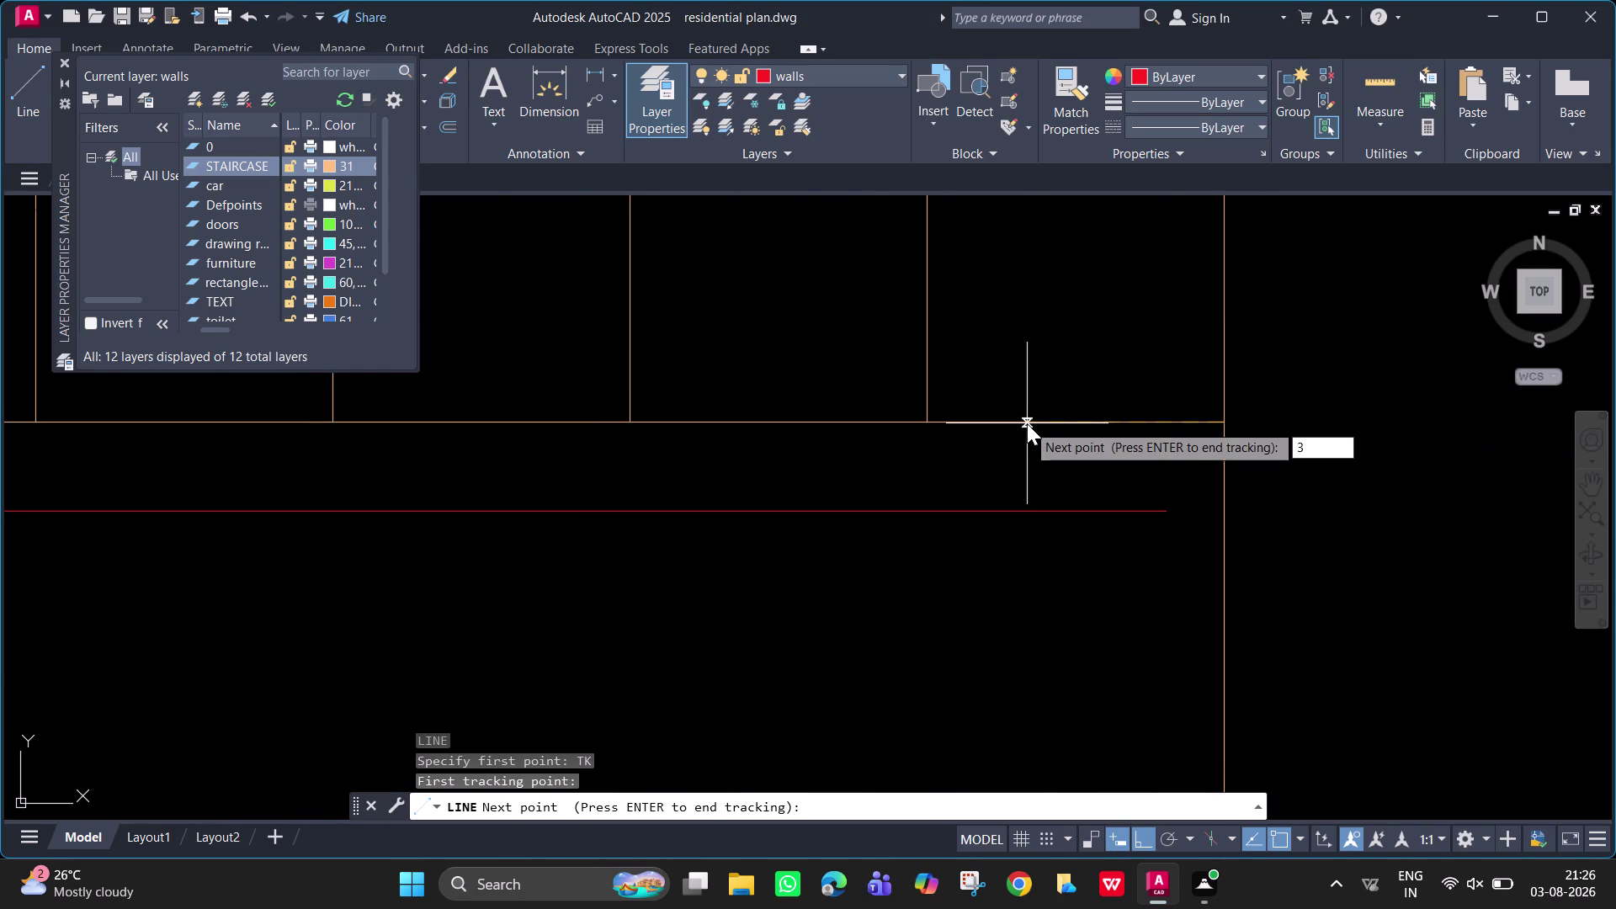
key(shift+quotedbl)
key(Return)
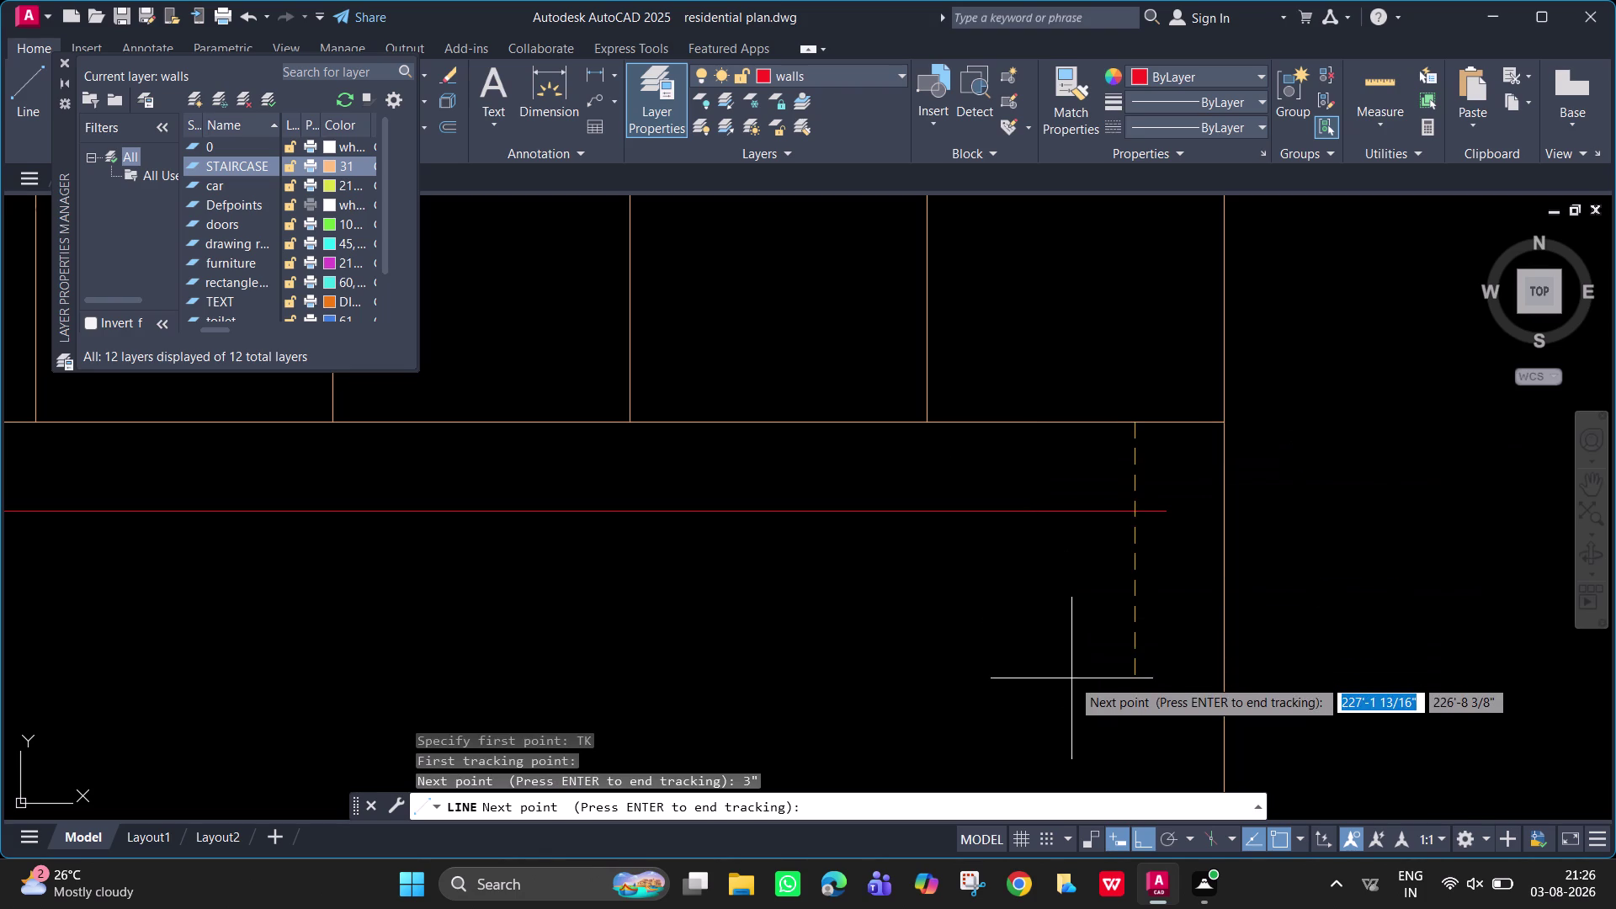
key(Return)
scroll(down, 3)
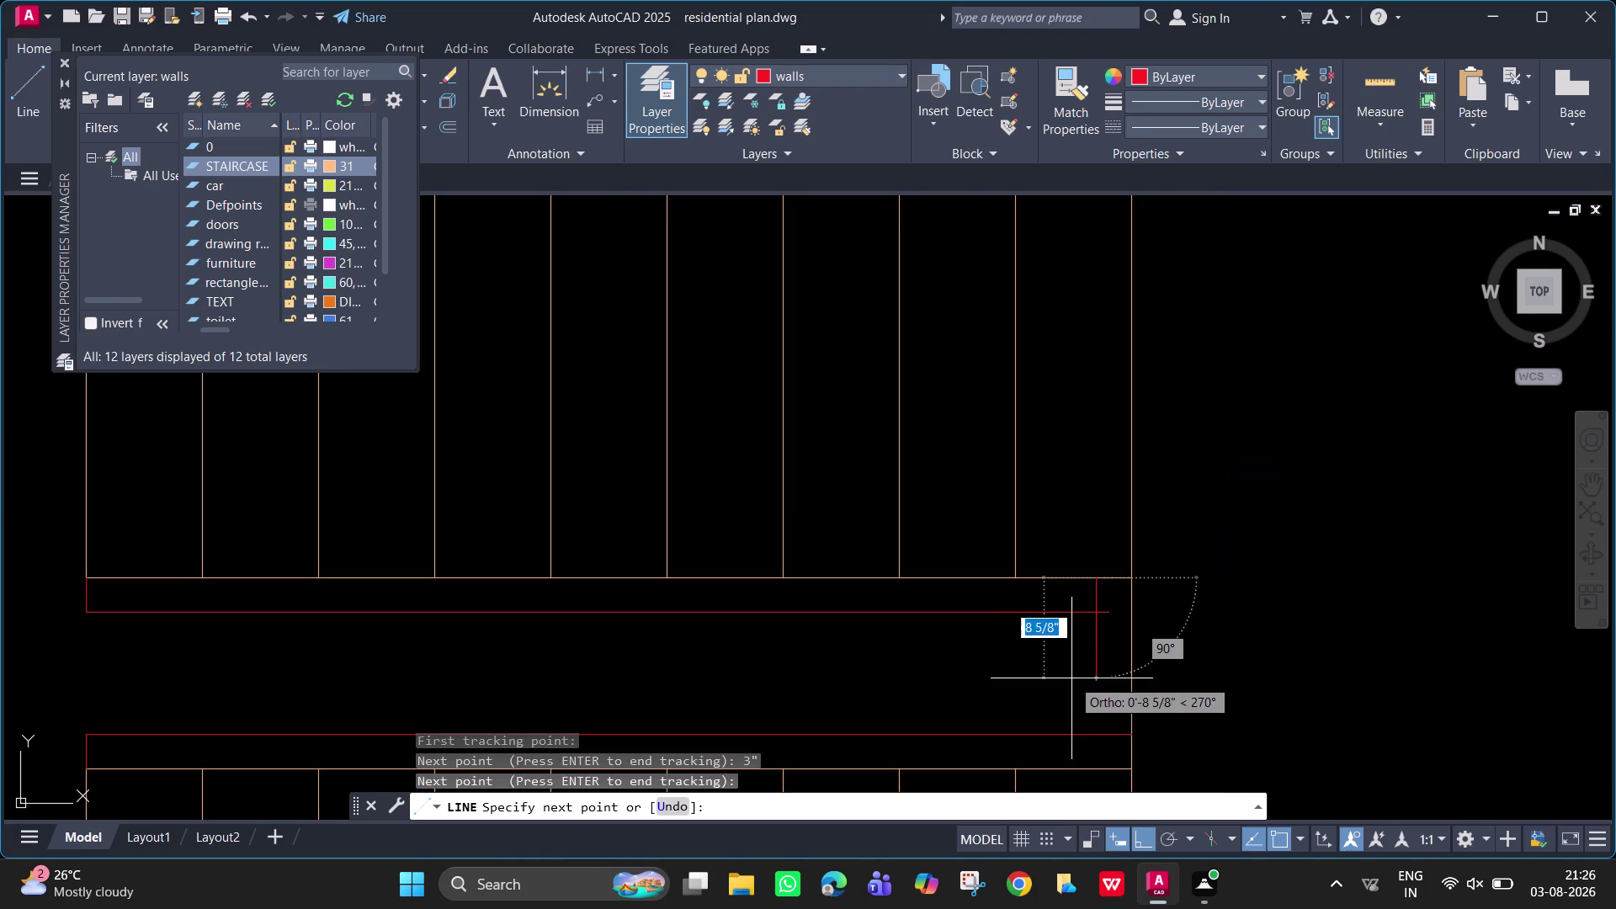
click(1094, 738)
key(space)
Begin trimming the line ends at the new vertical line.
scroll(up, 3)
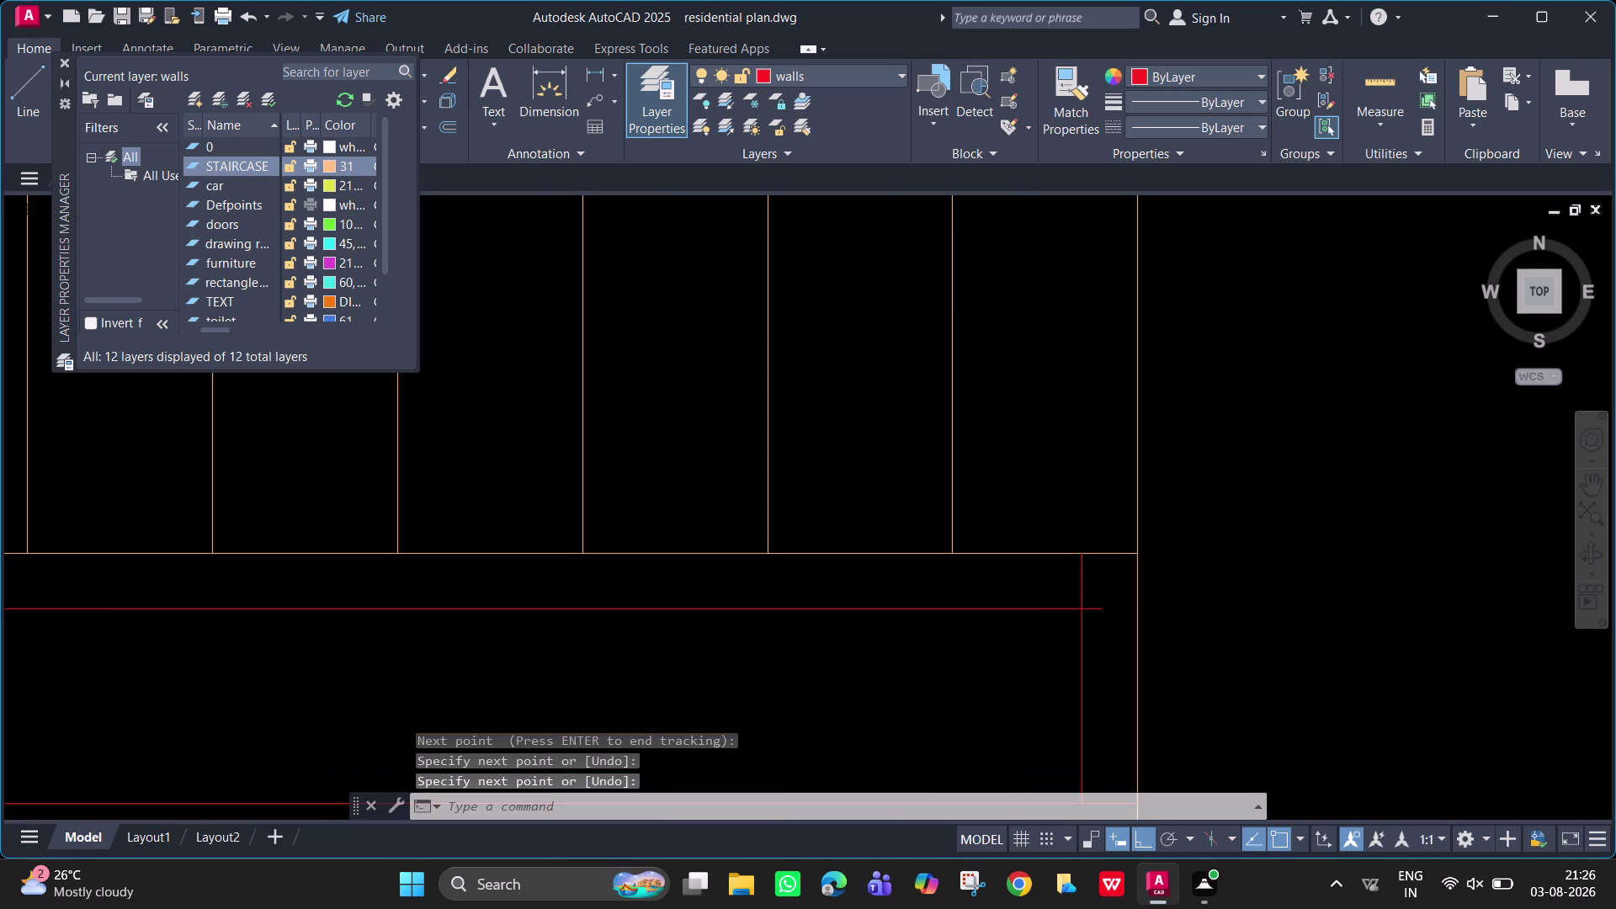
text(TR)
key(space)
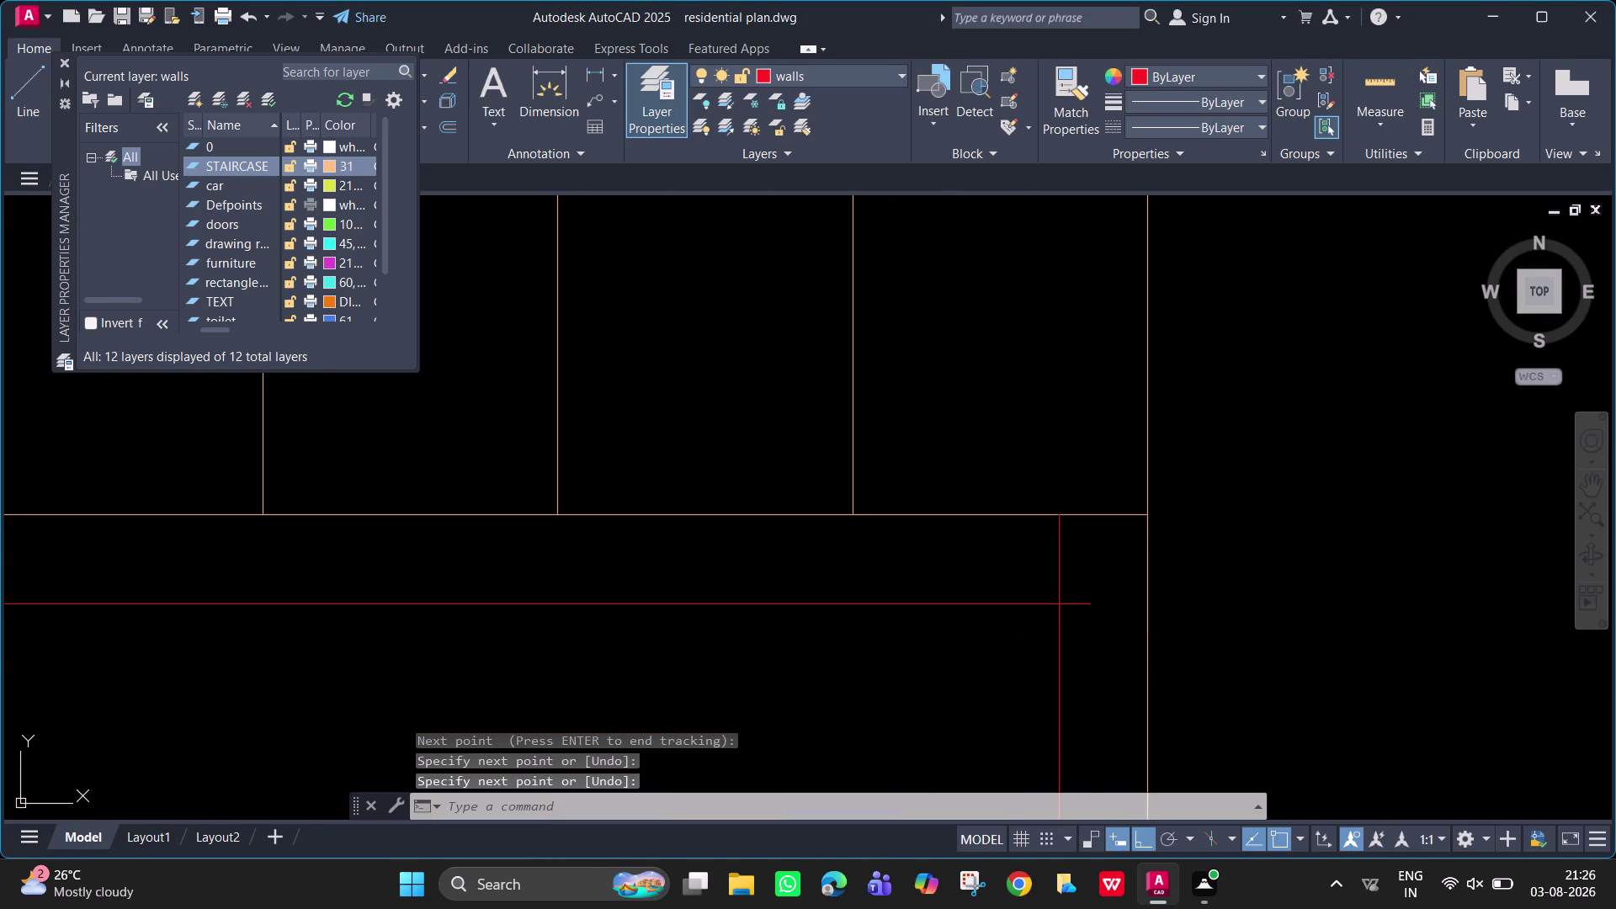
click(1081, 599)
click(1079, 625)
Trim the line ends overhanging the new vertical edge, including the bottom-right corner.
drag(1088, 573, 1087, 573)
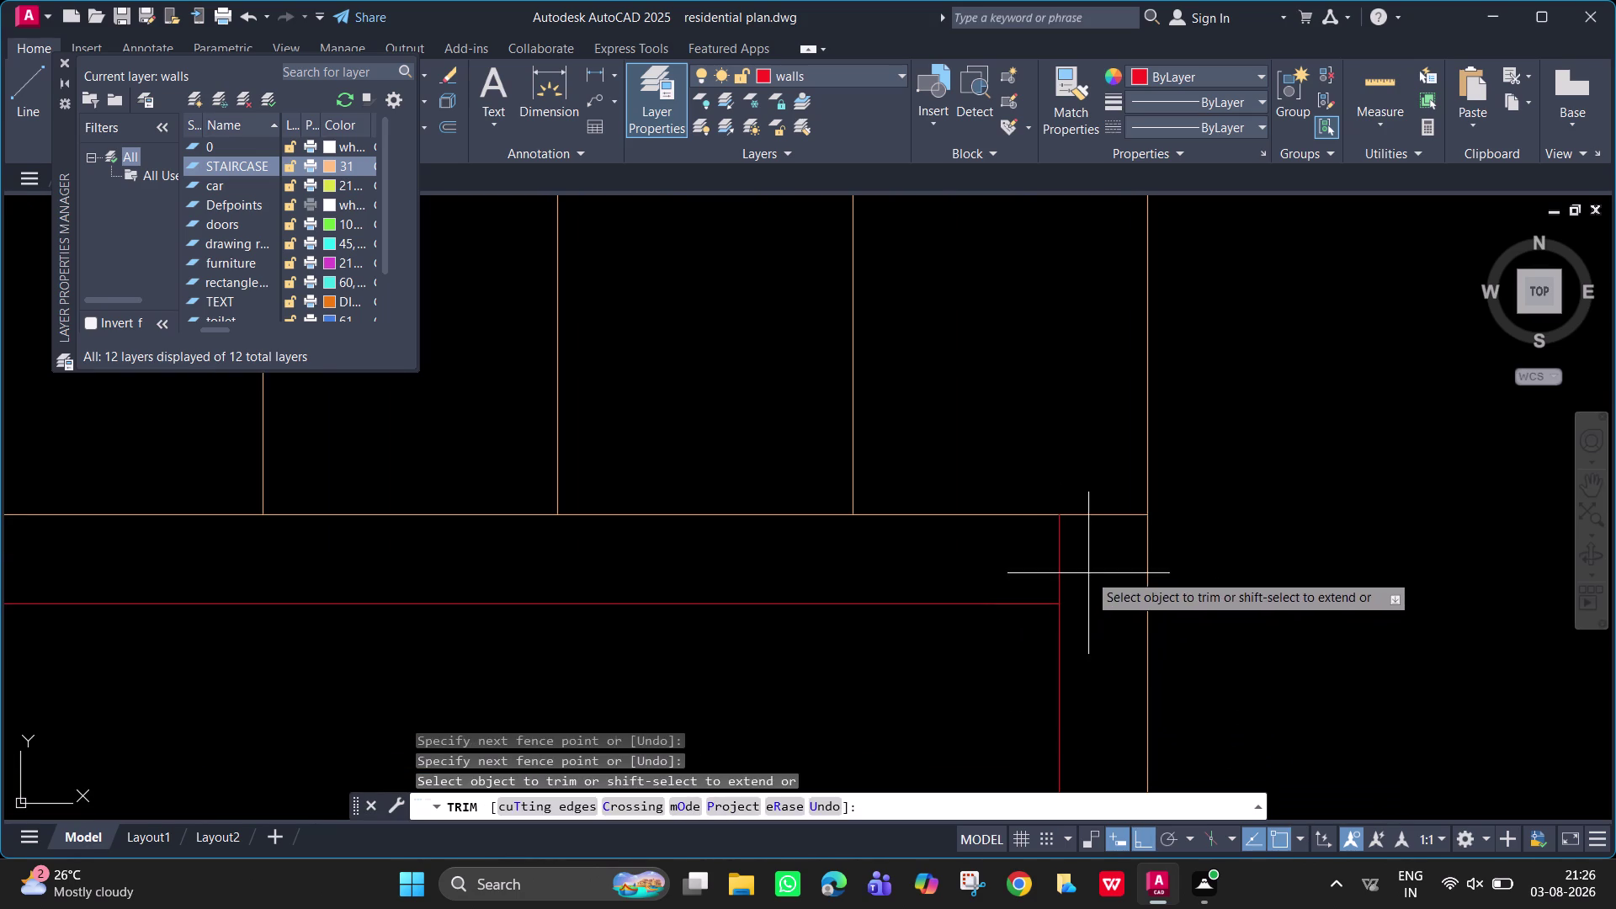
drag(1087, 573, 1076, 572)
click(1018, 561)
scroll(down, 3)
middle_drag(1018, 561, 1184, 552)
scroll(down, 3)
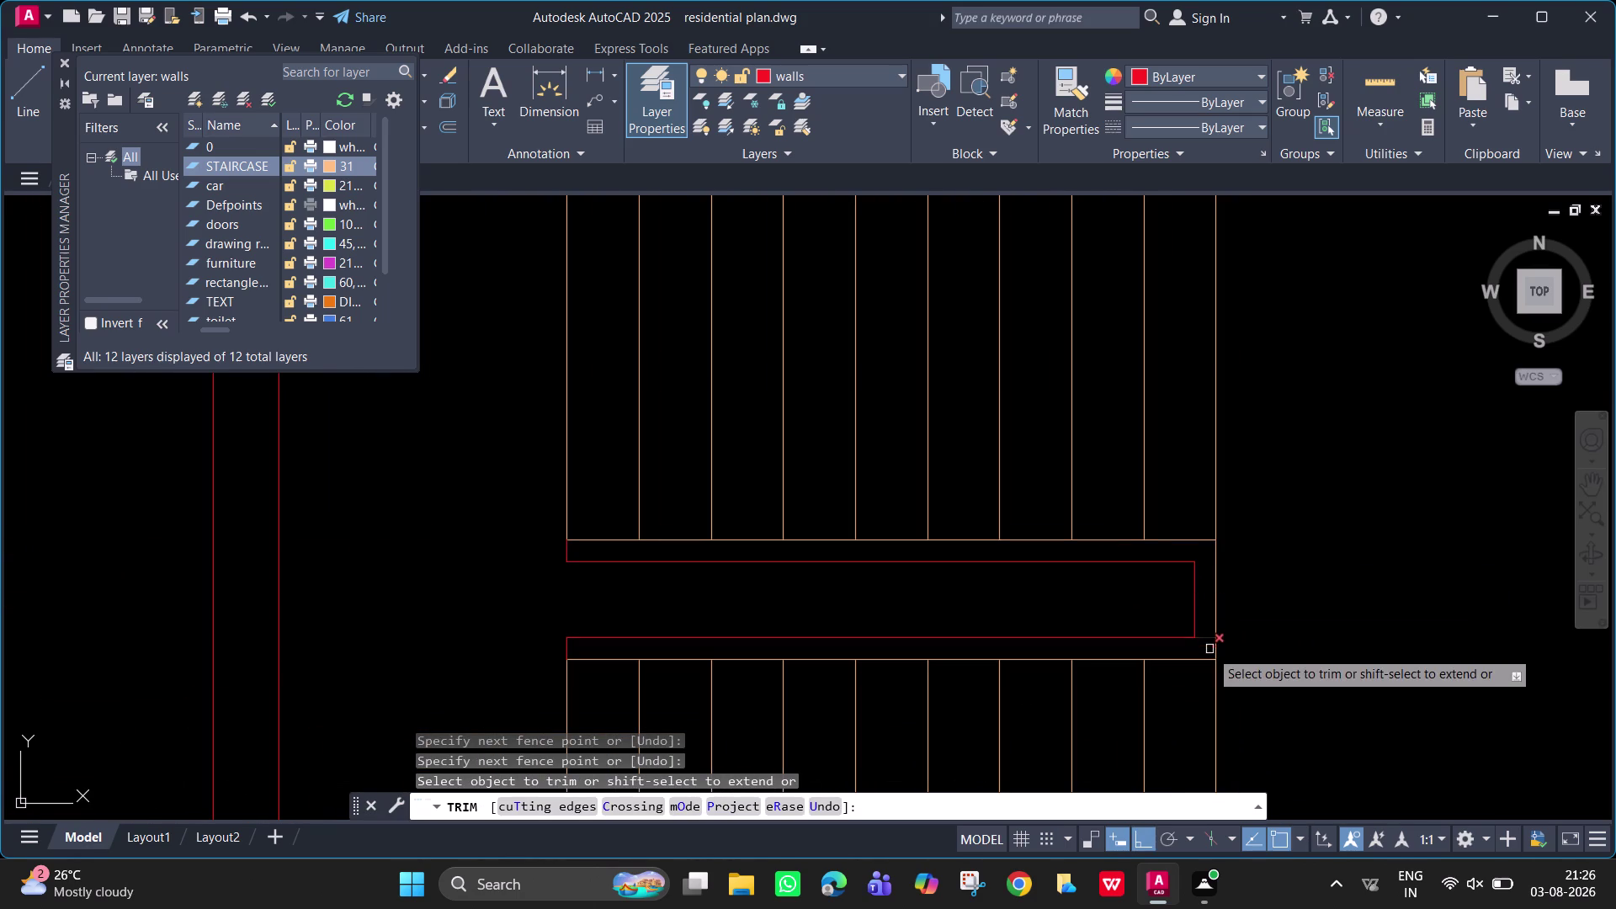
click(1208, 638)
key(Escape)
Pan to inspect the trimmed landing, then cancel a repeated trim.
scroll(down, 3)
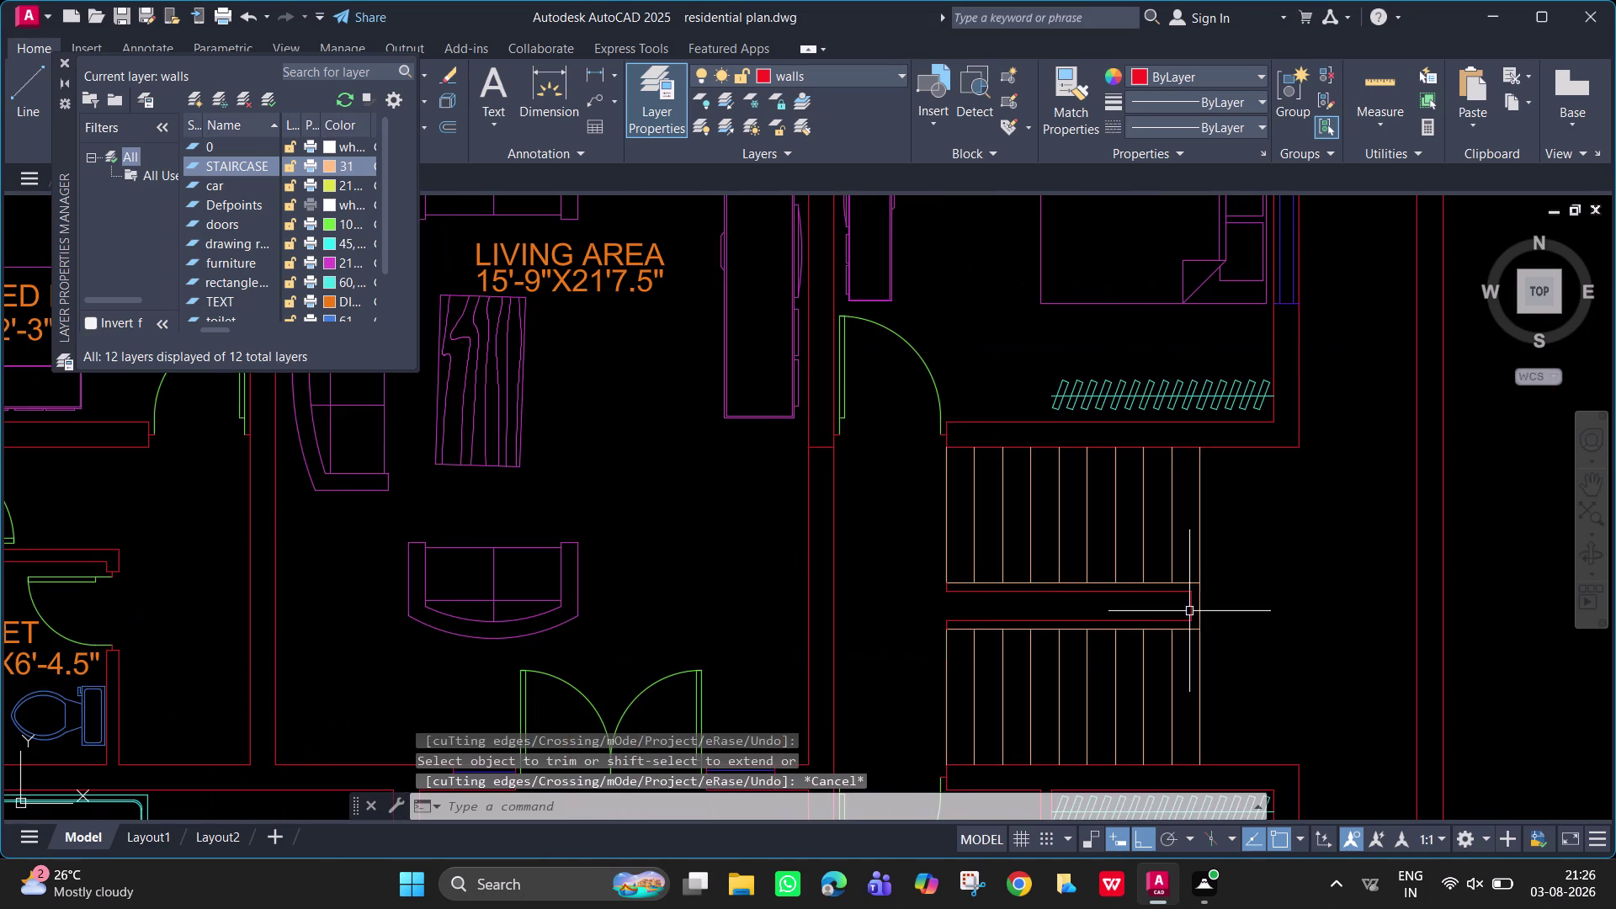
middle_drag(1189, 611, 1240, 615)
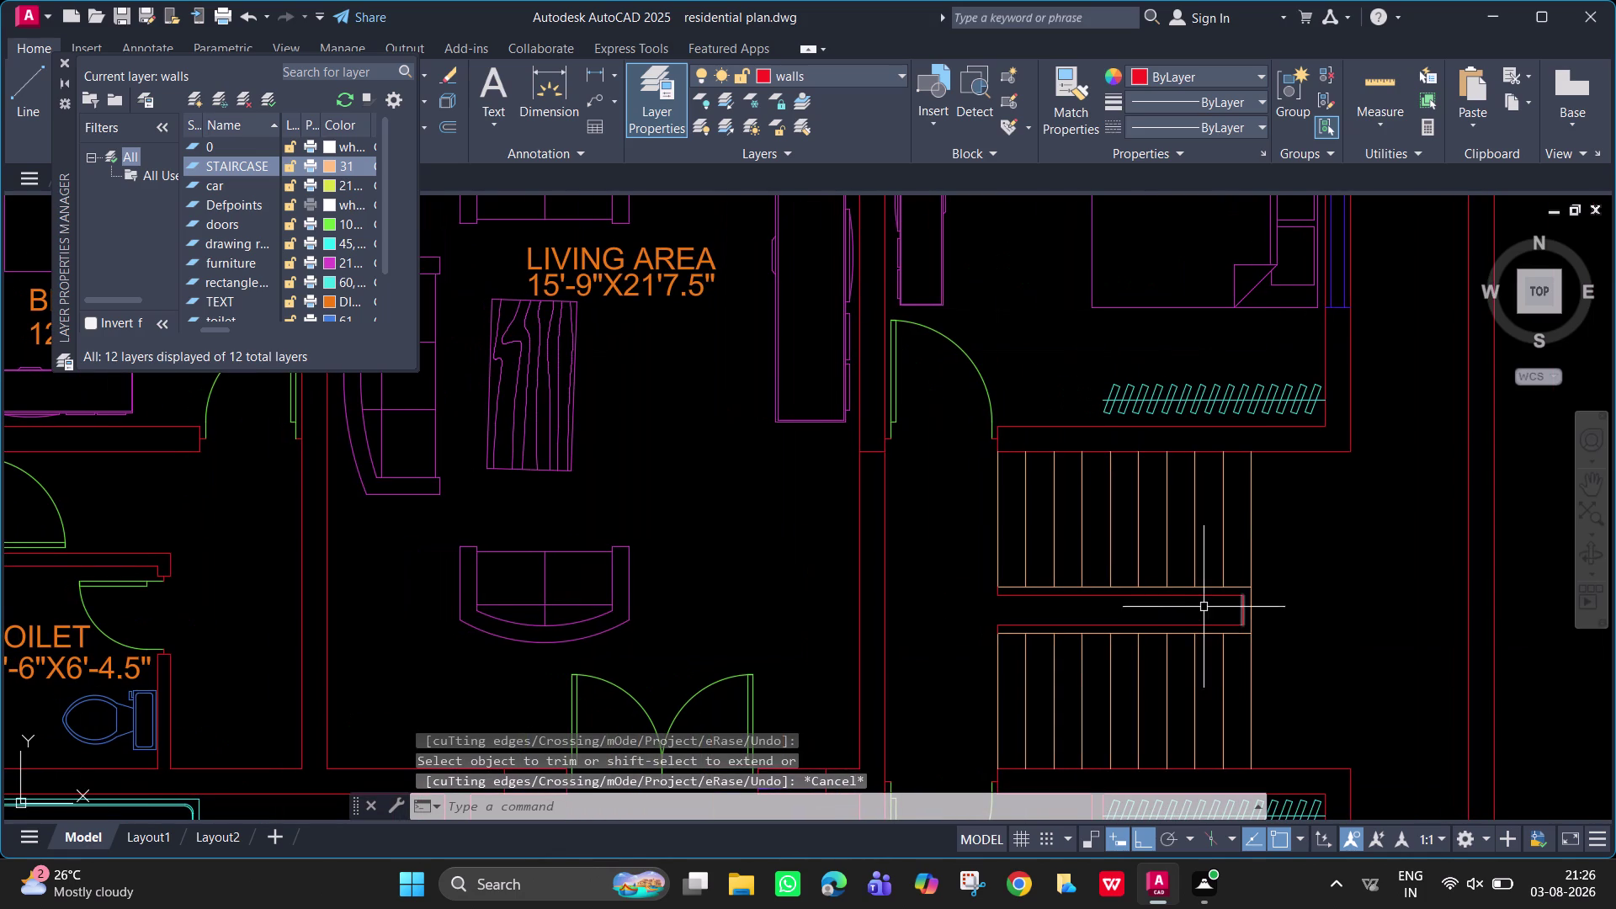
scroll(up, 3)
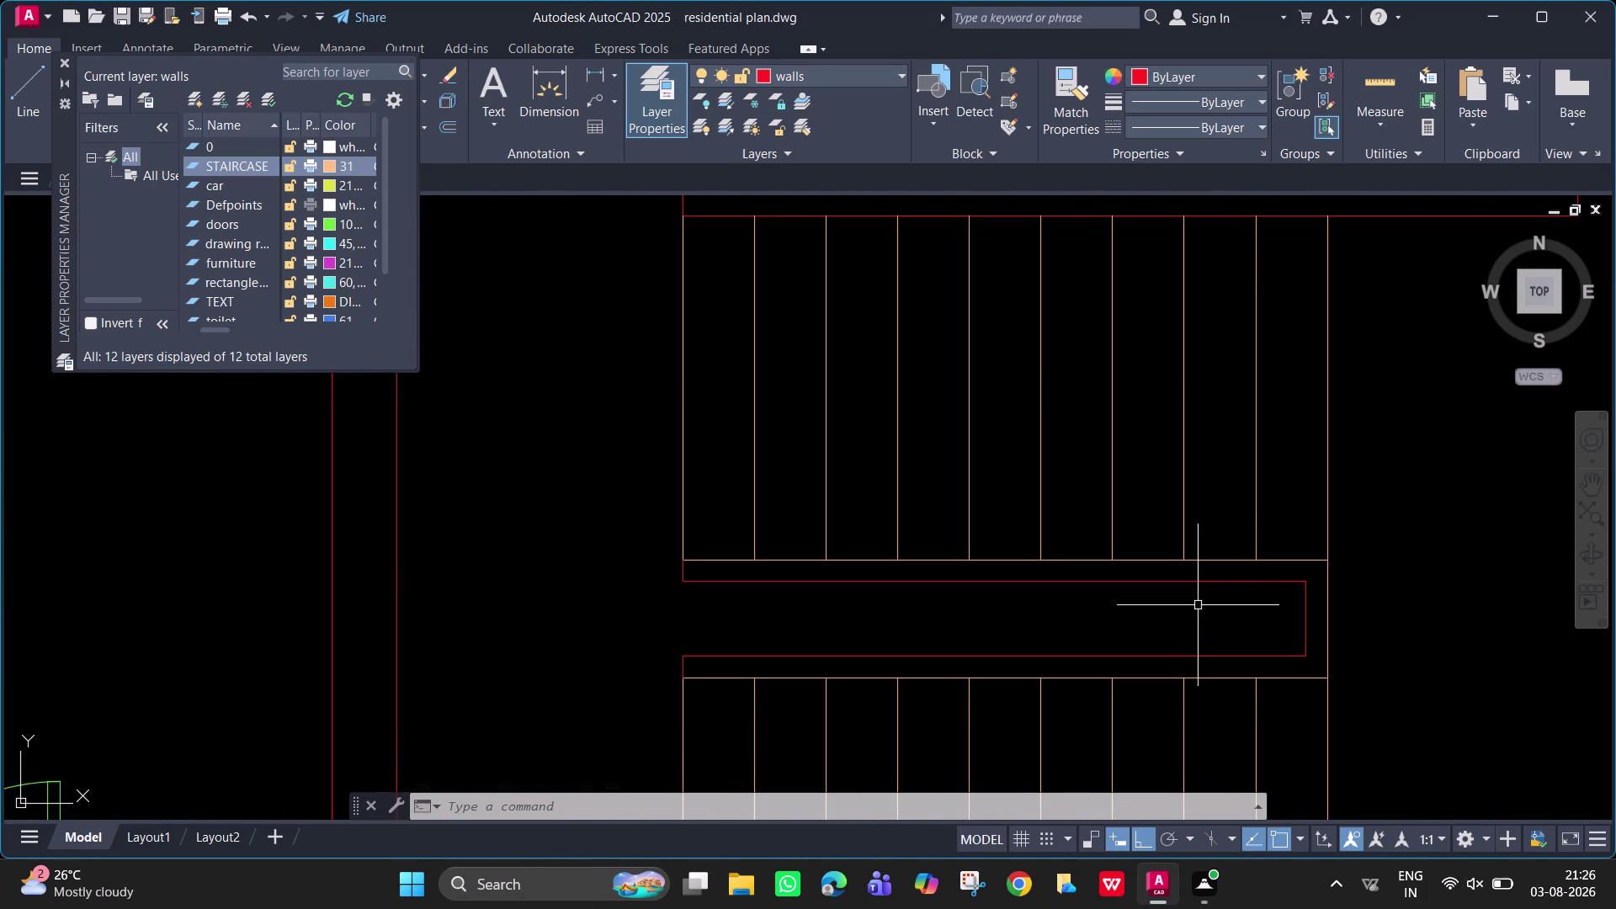
key(space)
key(space)
key(space)
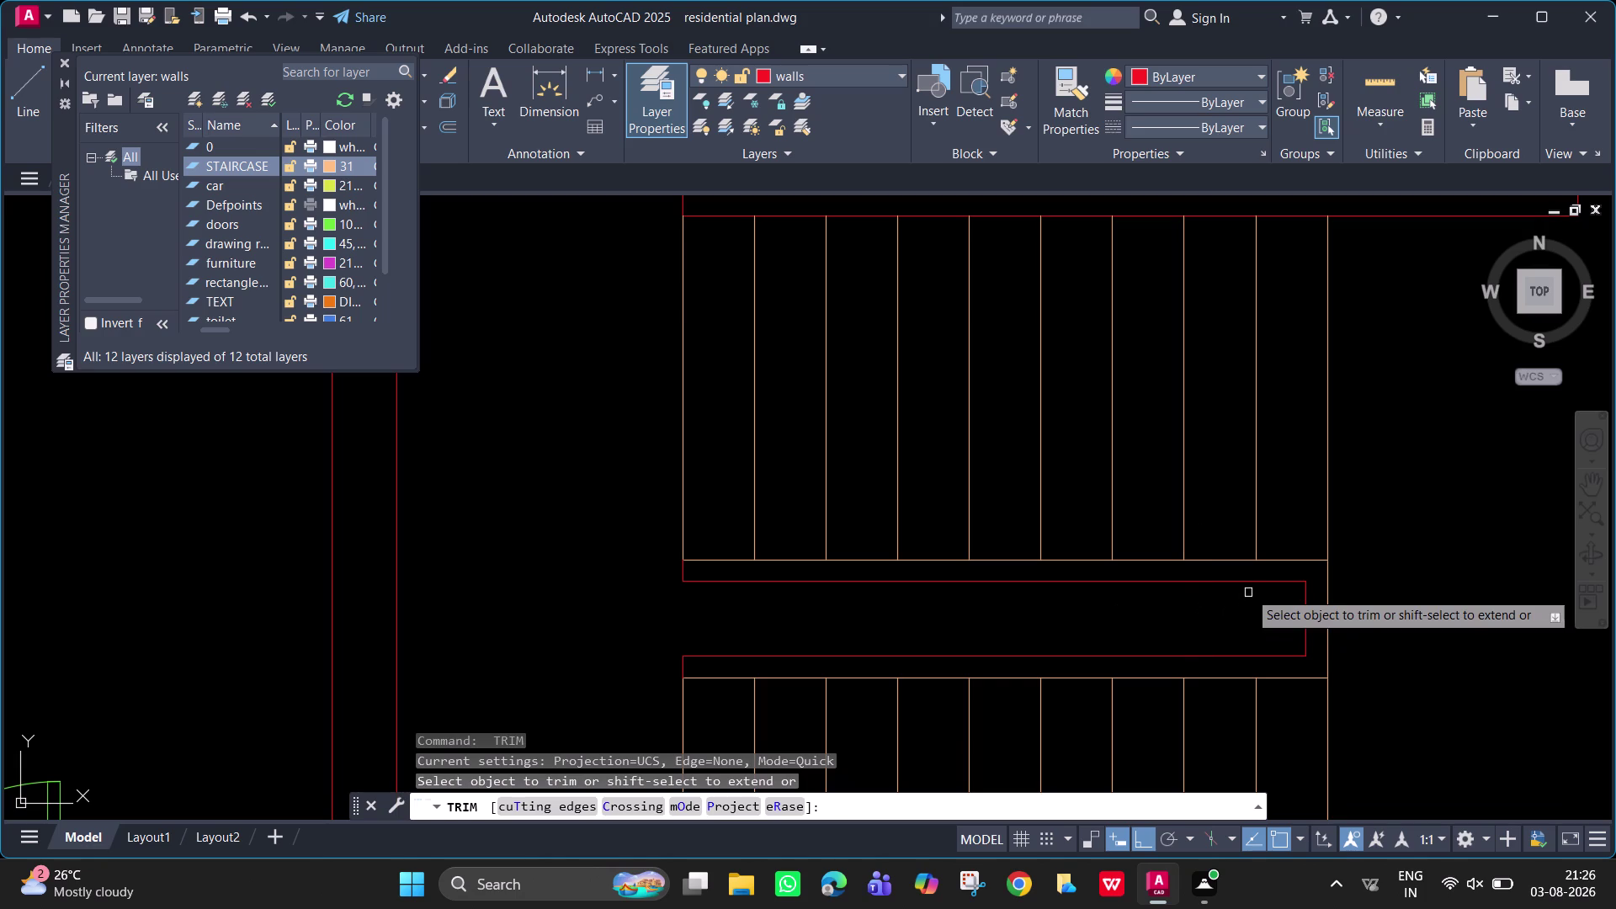
key(Escape)
Start a diagonal line at the landing's top-right corner.
text(L)
key(space)
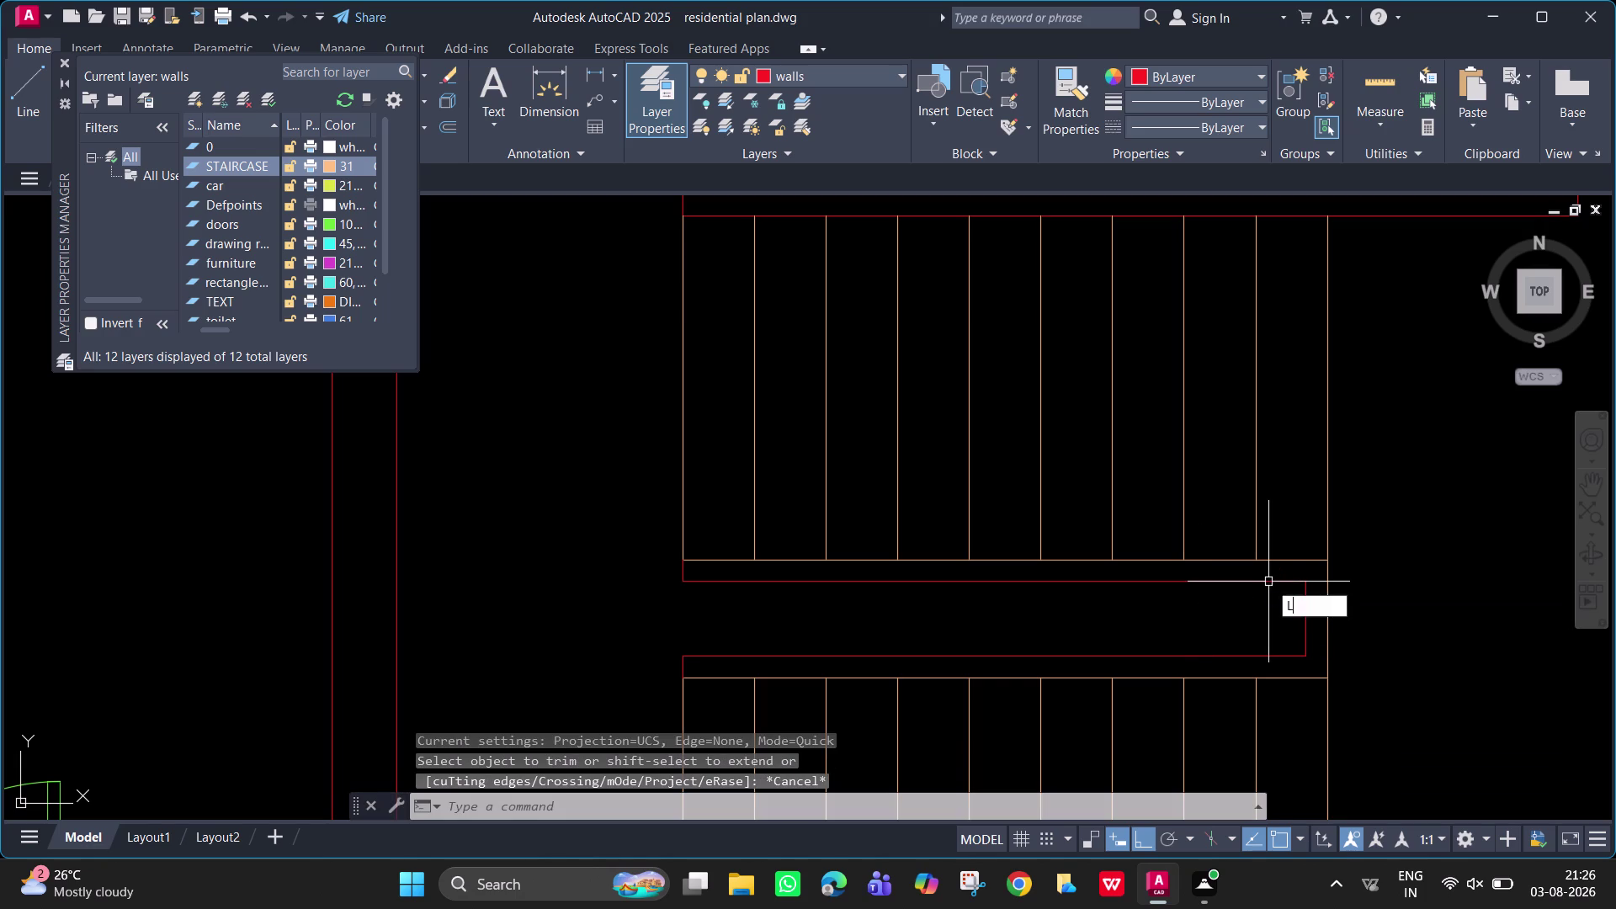
click(1306, 584)
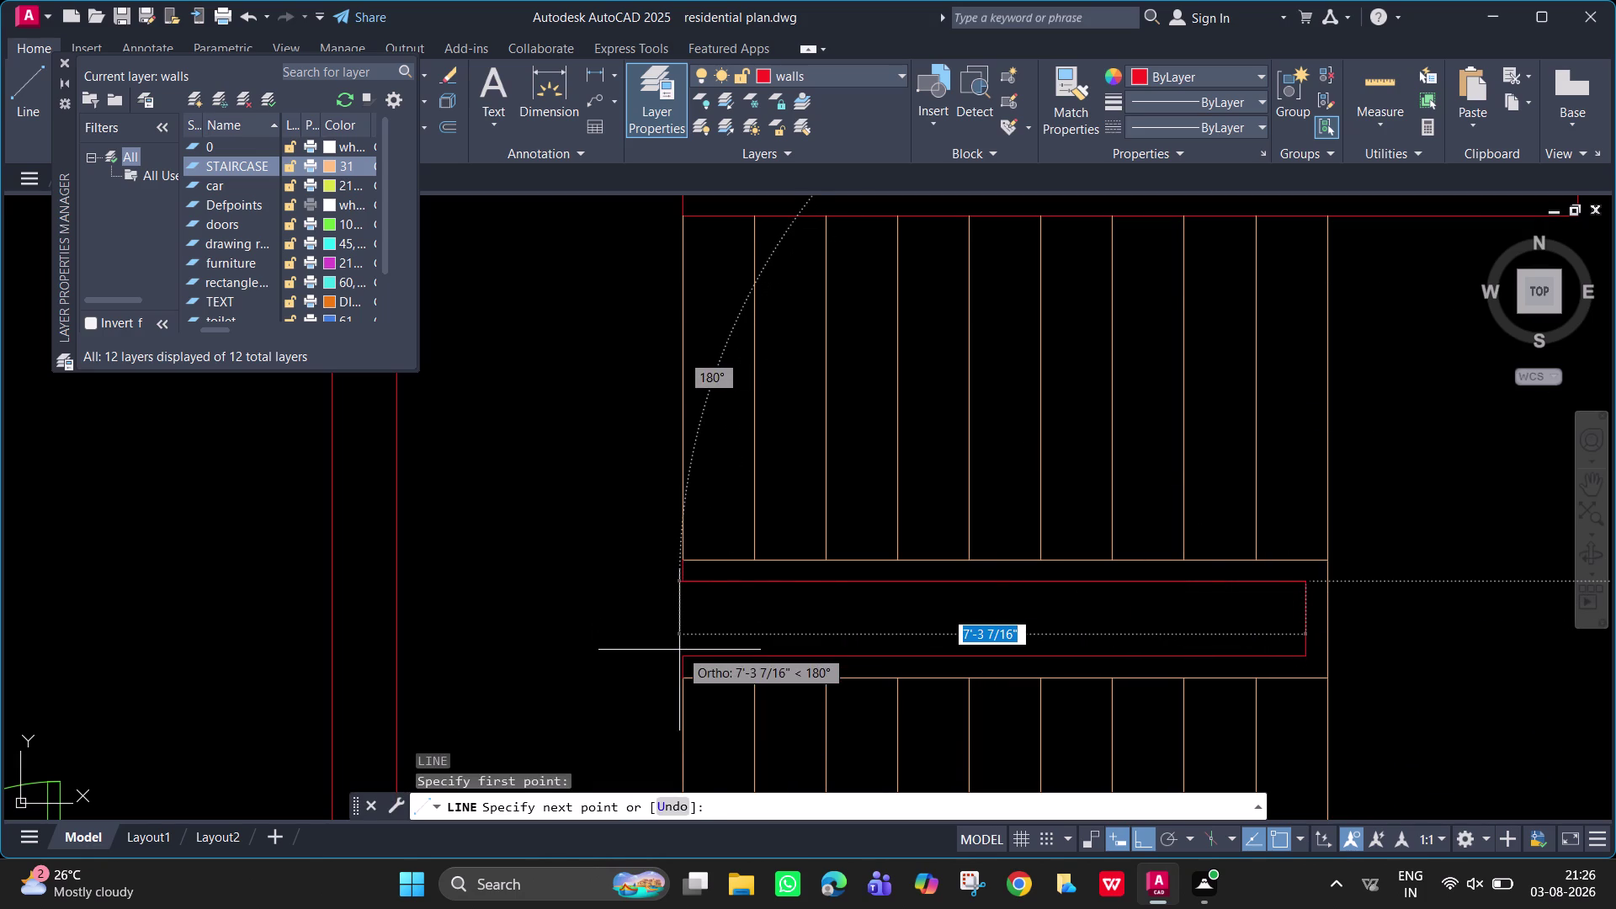
With Ortho off, draw diagonals from top-right to bottom-left and from top-left to bottom-right.
key(F8)
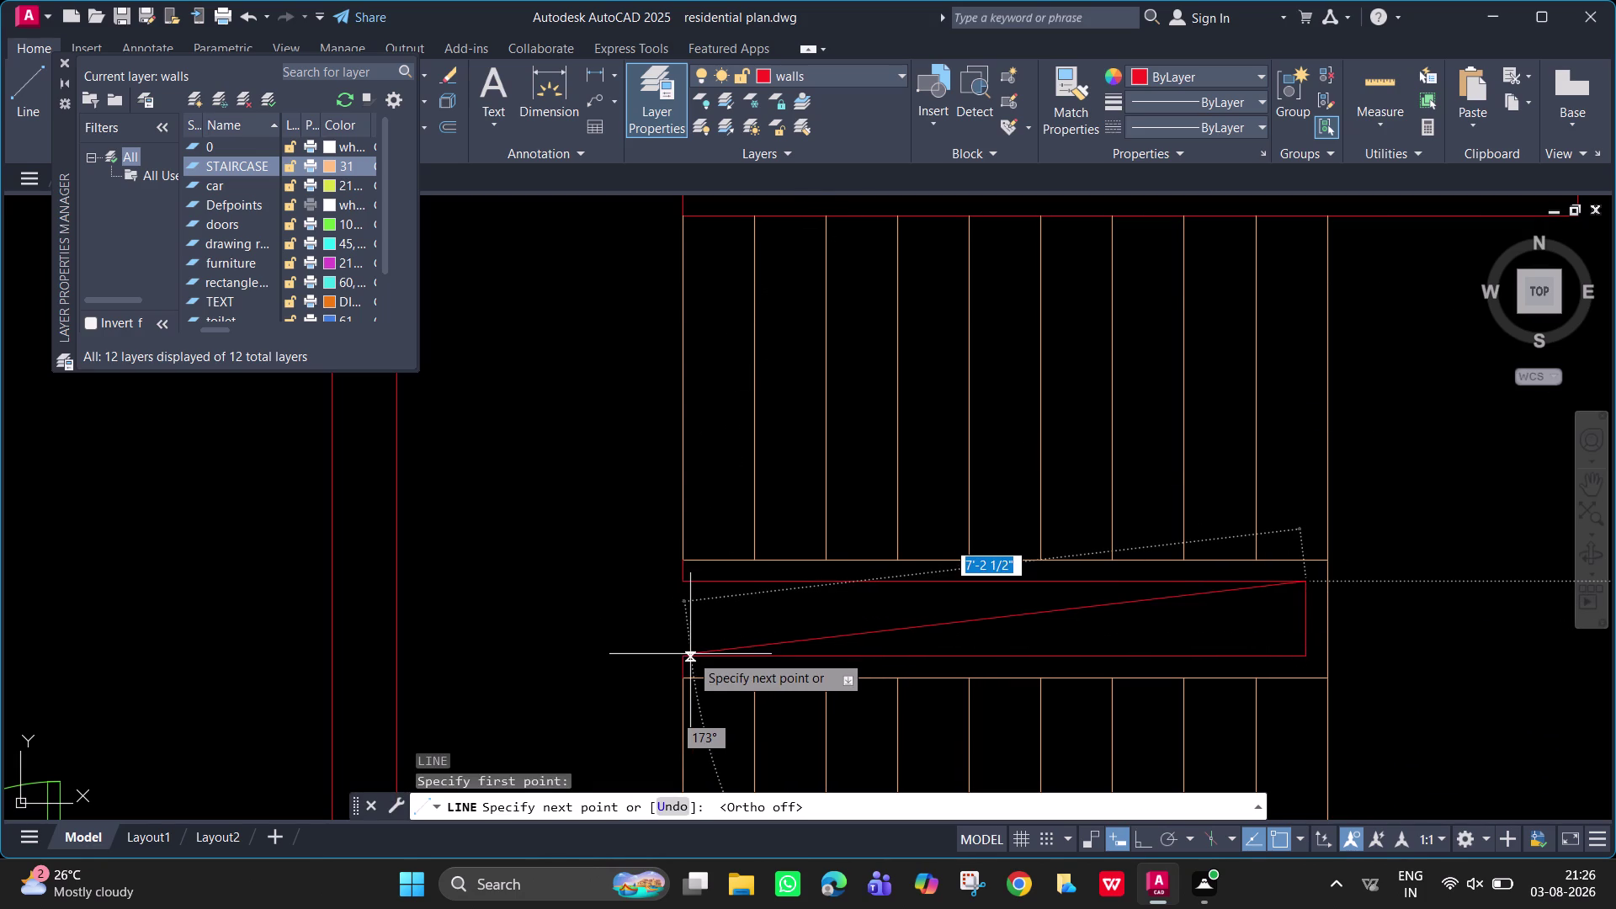
click(685, 654)
key(space)
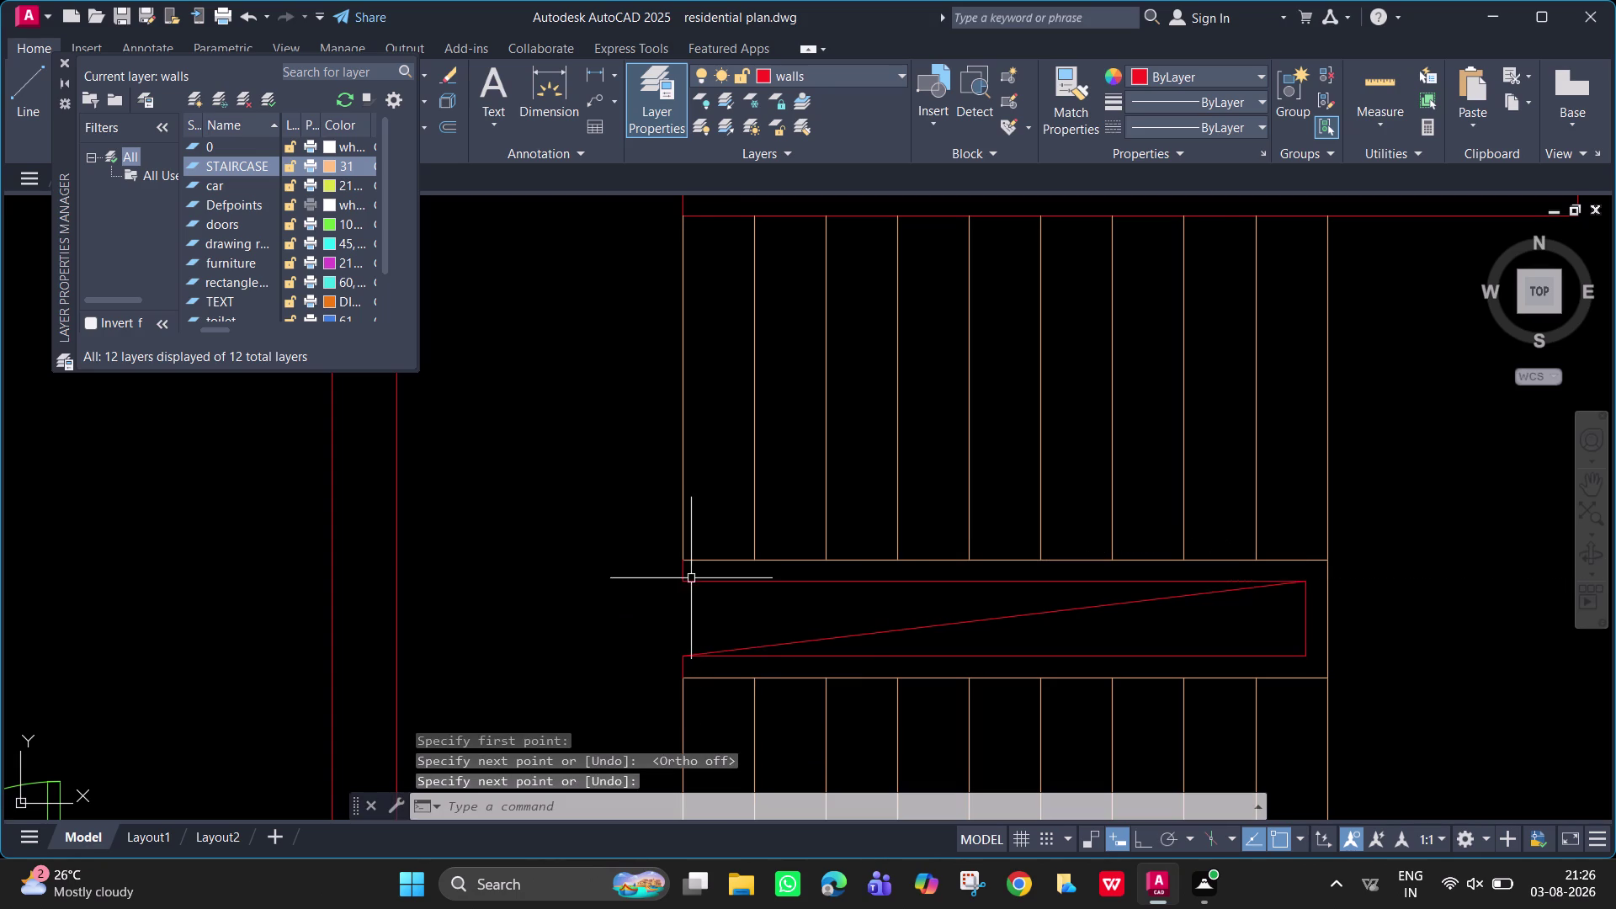
key(space)
click(684, 585)
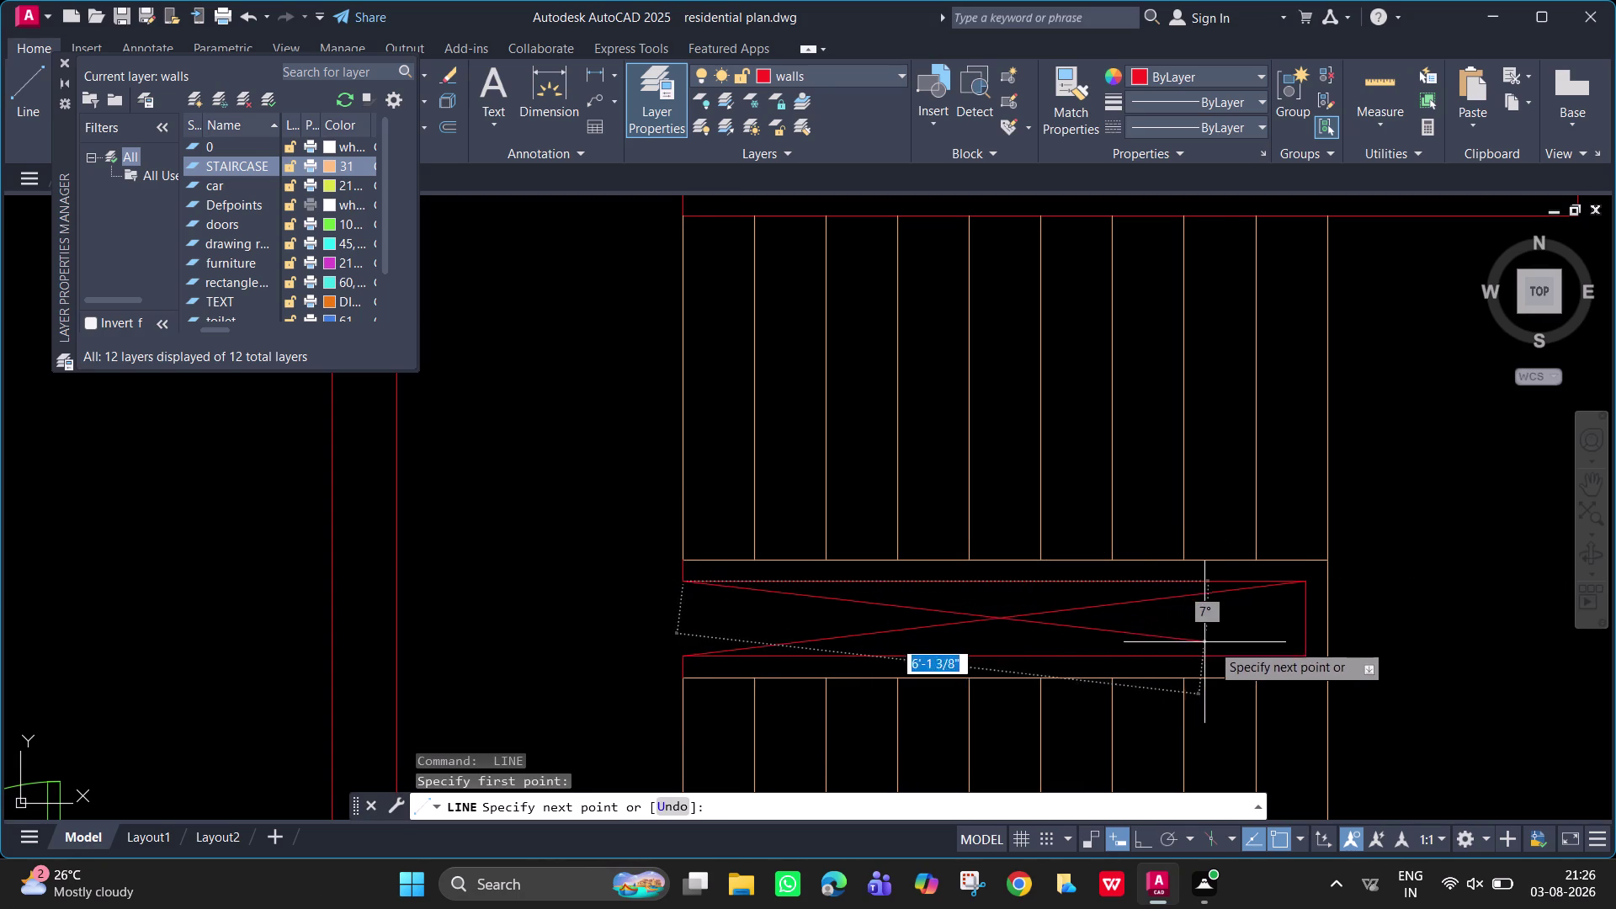
click(1304, 657)
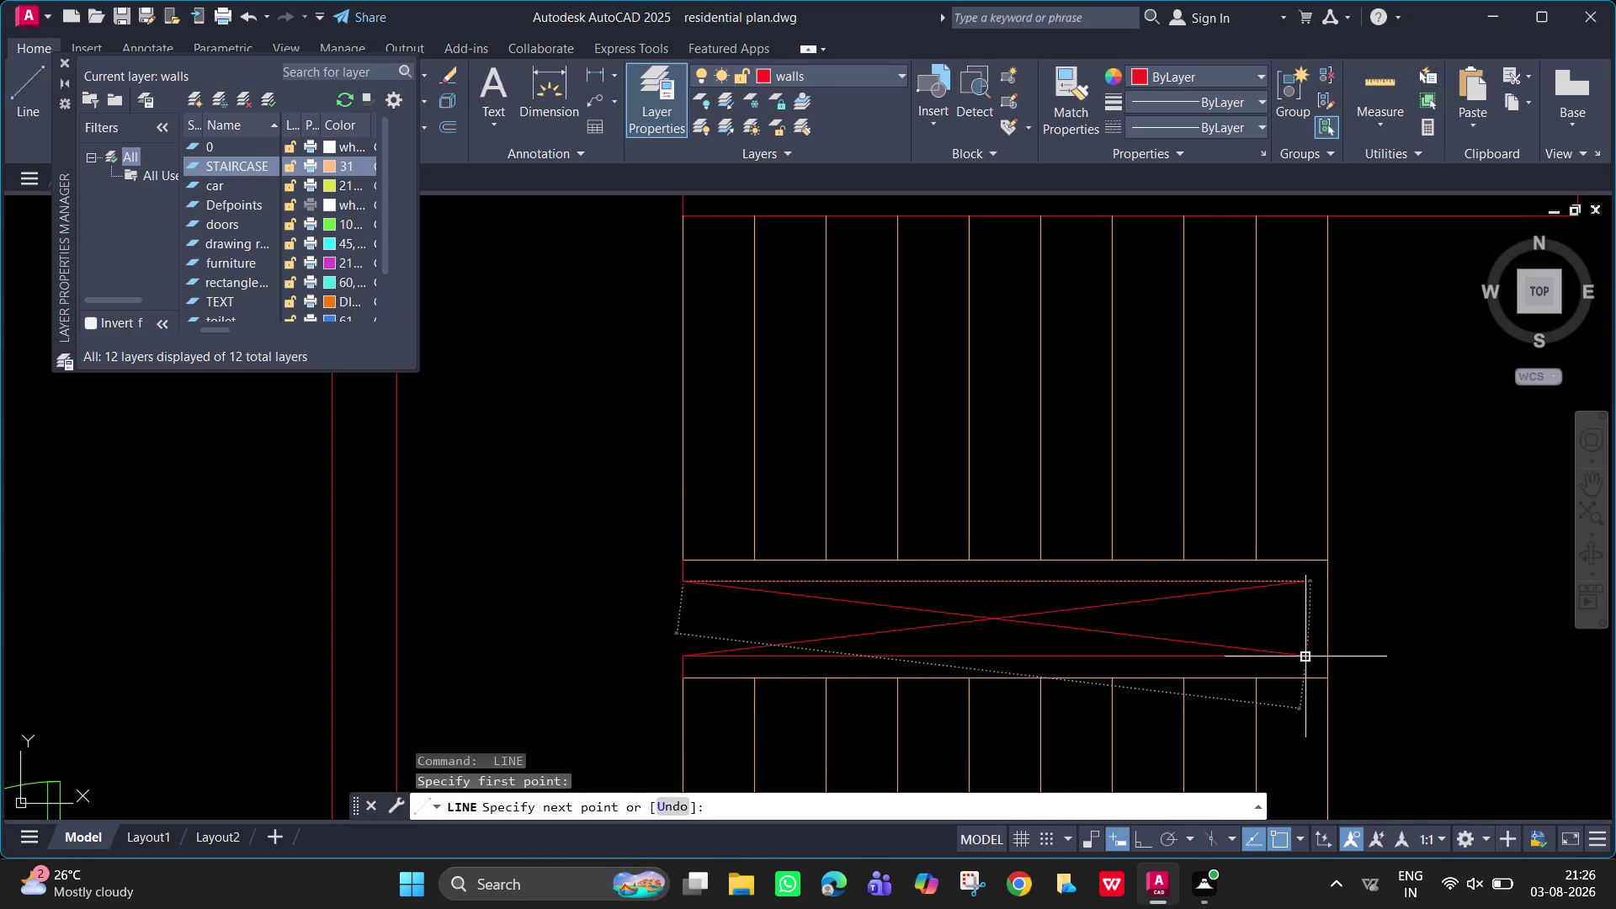
key(space)
scroll(down, 3)
key(Escape)
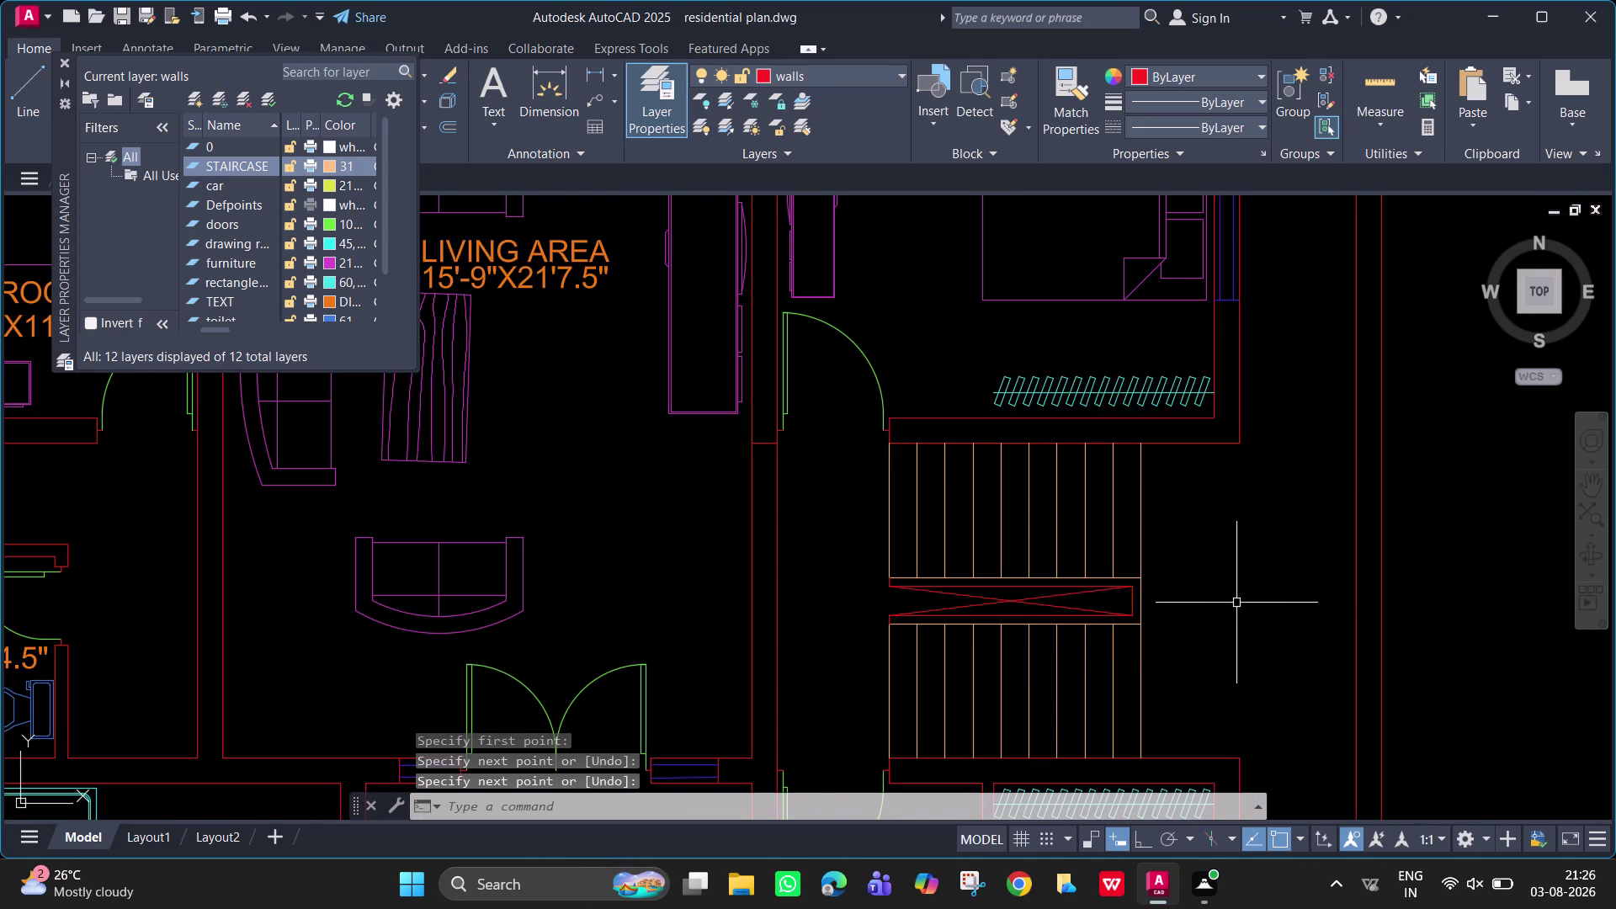
key(Escape)
key(grave)
scroll(down, 3)
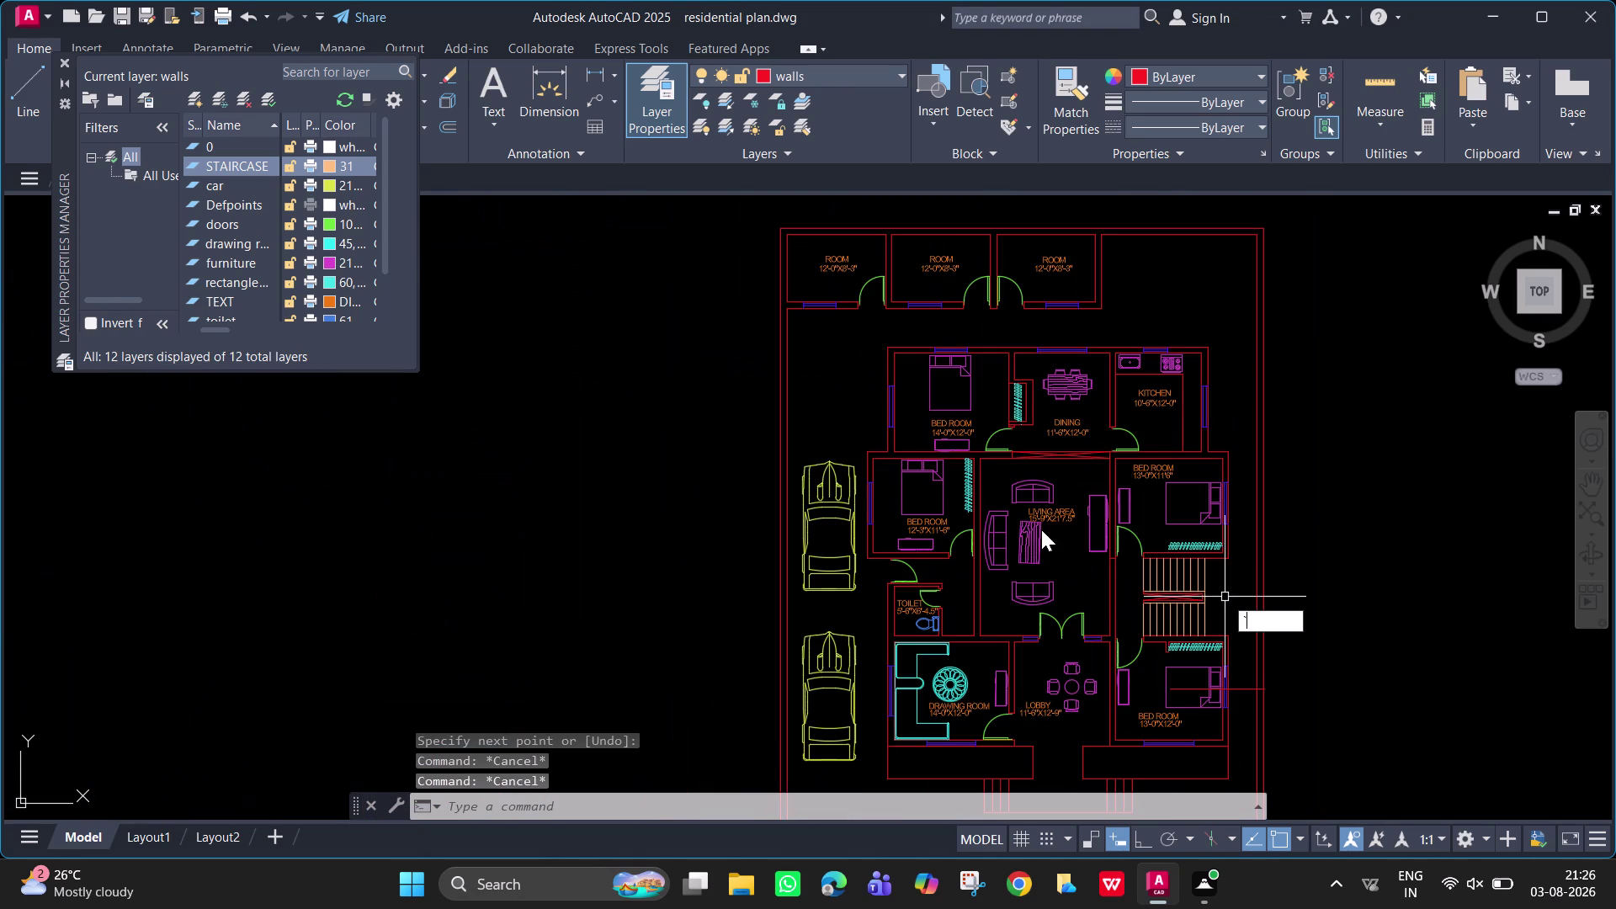
middle_drag(1041, 530, 1014, 404)
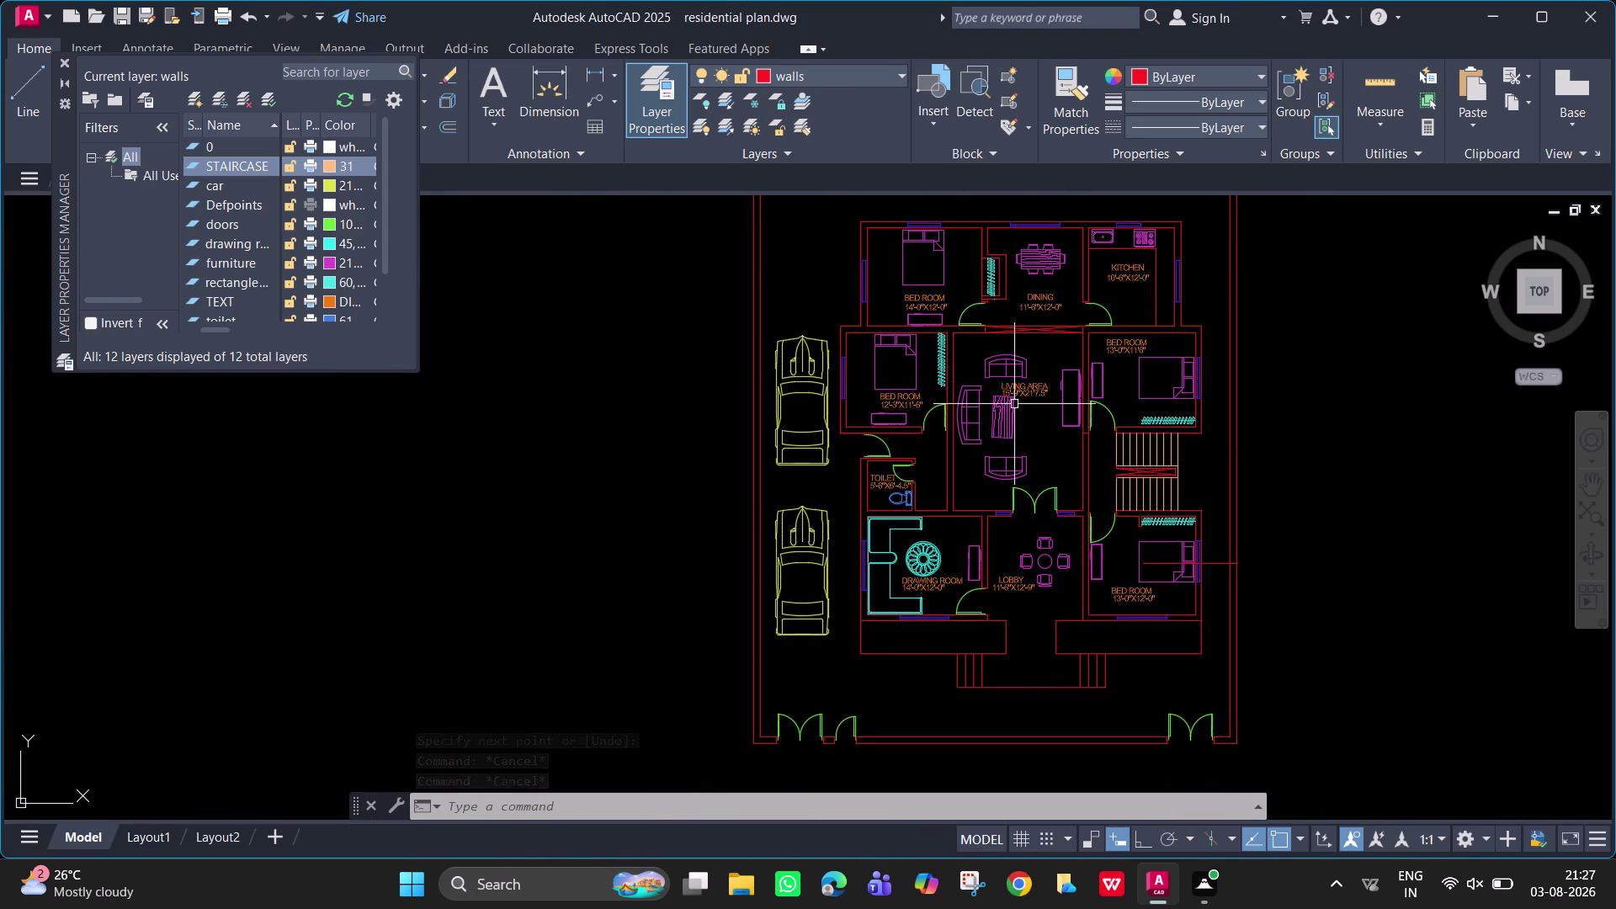
middle_drag(1005, 507, 1003, 569)
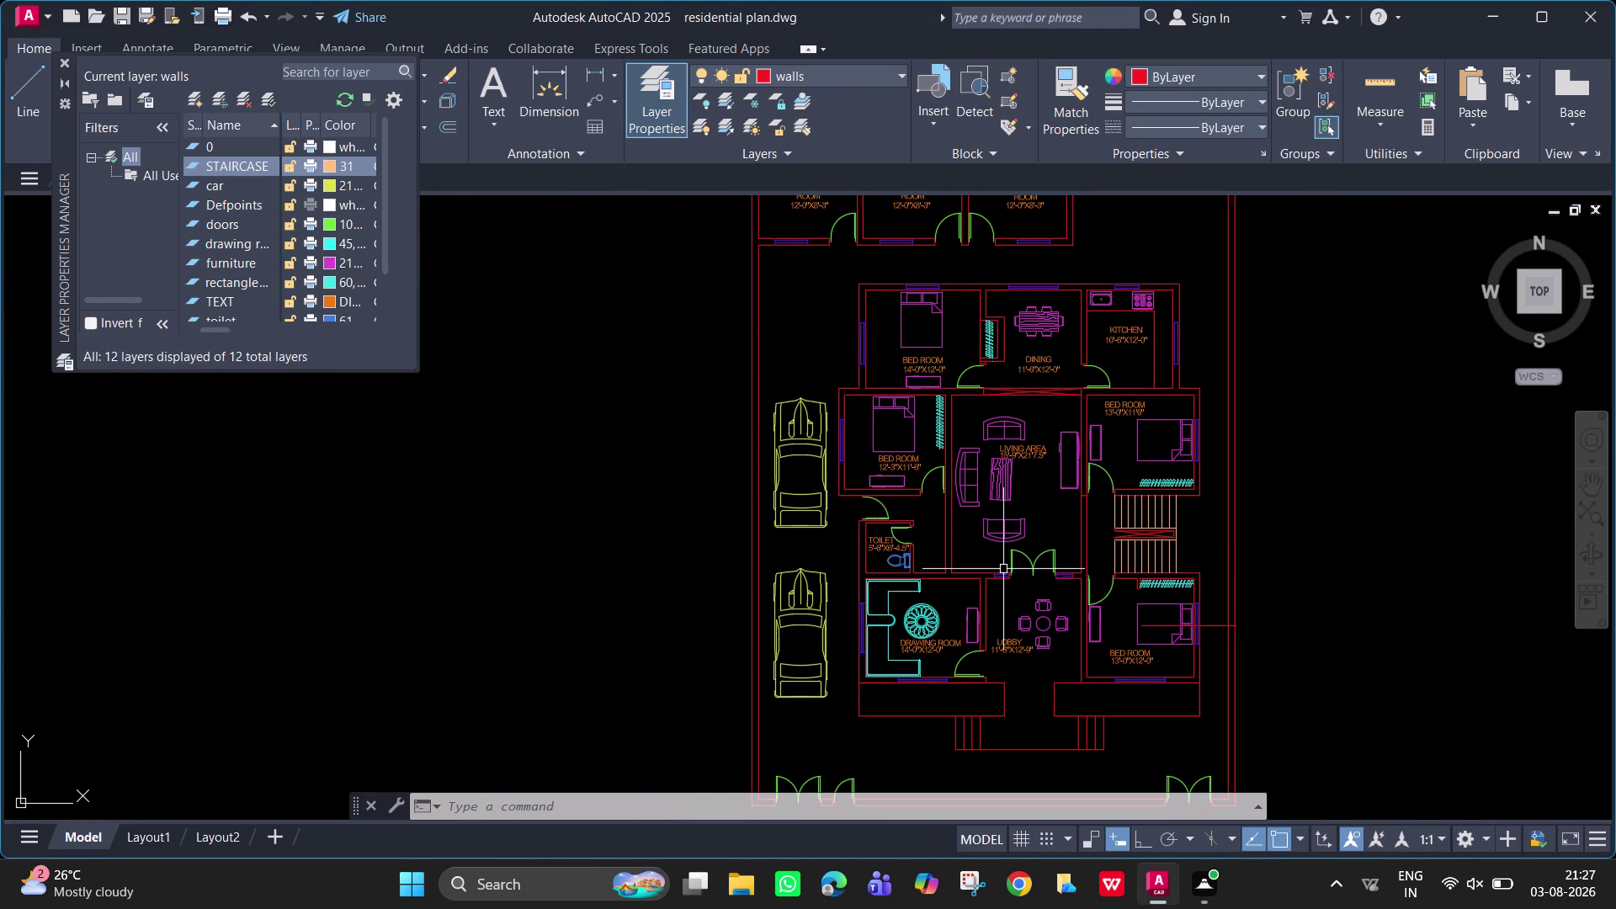